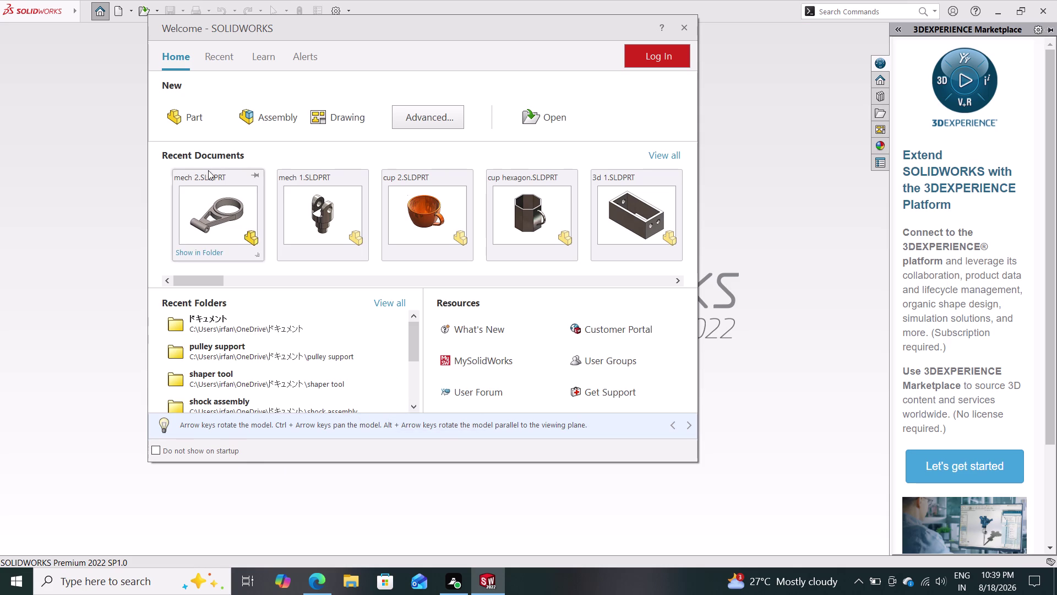
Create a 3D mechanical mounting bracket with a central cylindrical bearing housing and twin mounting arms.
Create a new blank part document from the Welcome dialog.
click(198, 119)
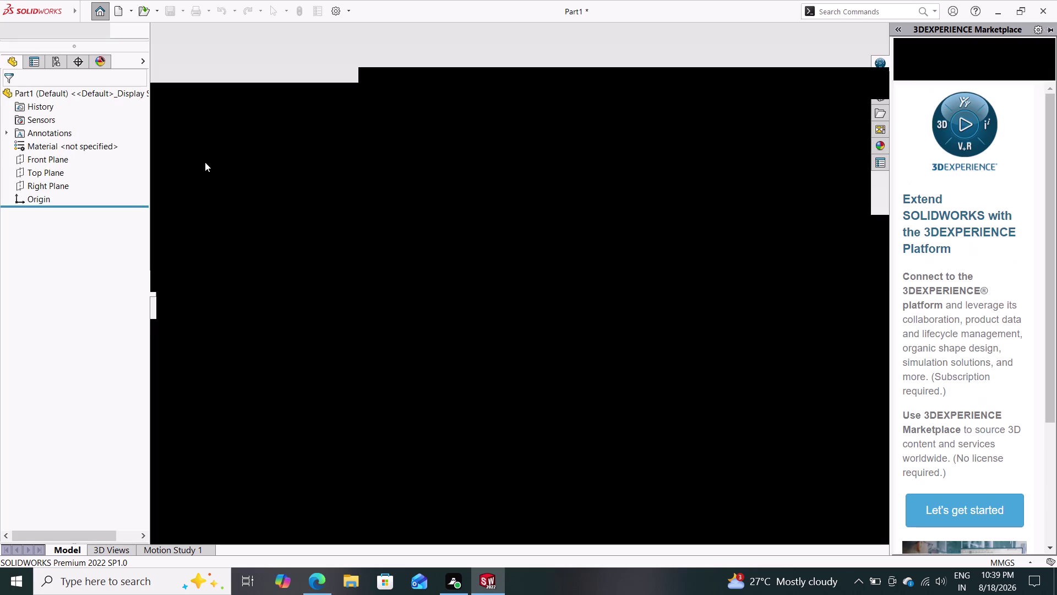
click(90, 228)
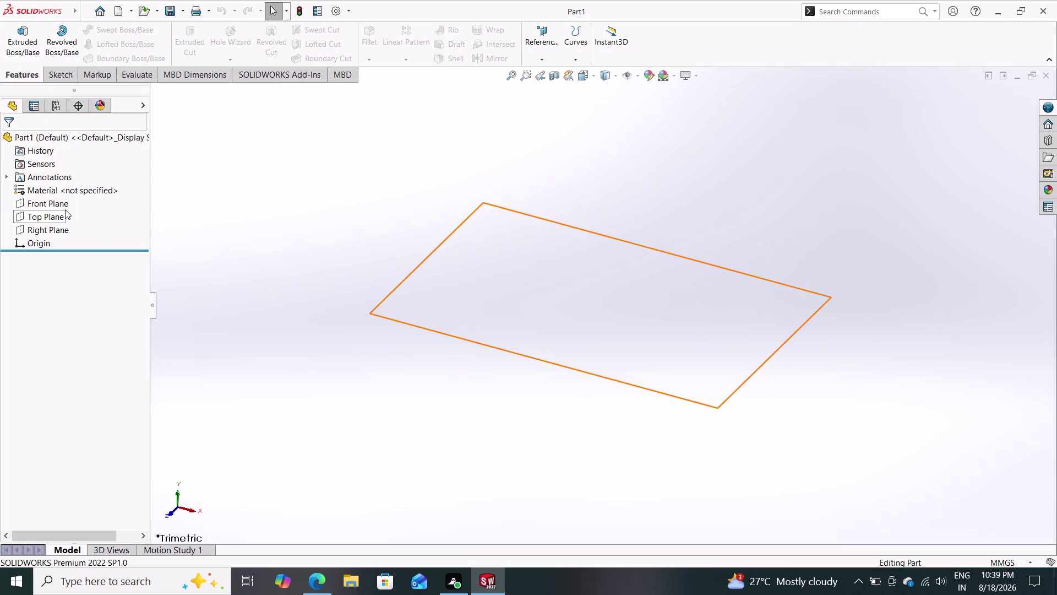
click(66, 205)
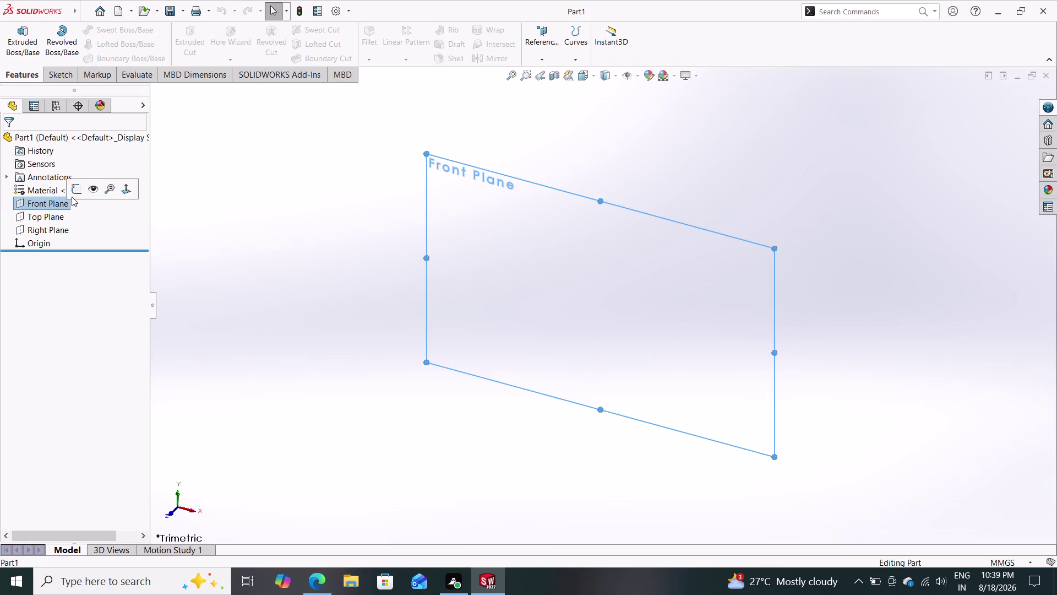
Sketch a small and a larger circle, both centred on the origin, on the Front Plane.
click(76, 186)
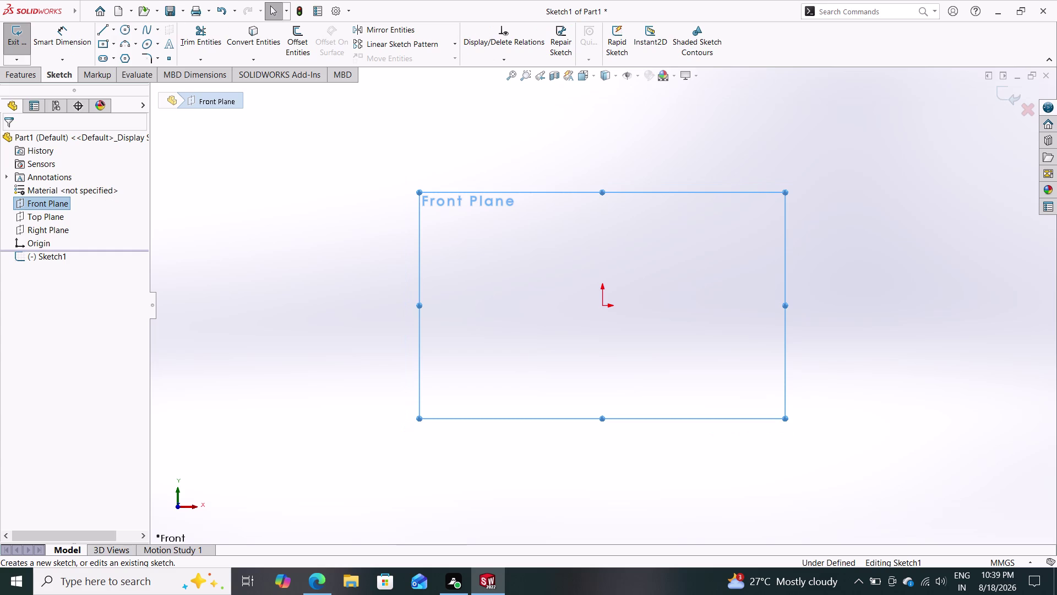
drag(125, 31, 191, 78)
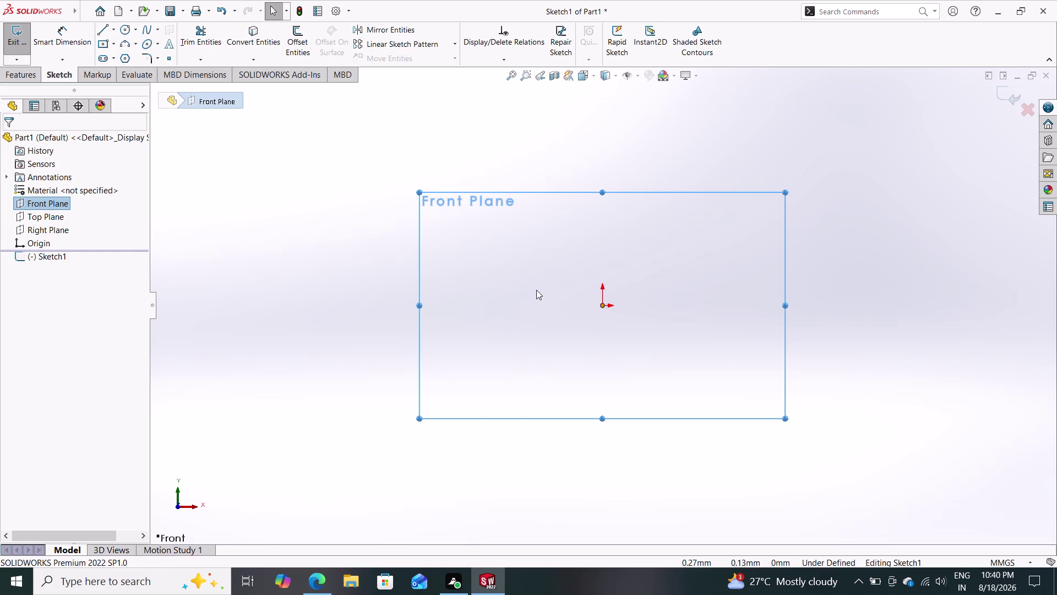
click(126, 27)
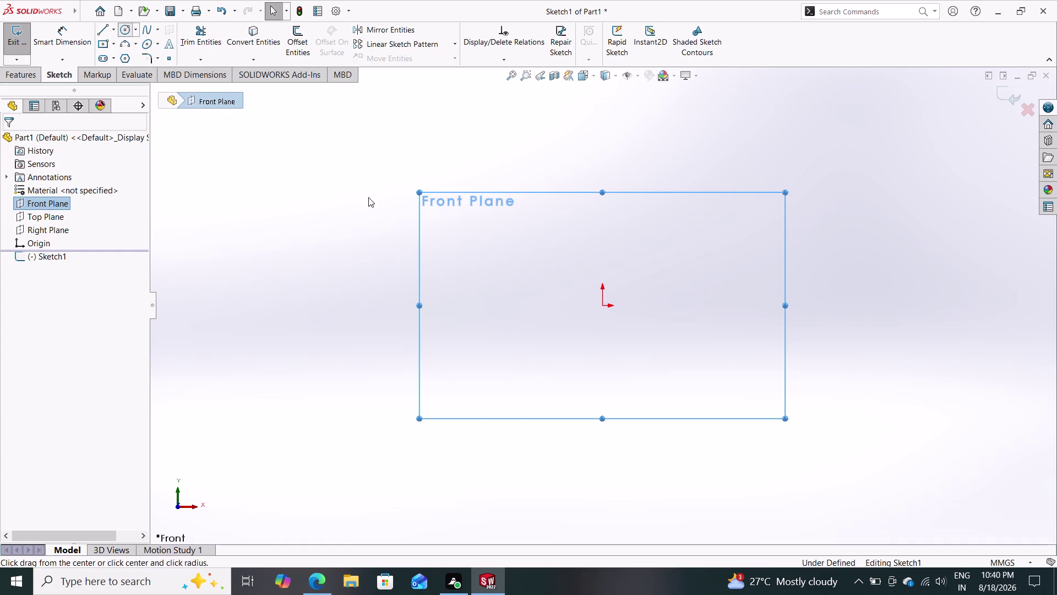
drag(601, 305, 622, 325)
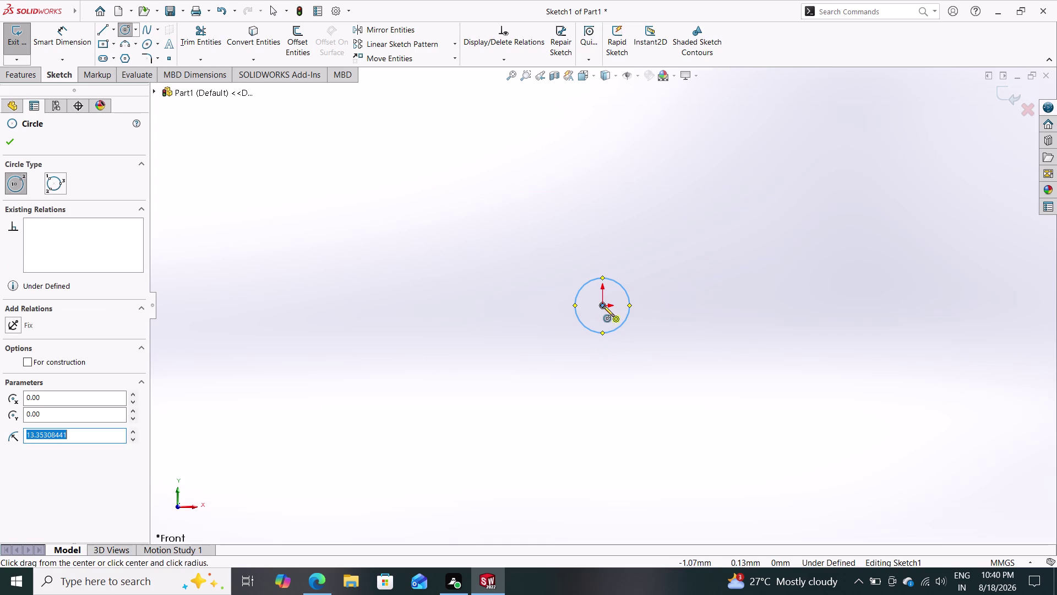
drag(602, 305, 626, 362)
click(626, 362)
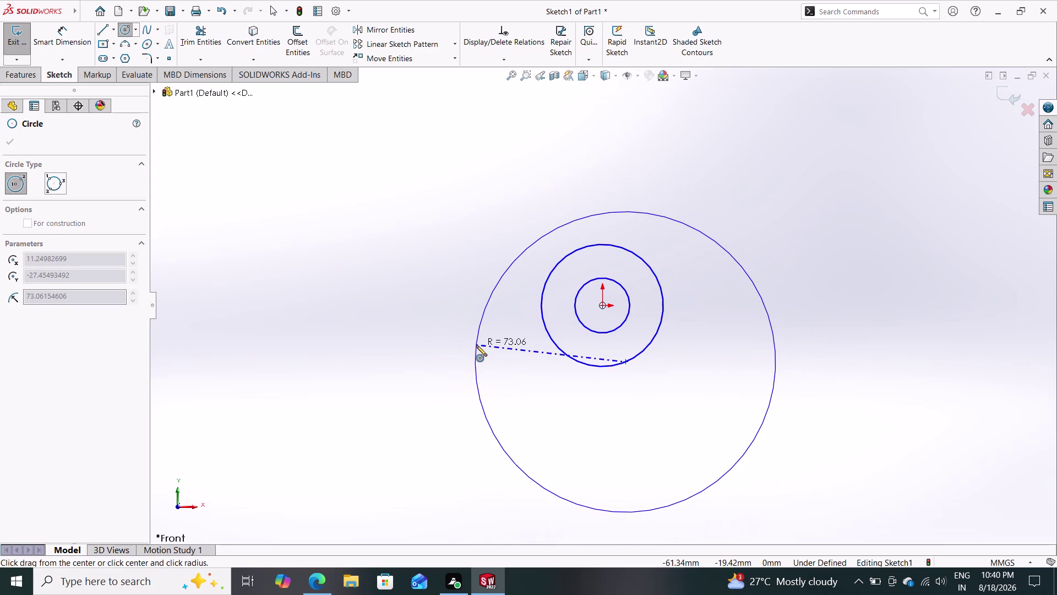
key(Escape)
click(68, 39)
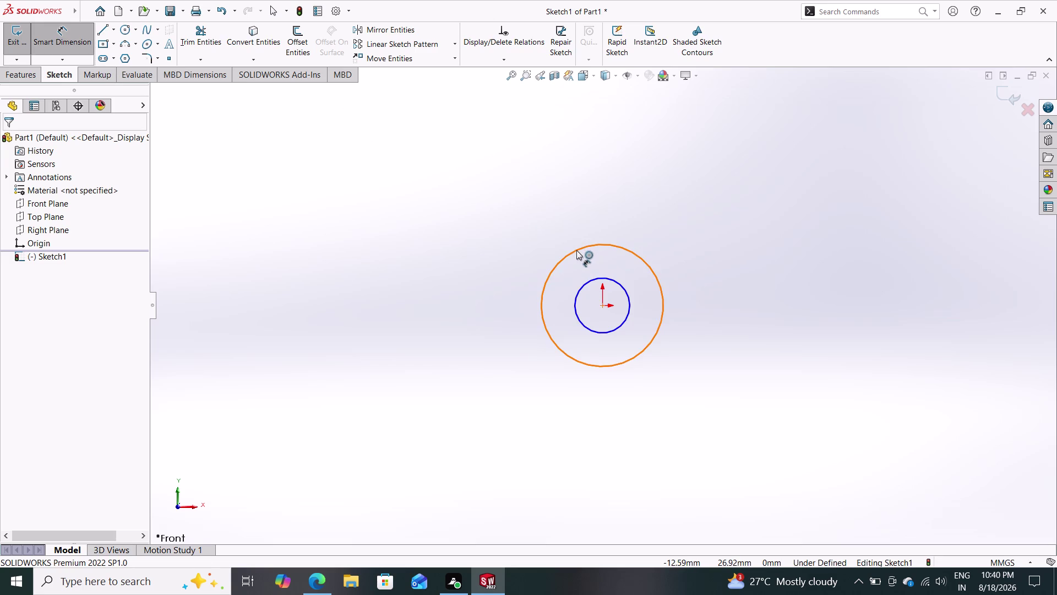
Dimension the outer circle at Ø60 mm and the inner circle at Ø45 mm.
click(577, 250)
click(602, 168)
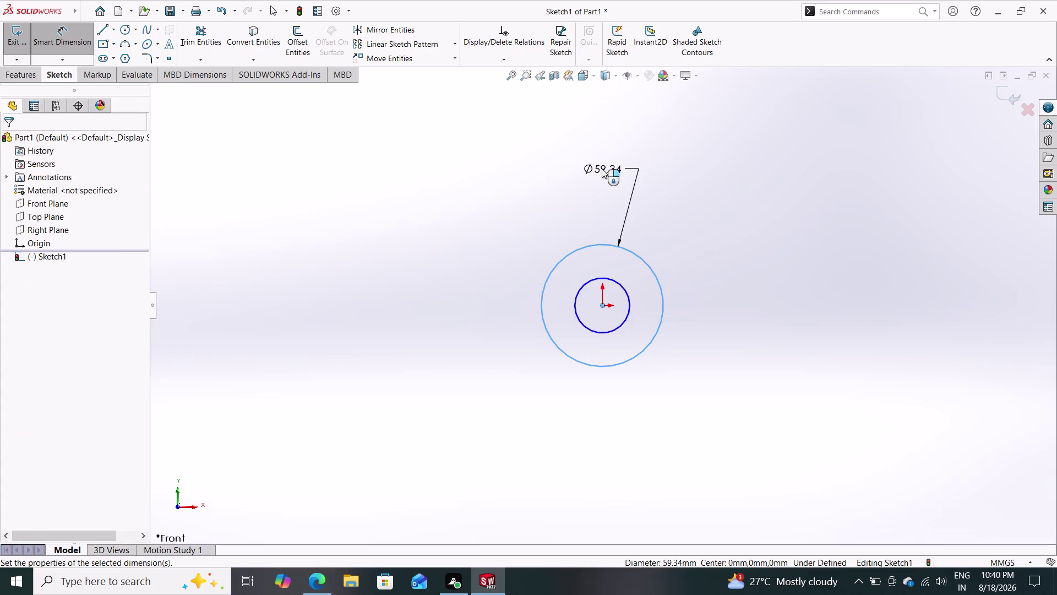
text(60)
key(Return)
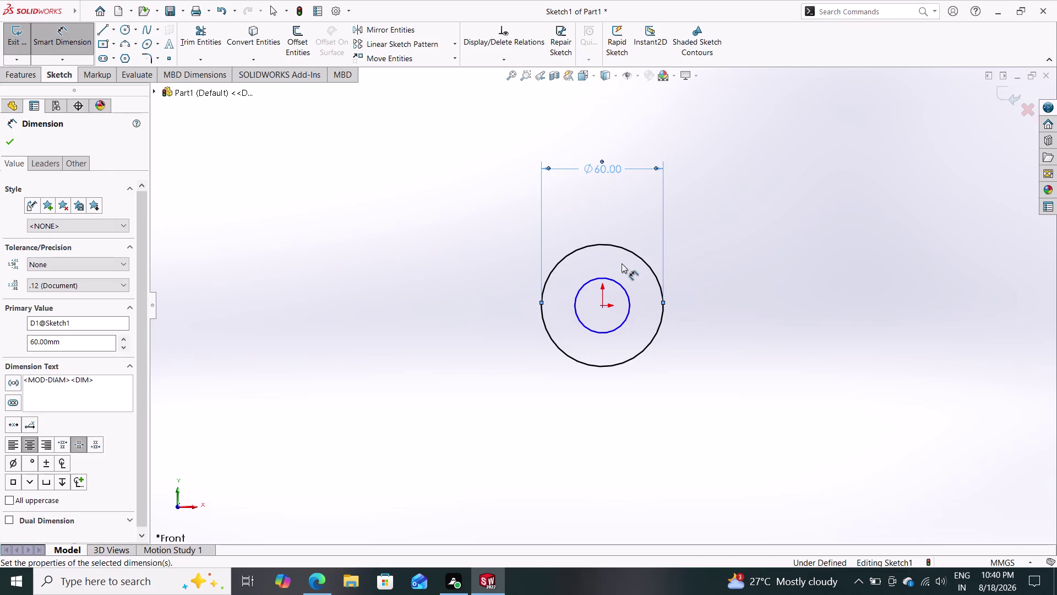
drag(612, 281, 610, 236)
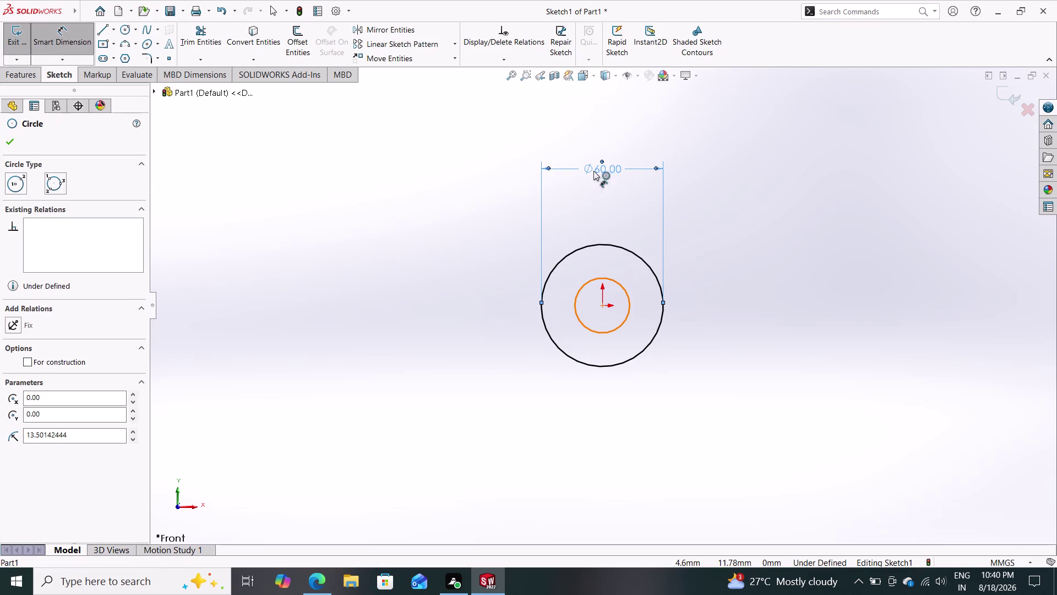
click(594, 205)
text(4)
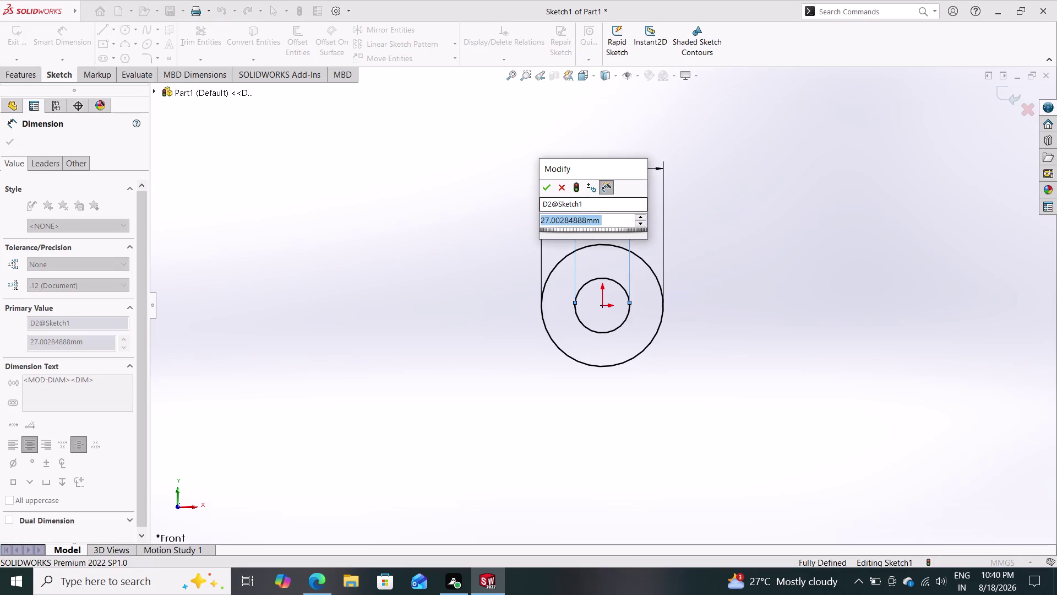
text(5)
key(Return)
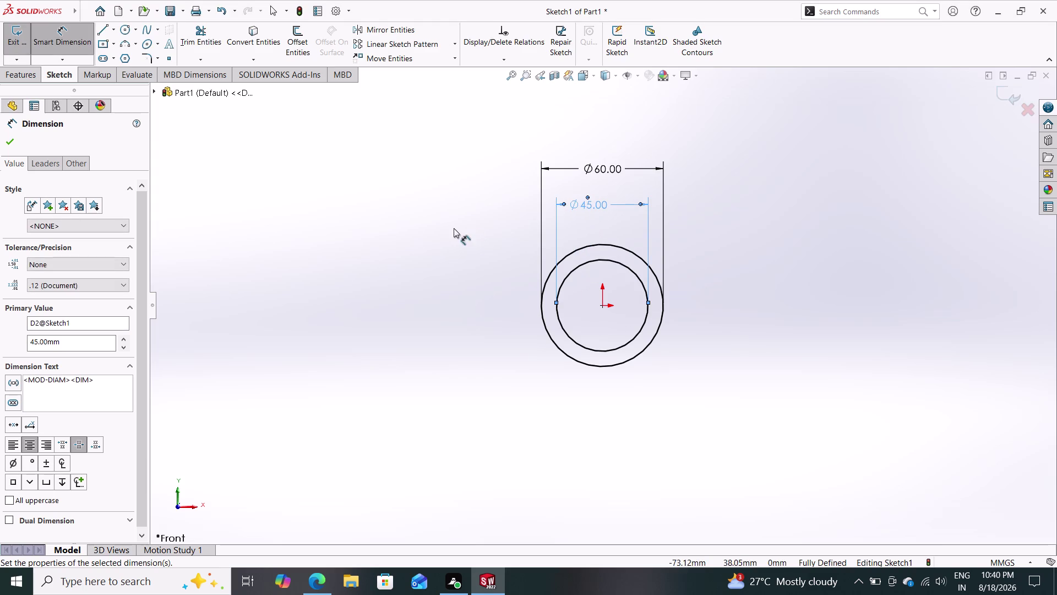
click(13, 143)
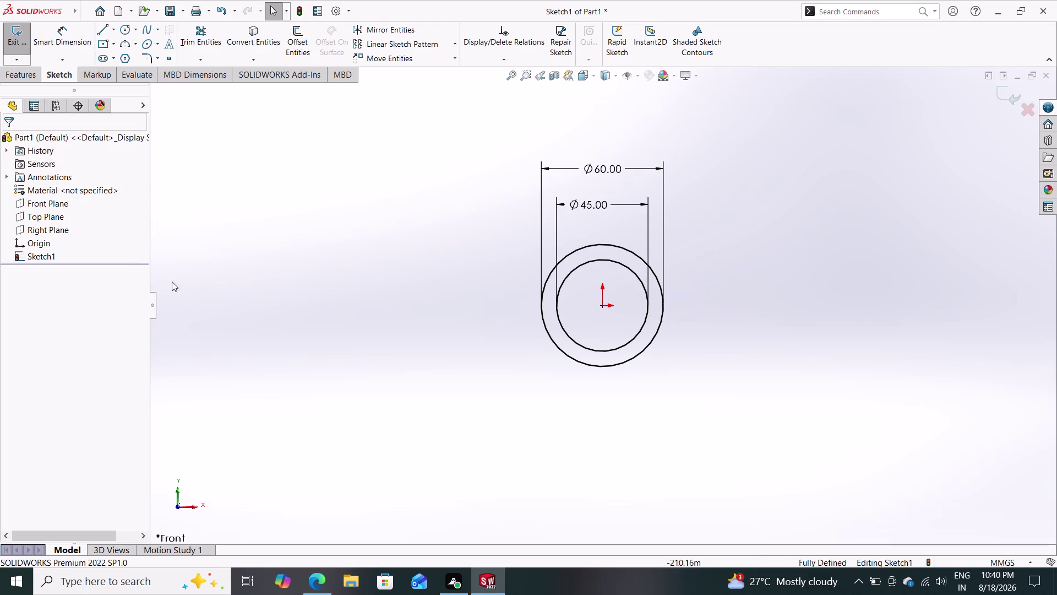
click(27, 81)
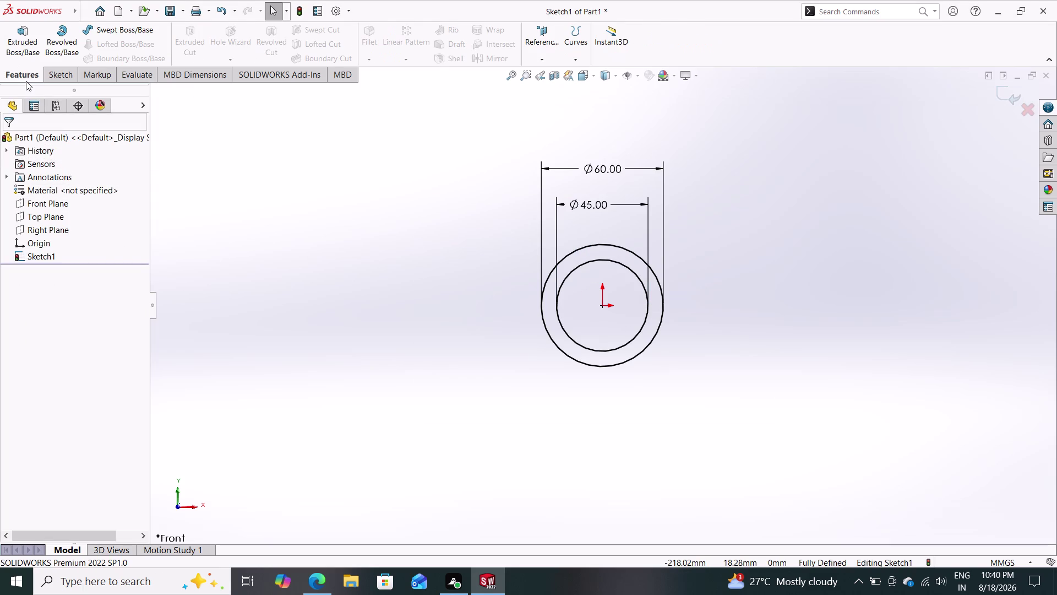
Extrude the ring sketch with Mid Plane end condition to a 60 mm depth.
click(23, 45)
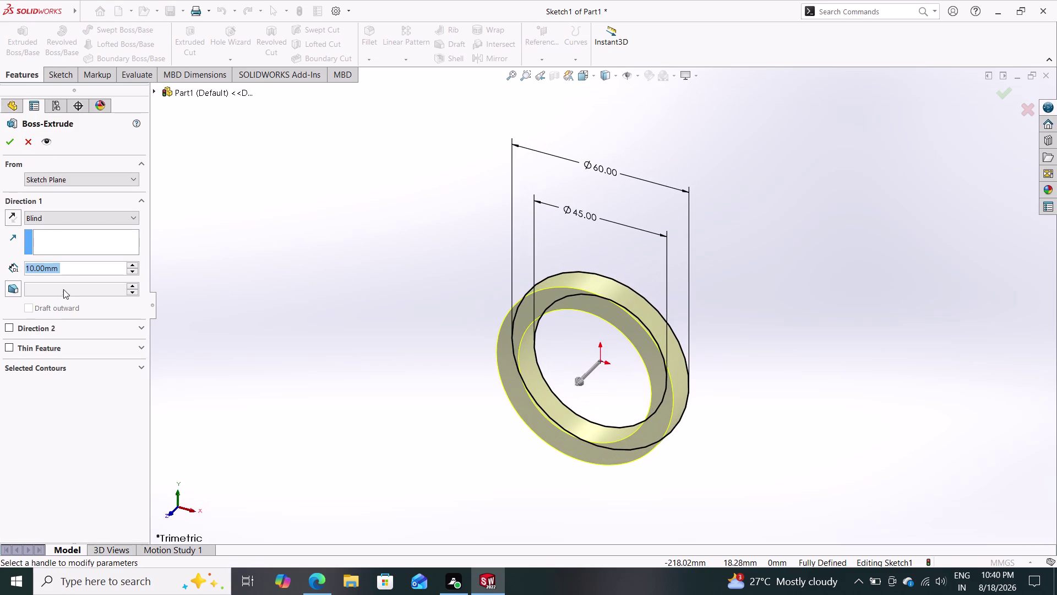
click(83, 217)
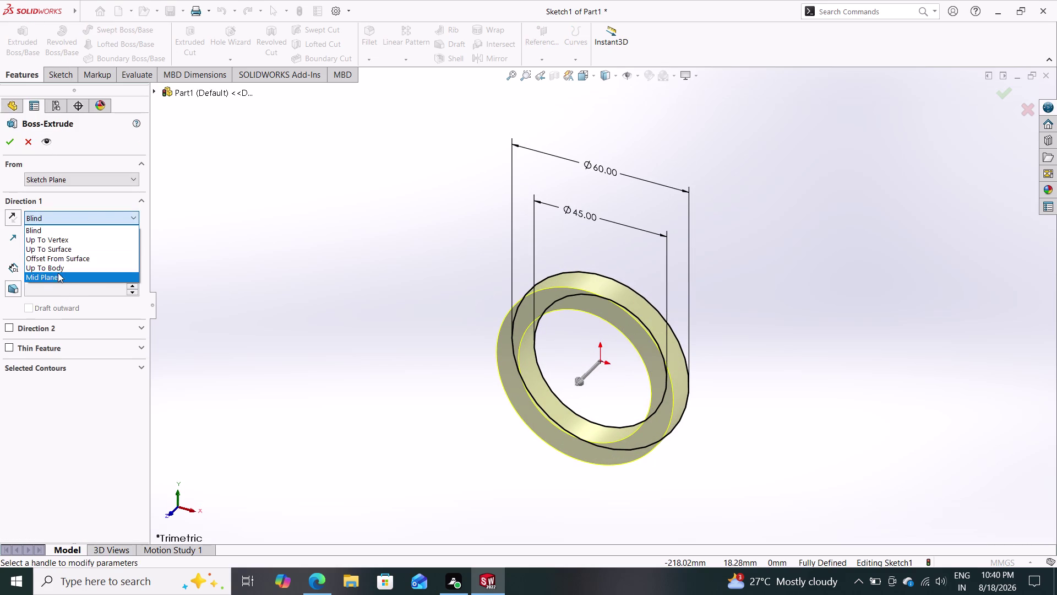
click(58, 275)
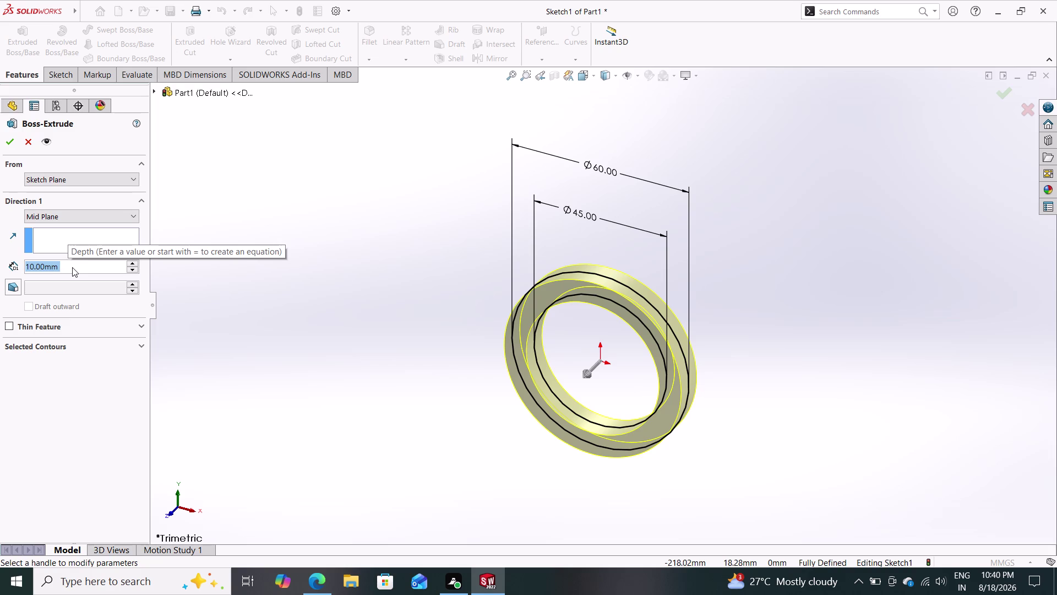
text(60)
key(Return)
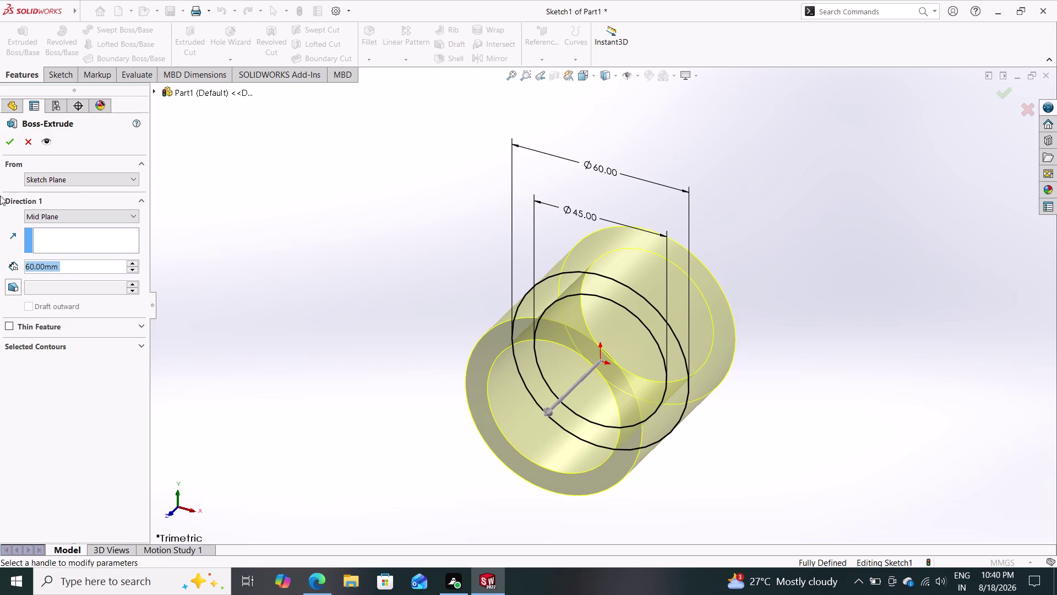
click(12, 146)
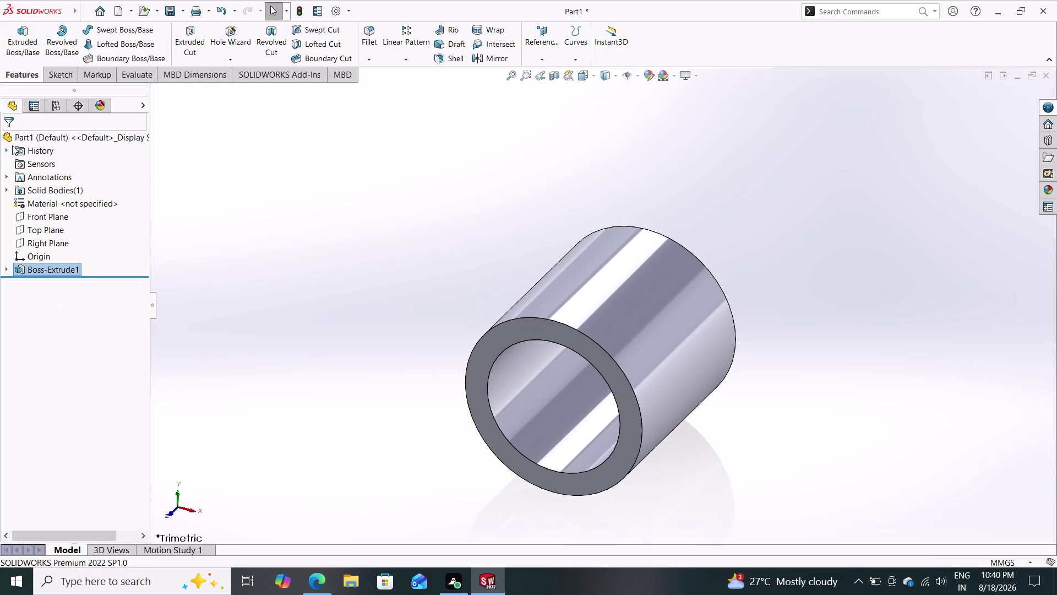
click(69, 232)
click(56, 232)
On the Top Plane, draw a horizontal centreline through the origin extending past both tube sides.
click(65, 218)
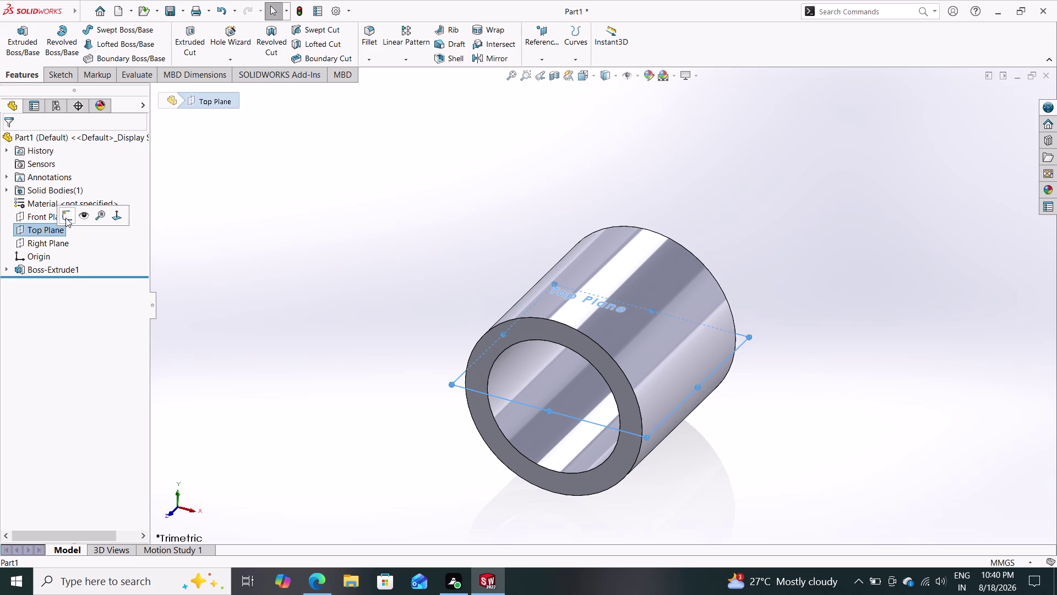
key(Escape)
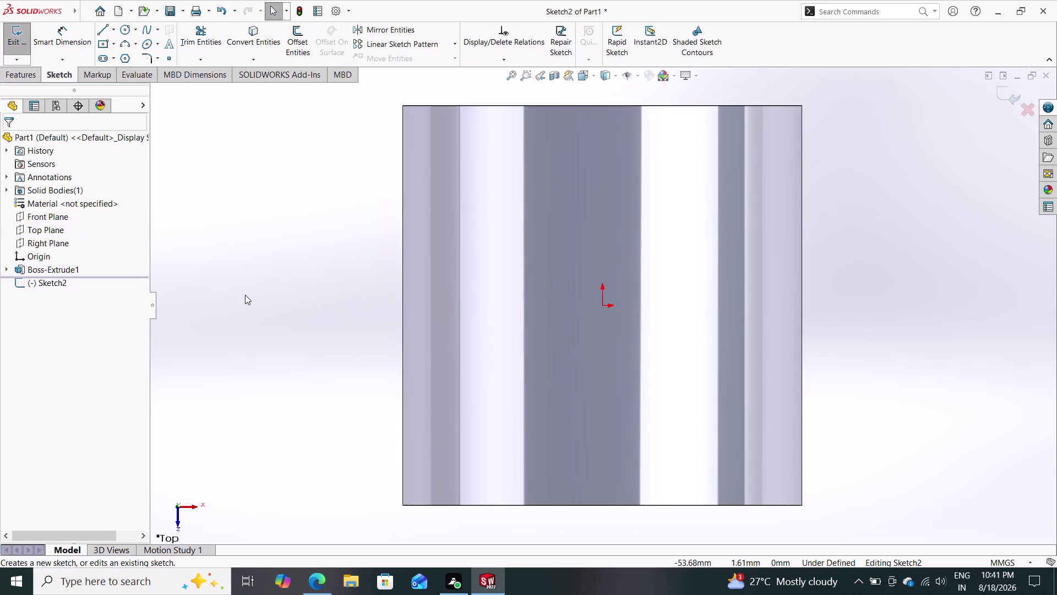
click(115, 29)
click(123, 54)
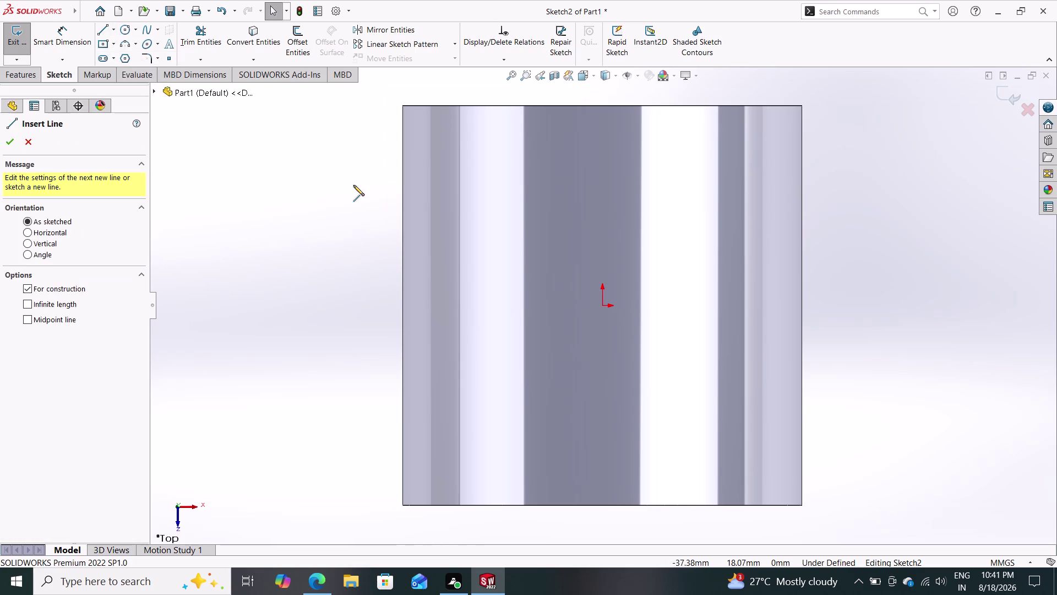
click(345, 304)
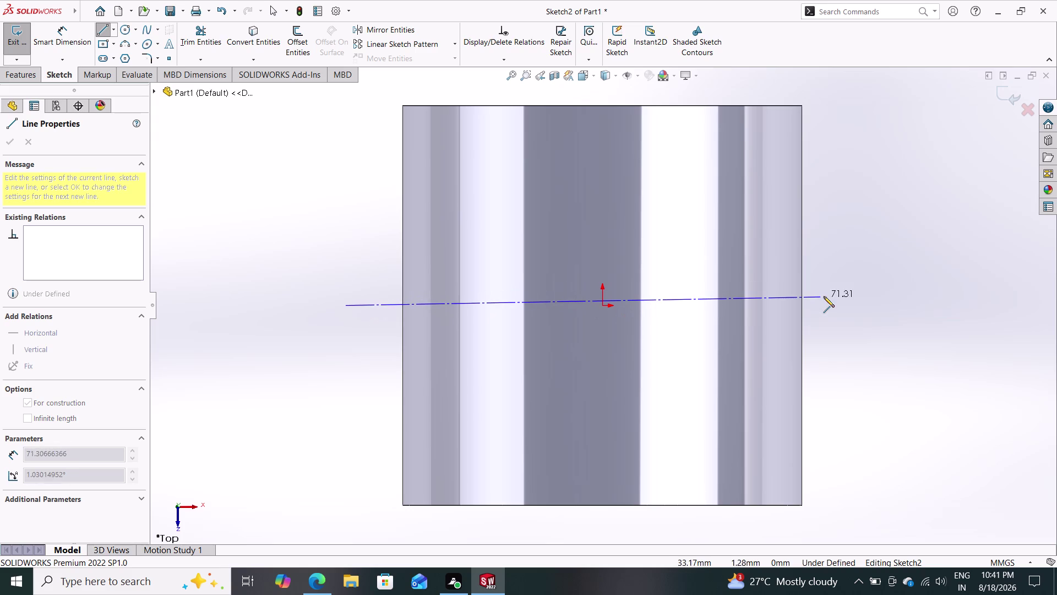
click(903, 303)
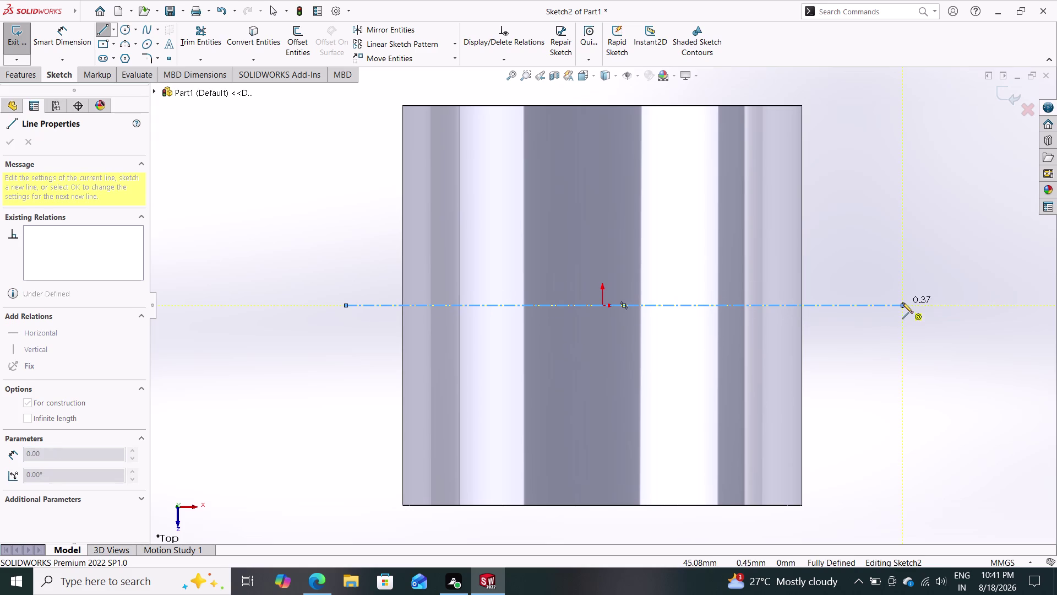
key(Escape)
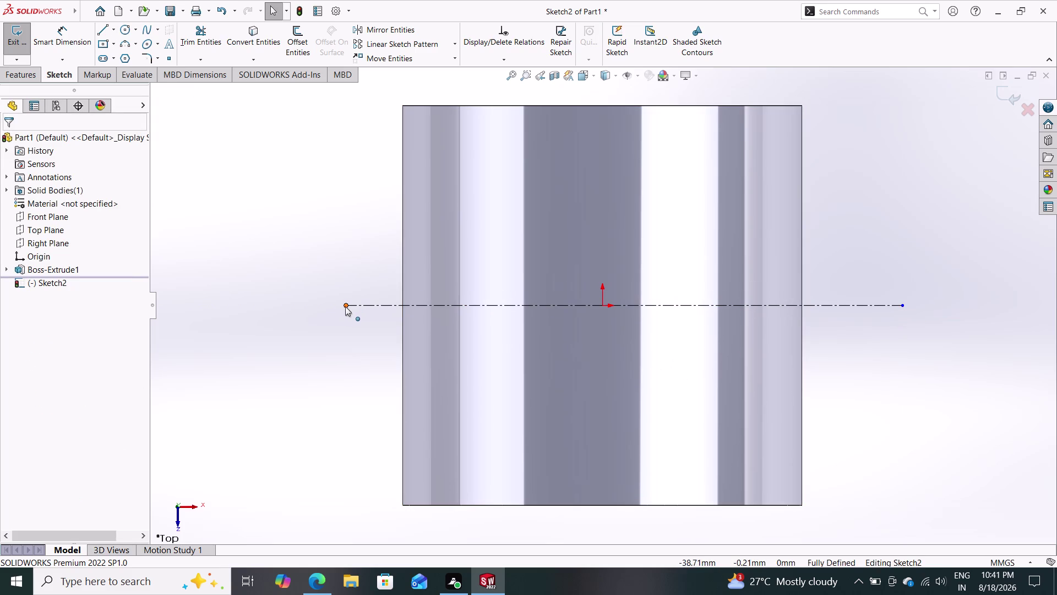
drag(345, 306, 182, 308)
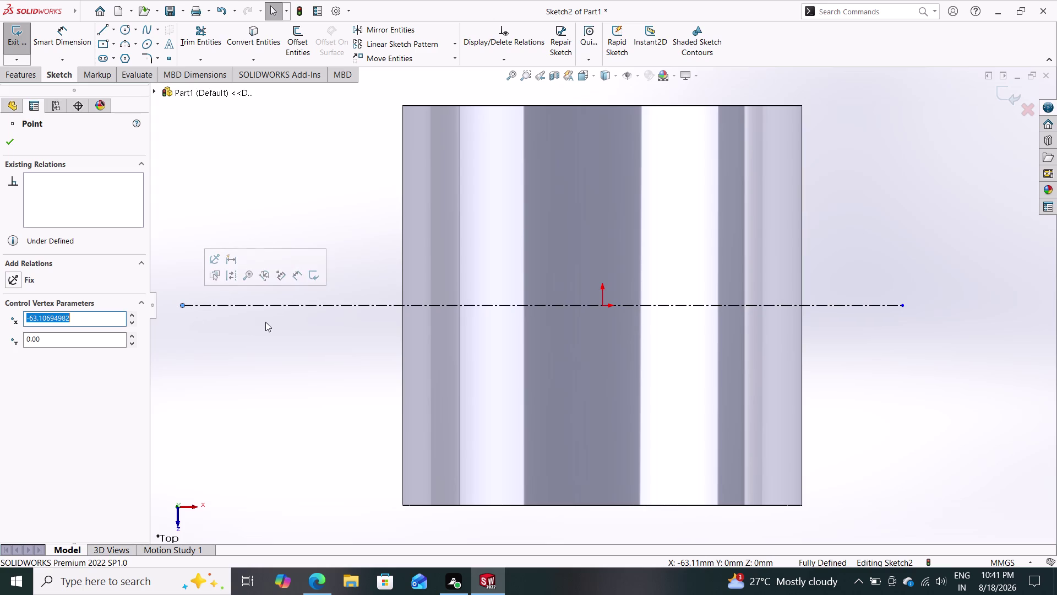
key(Escape)
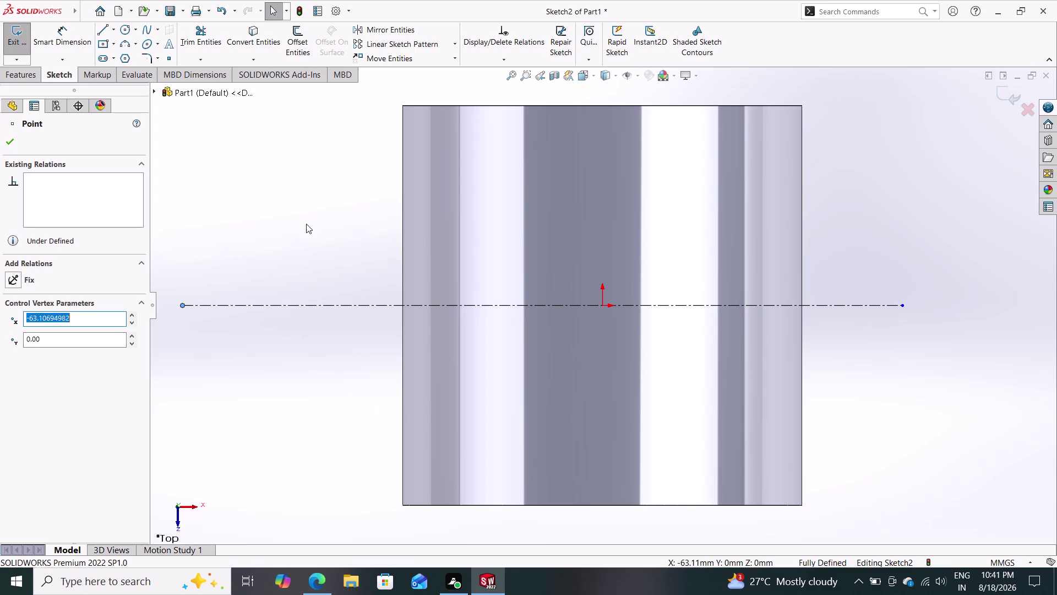
click(255, 30)
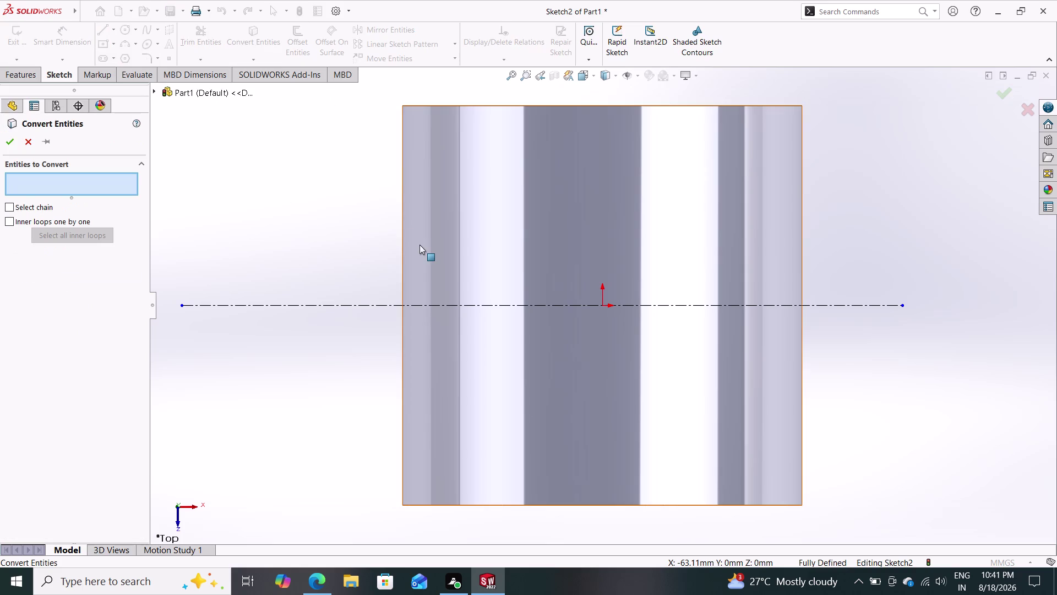
click(402, 243)
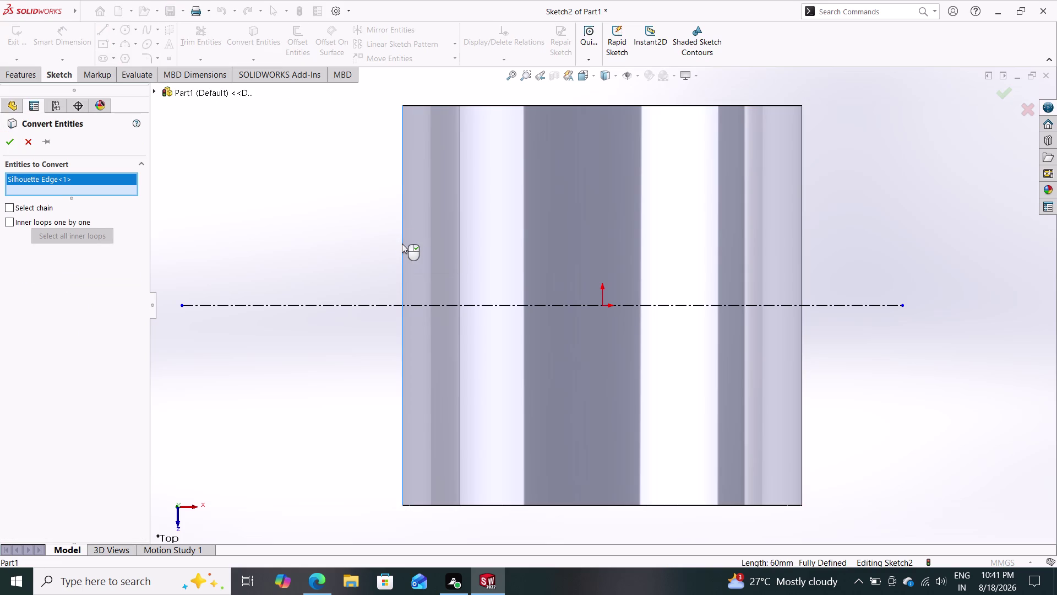
click(12, 139)
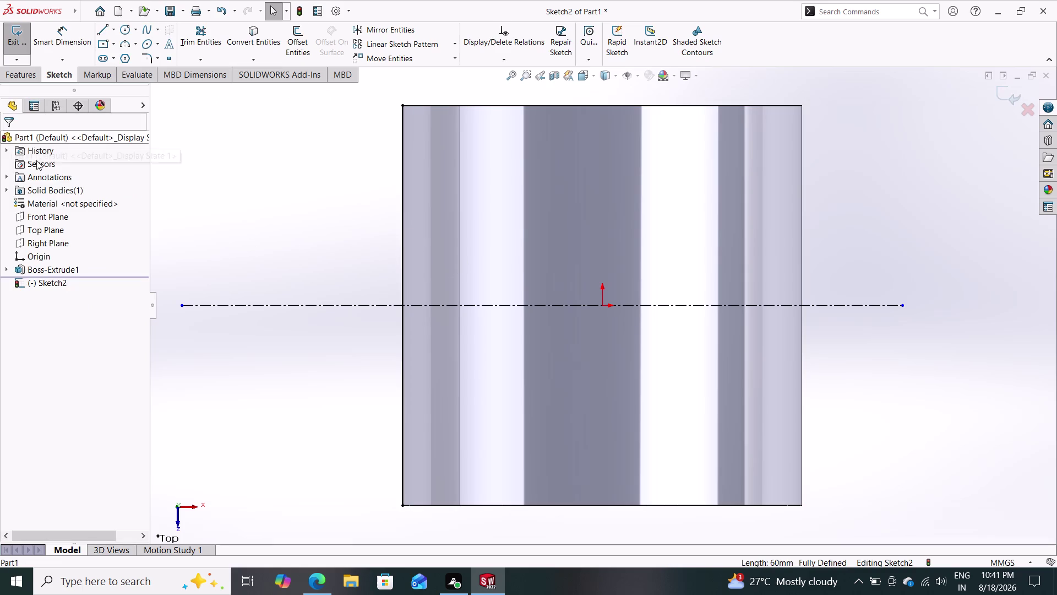
key(Escape)
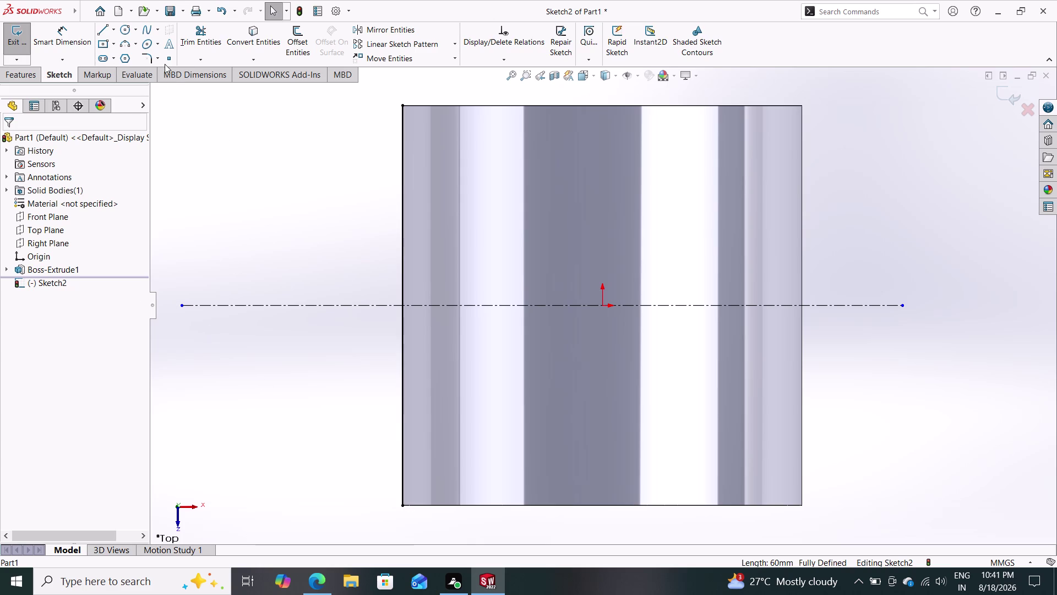
click(108, 29)
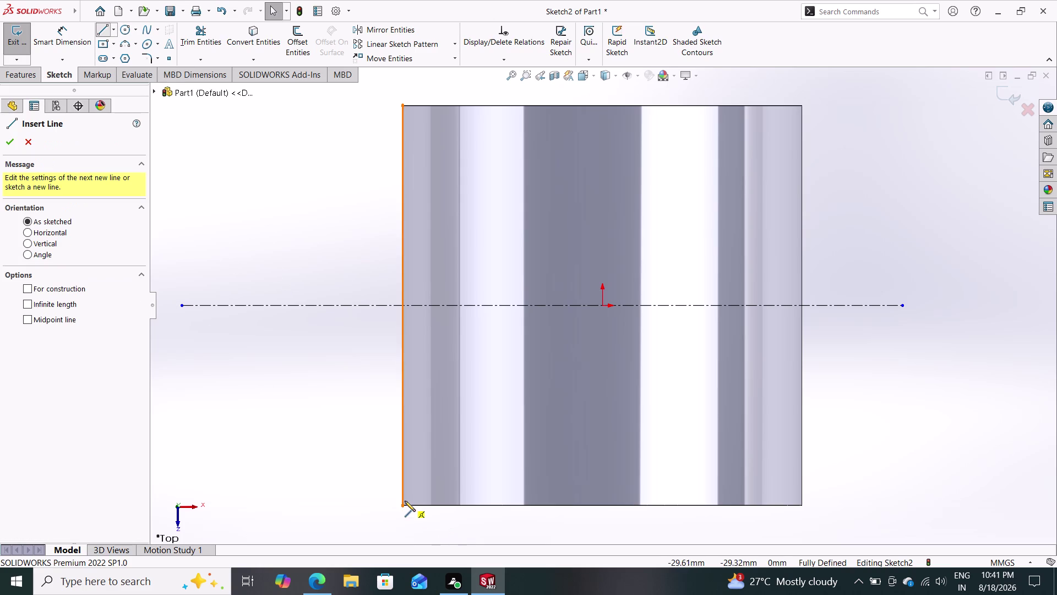
Draw a short horizontal line left from the tube's lower-left corner, then a slanted line up-left.
click(404, 503)
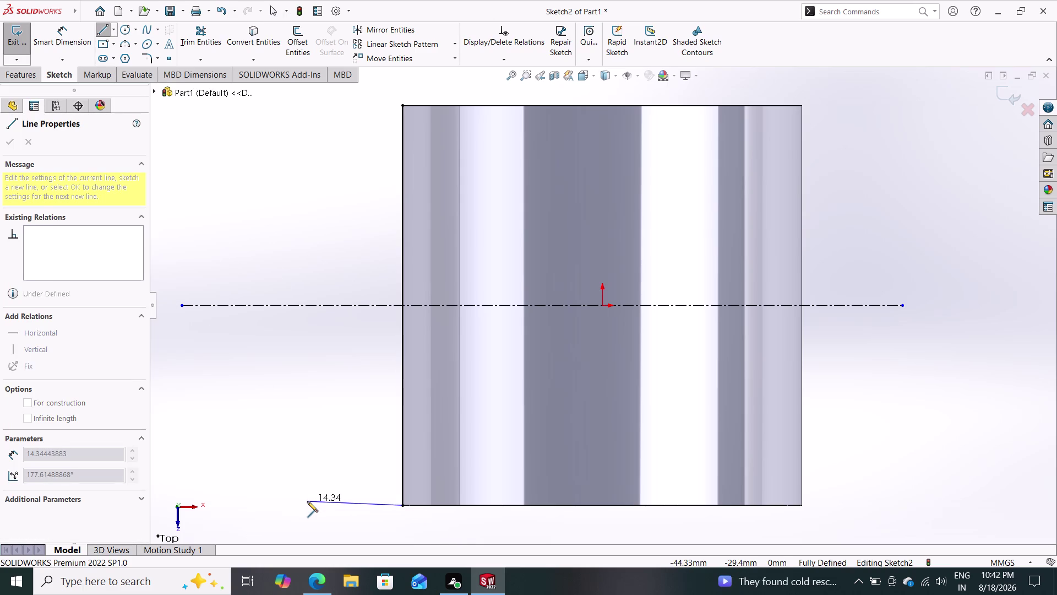
click(306, 503)
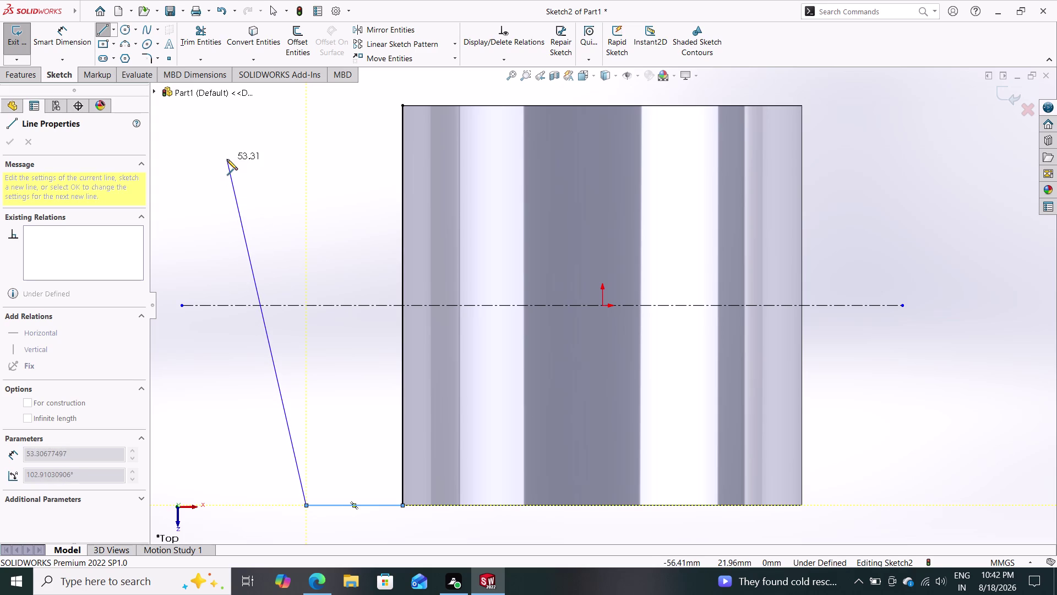
click(216, 133)
key(Escape)
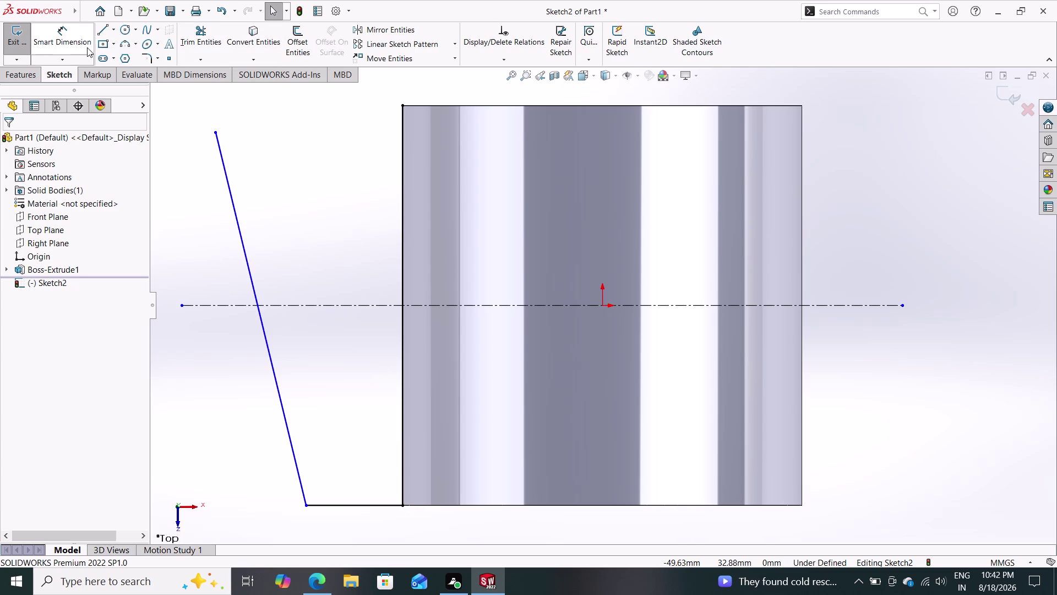
click(71, 45)
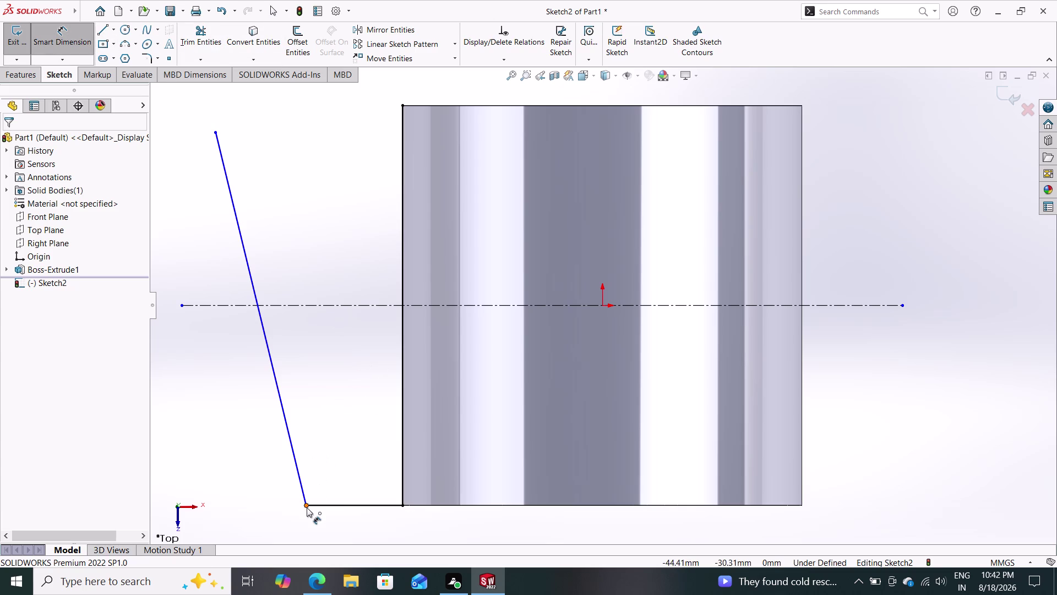
click(307, 507)
drag(525, 306, 540, 303)
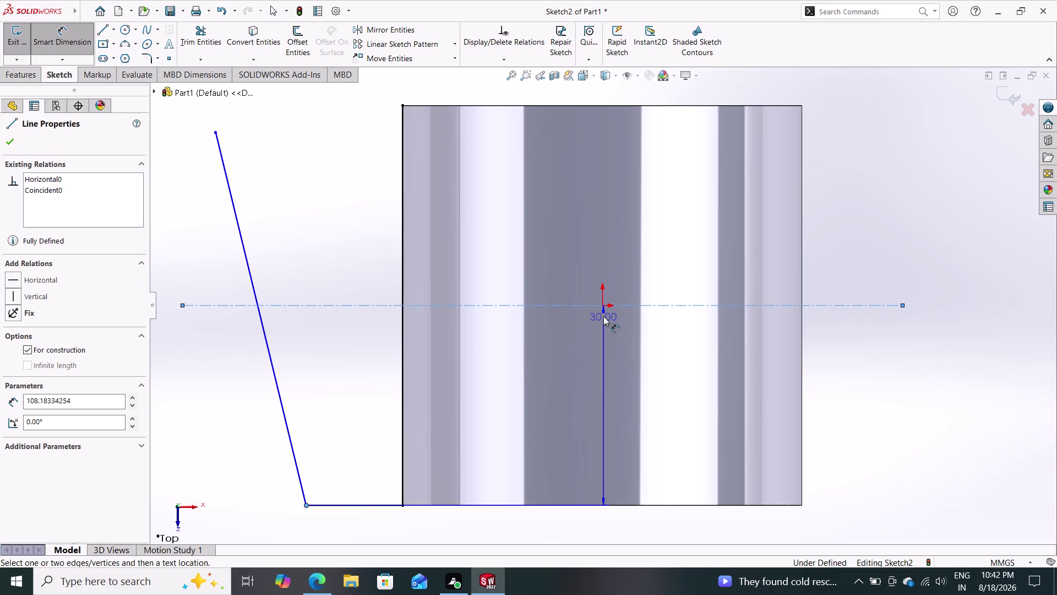
key(Escape)
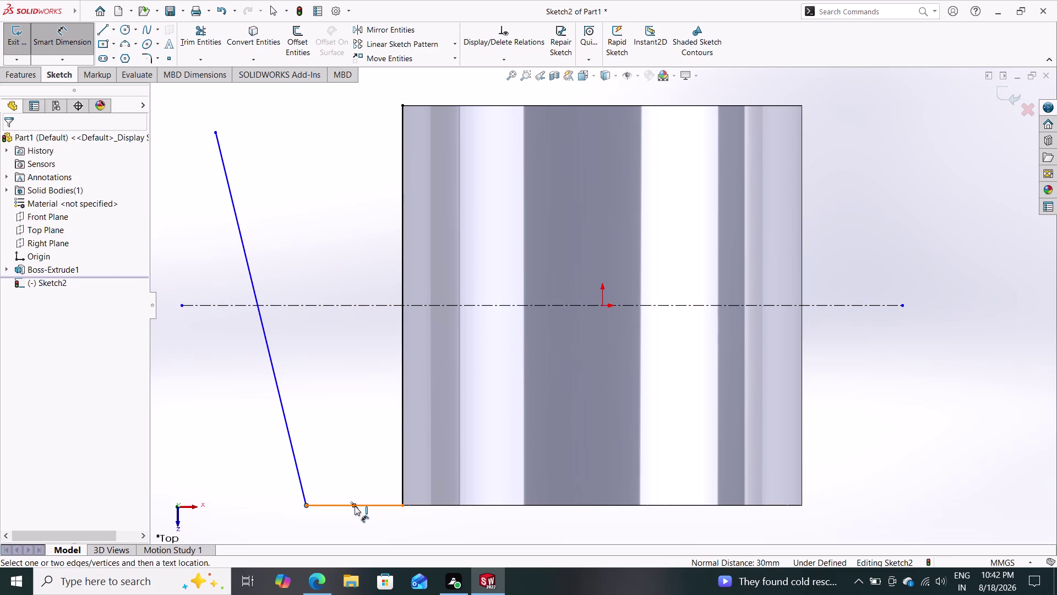
click(369, 503)
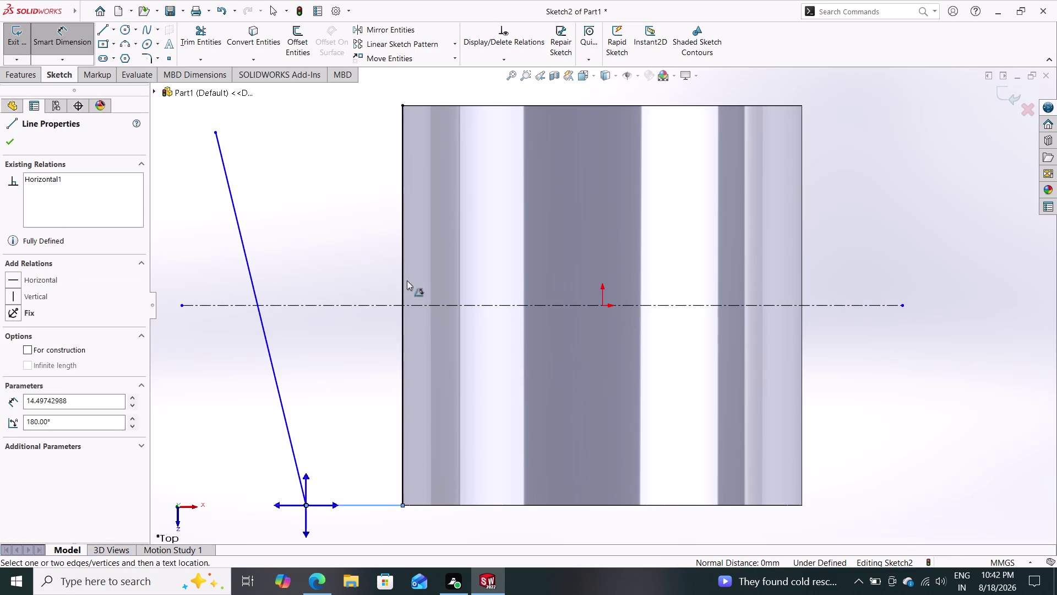
key(Escape)
key(Escape)
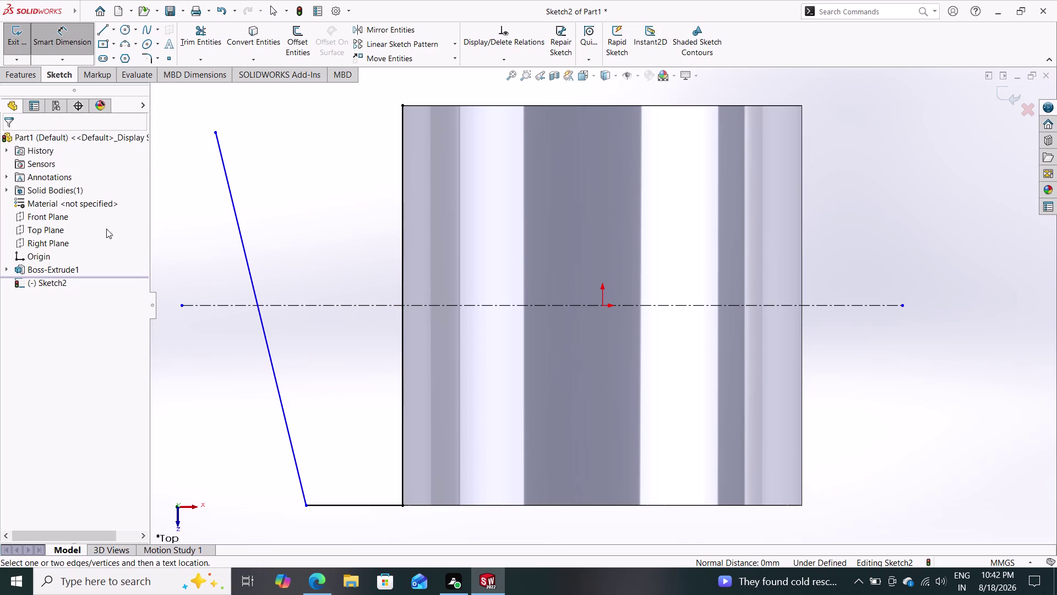
click(105, 27)
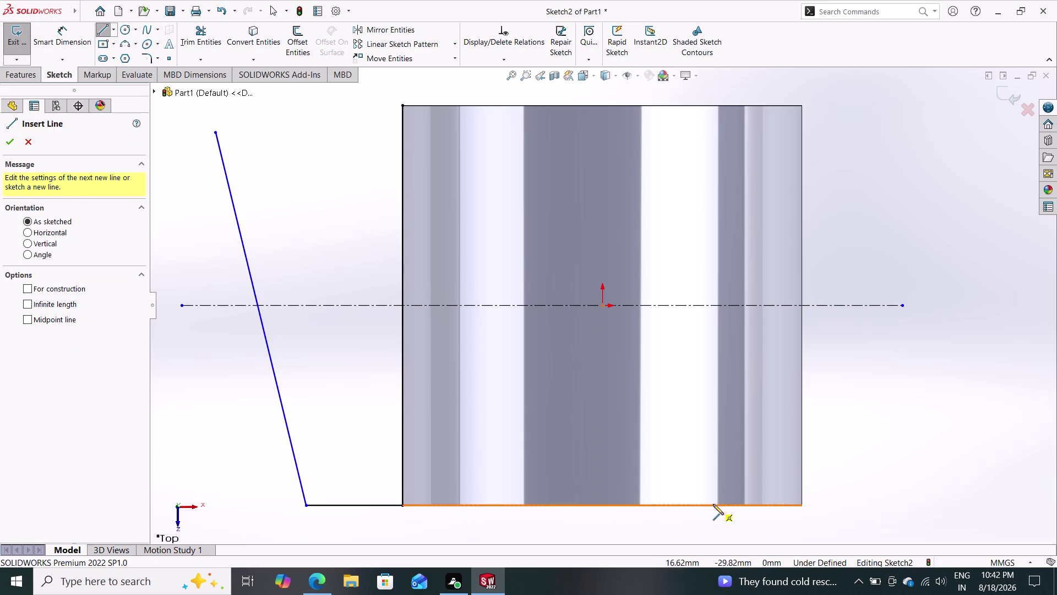
key(Escape)
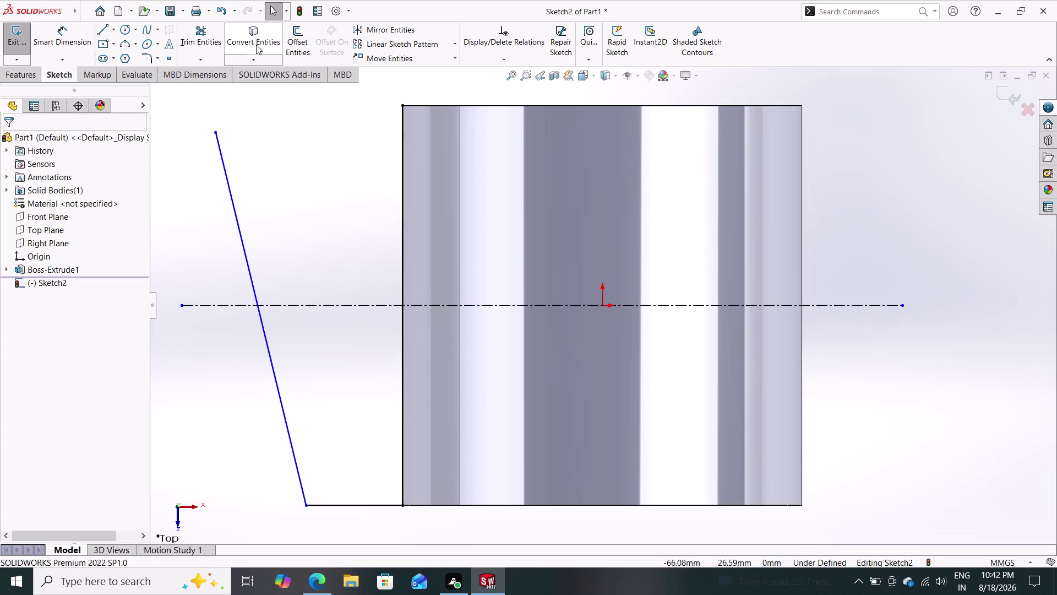
click(255, 36)
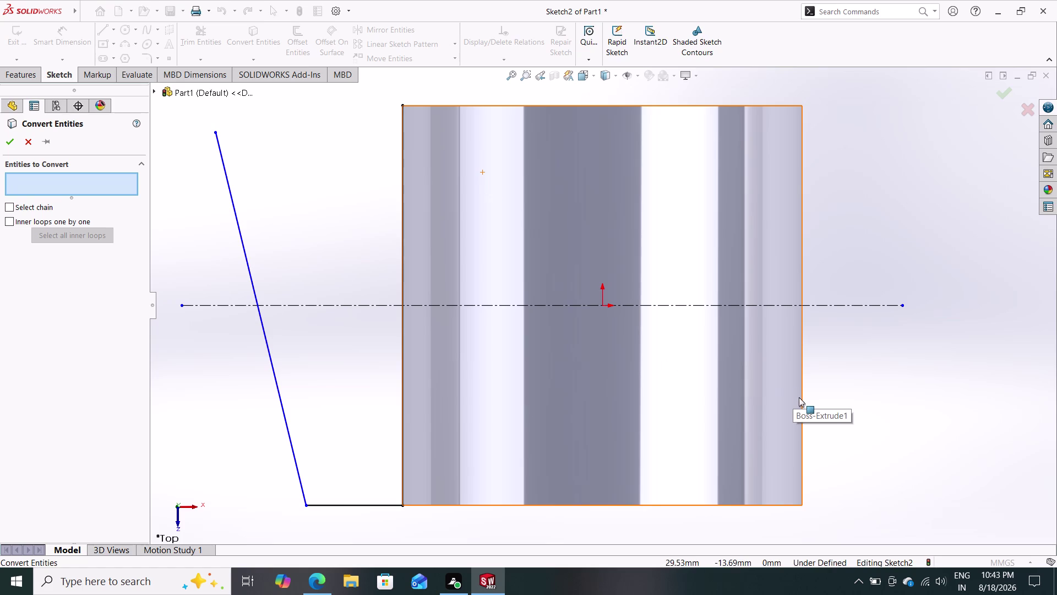
Convert the tube's right silhouette edge into a line in the sketch.
click(801, 397)
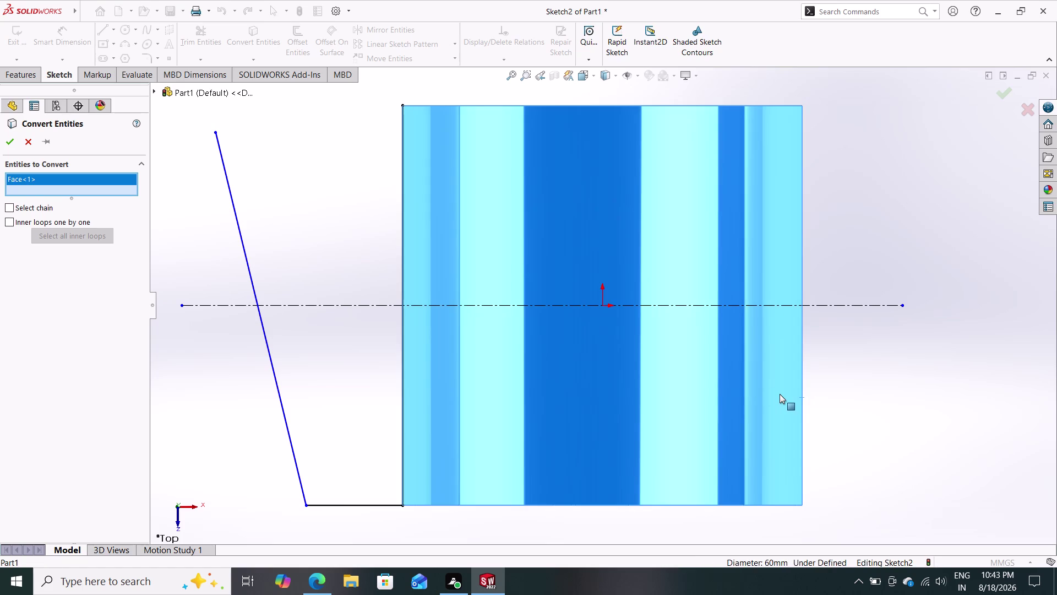
key(Escape)
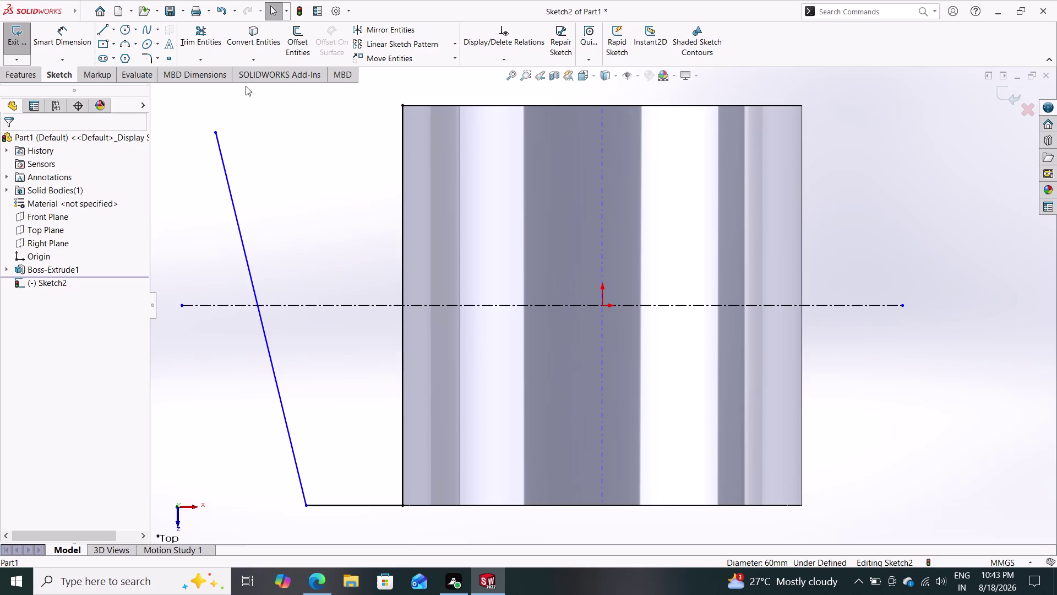
click(255, 33)
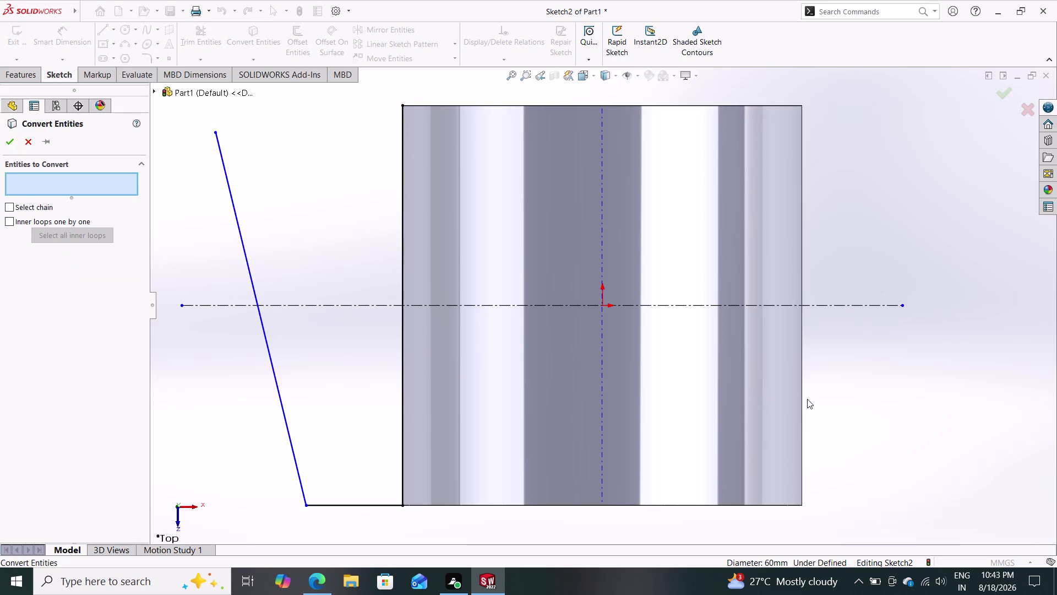
click(802, 394)
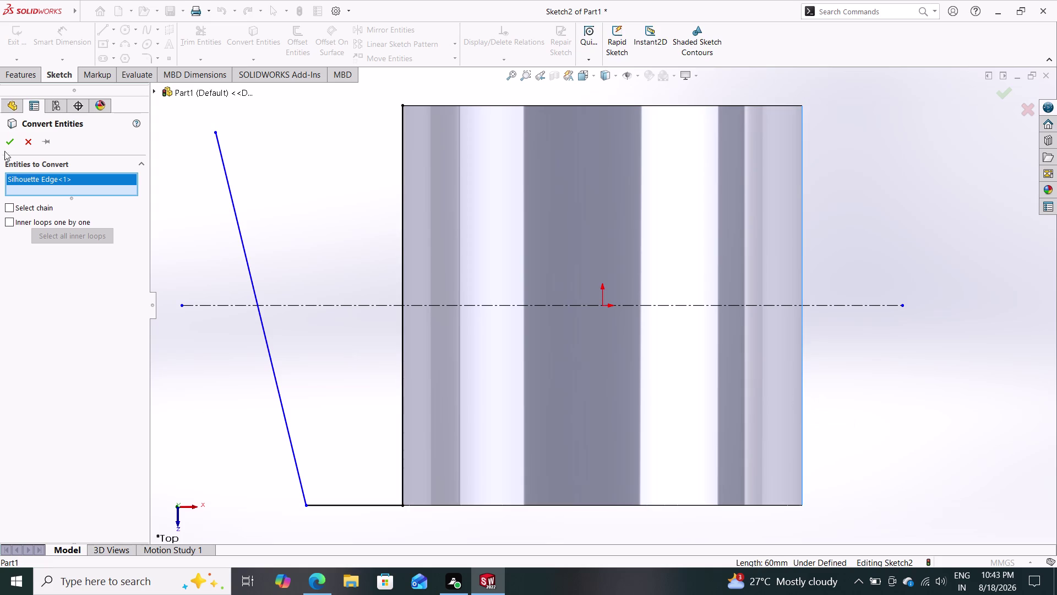
click(11, 144)
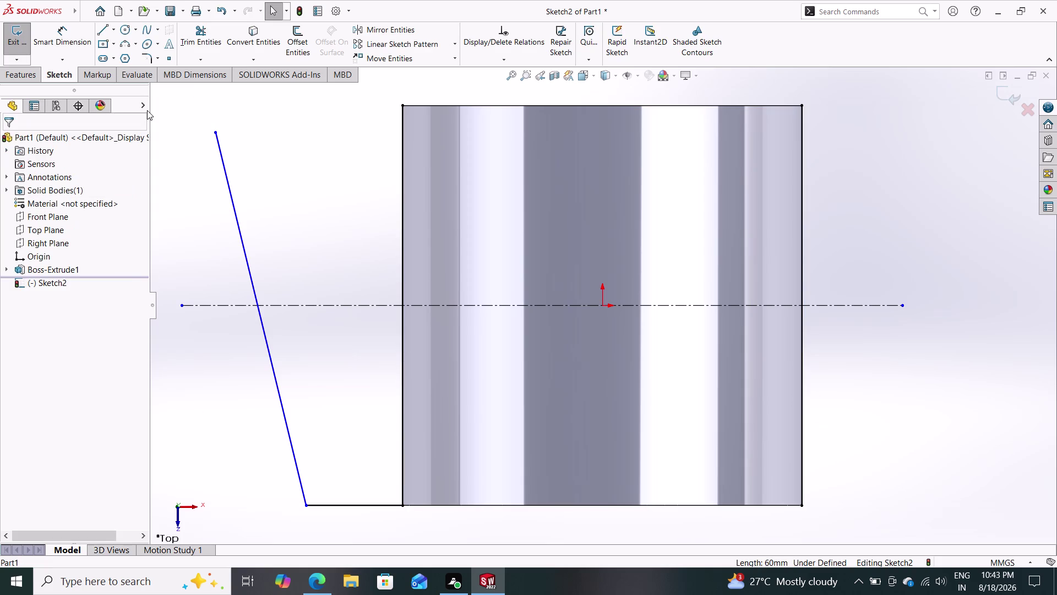
click(107, 32)
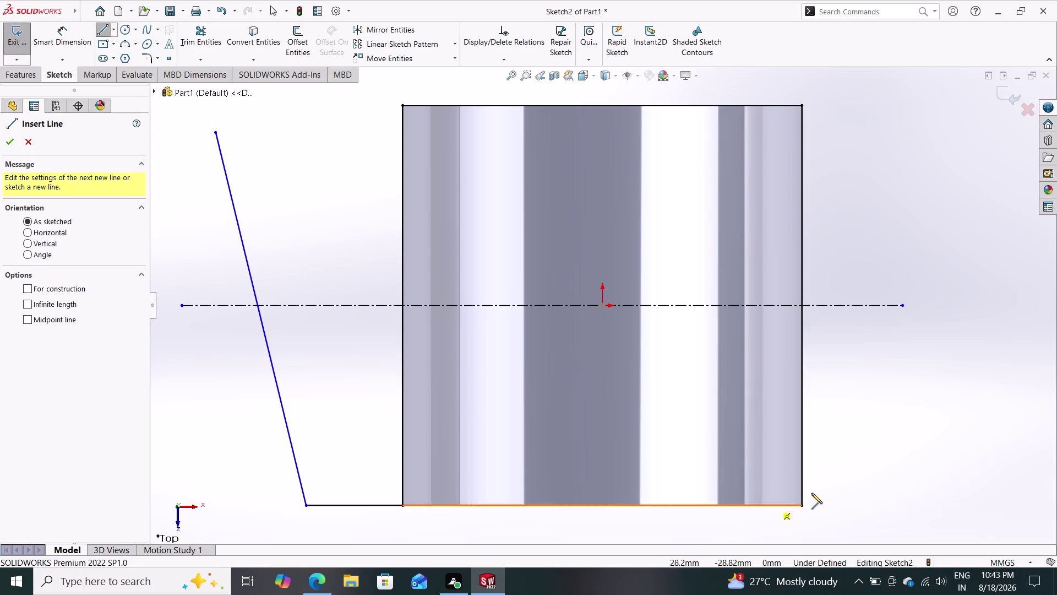
Draw a short horizontal line right from the tube's lower-right corner.
drag(803, 506, 898, 500)
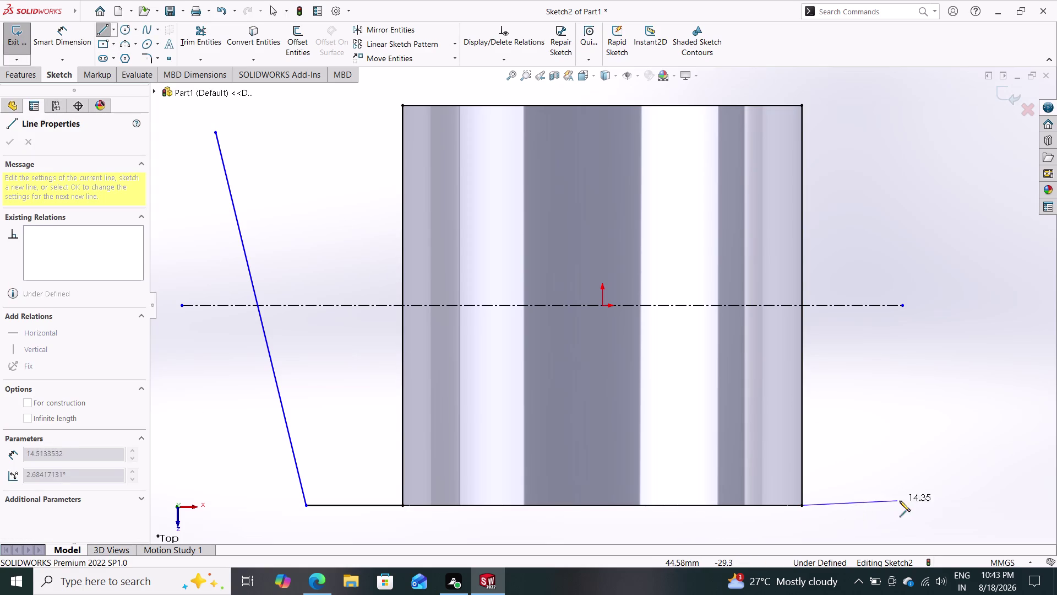
drag(898, 501, 909, 509)
key(Escape)
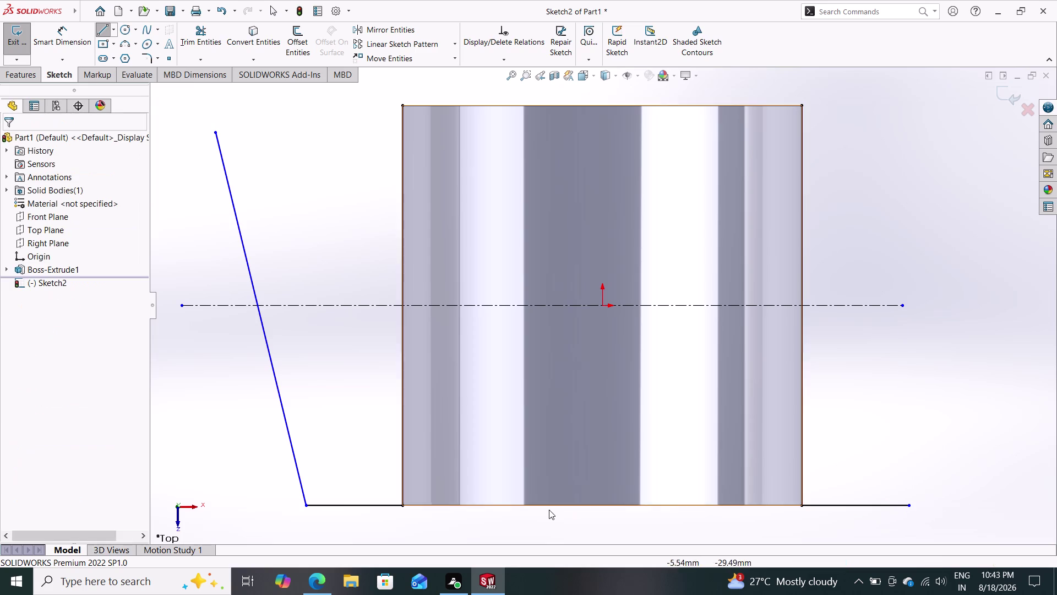
Dimension the span between both outer base-line ends as 115 mm.
click(60, 42)
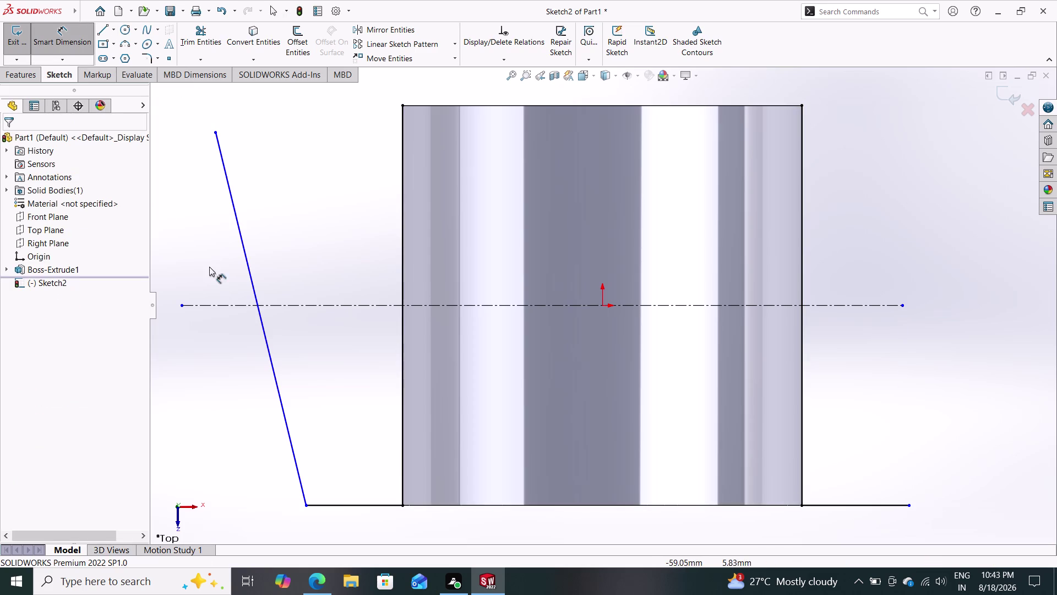
drag(307, 503, 316, 506)
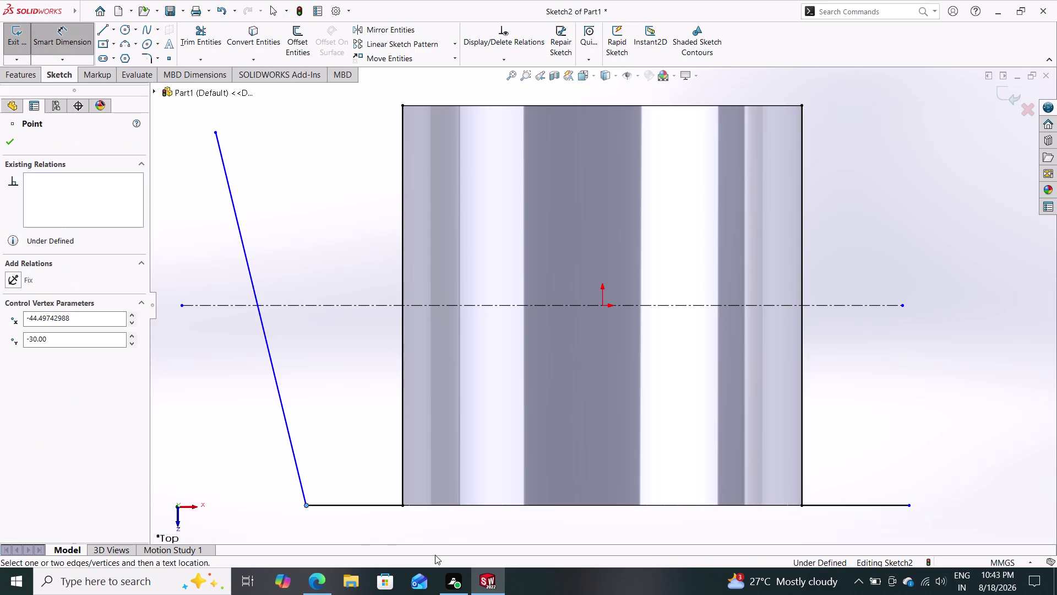
drag(913, 505, 888, 508)
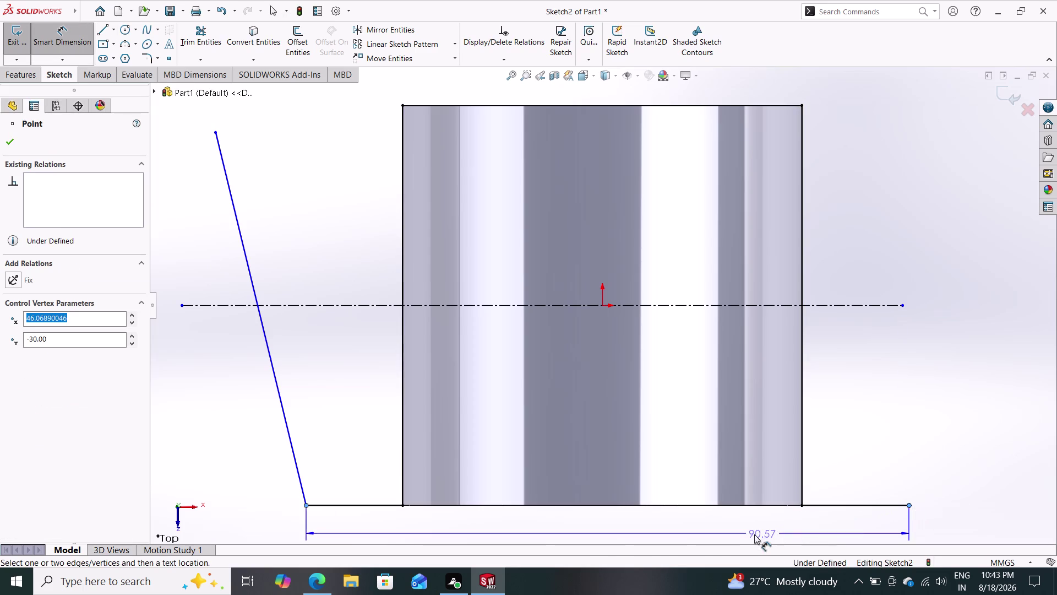
click(563, 529)
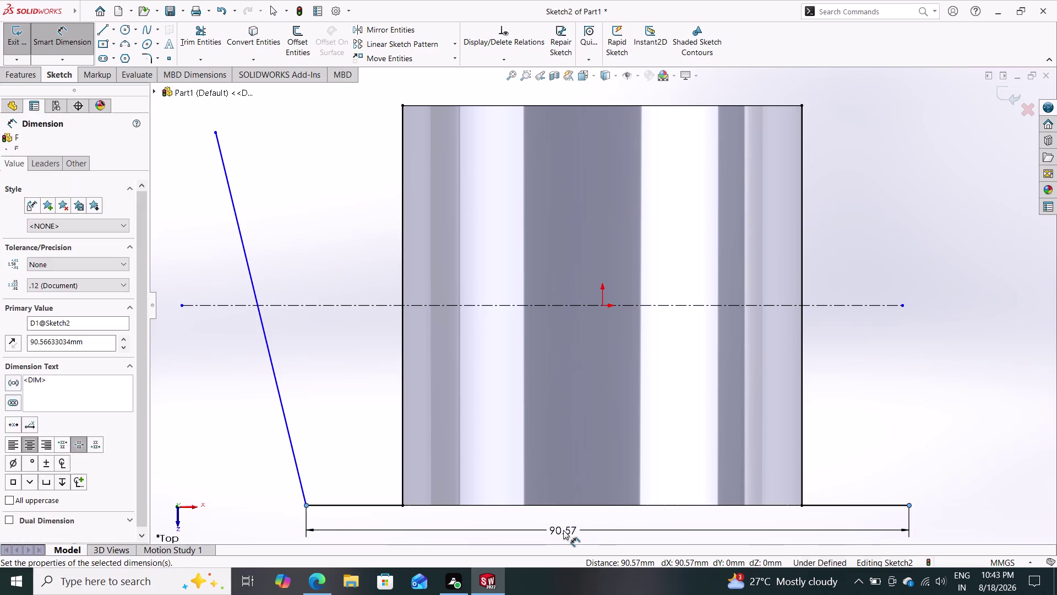
text(115)
key(Return)
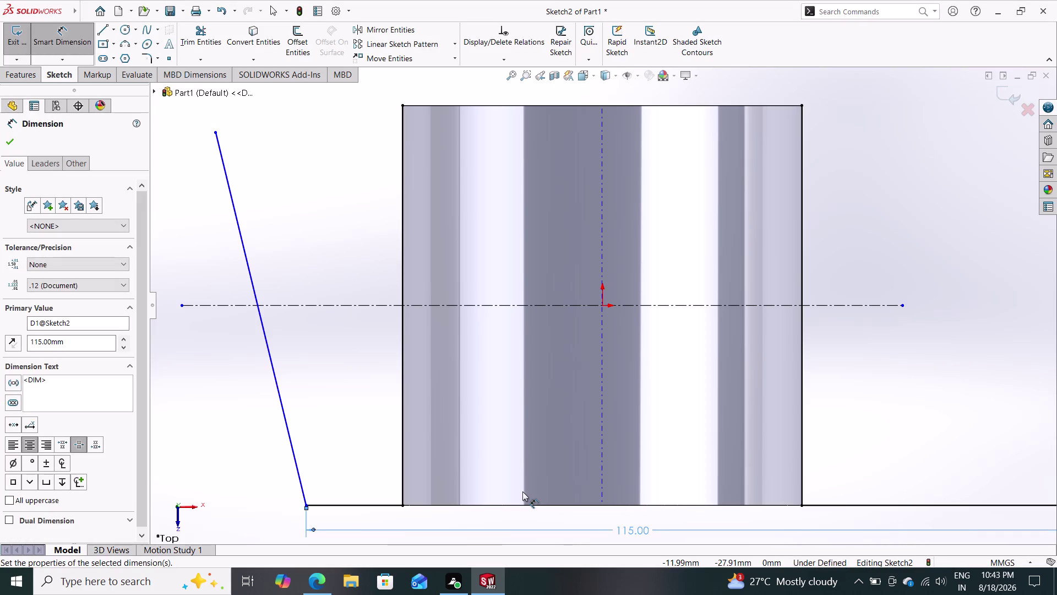
scroll(up, 3)
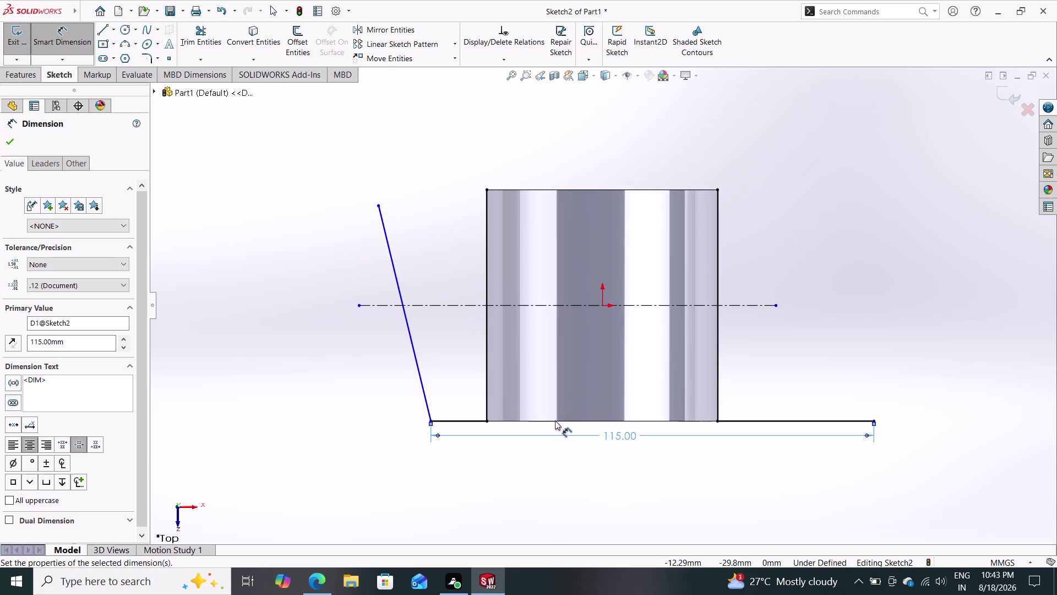
key(Escape)
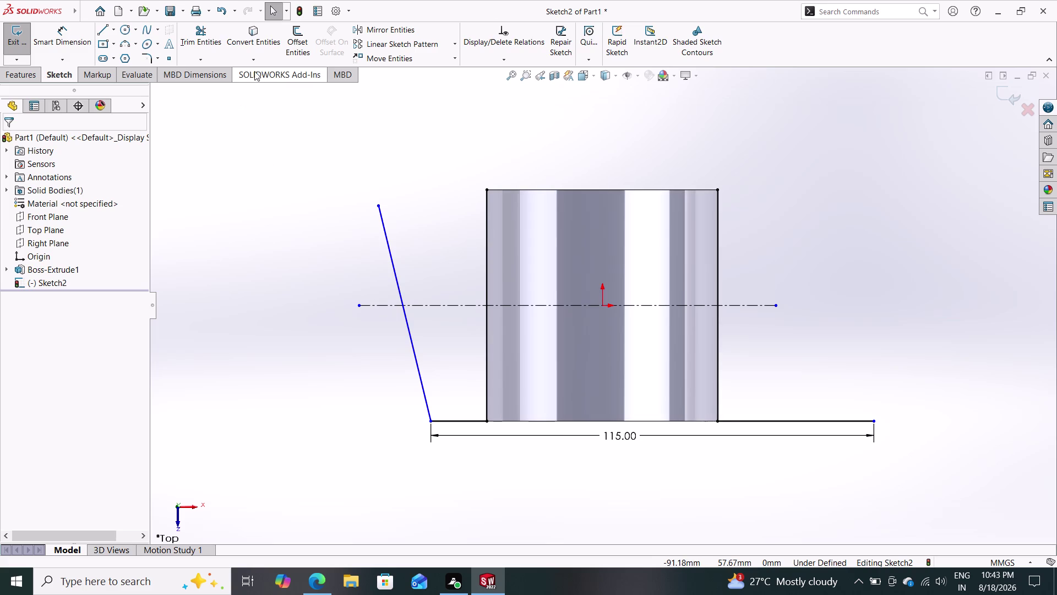
click(246, 35)
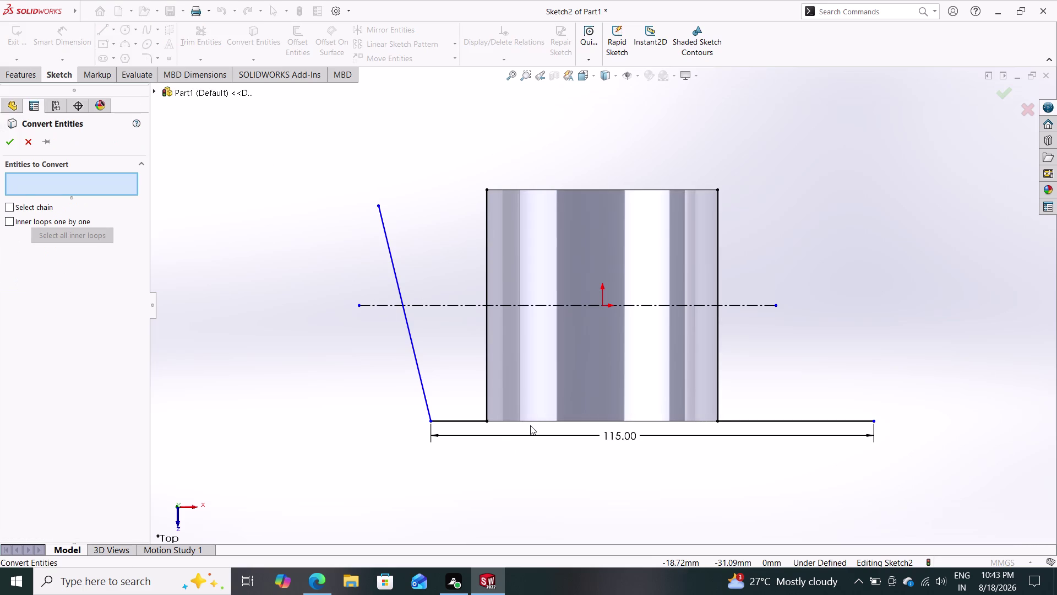
Delete the 115 mm dimension and the extra base line right of the tube.
click(534, 422)
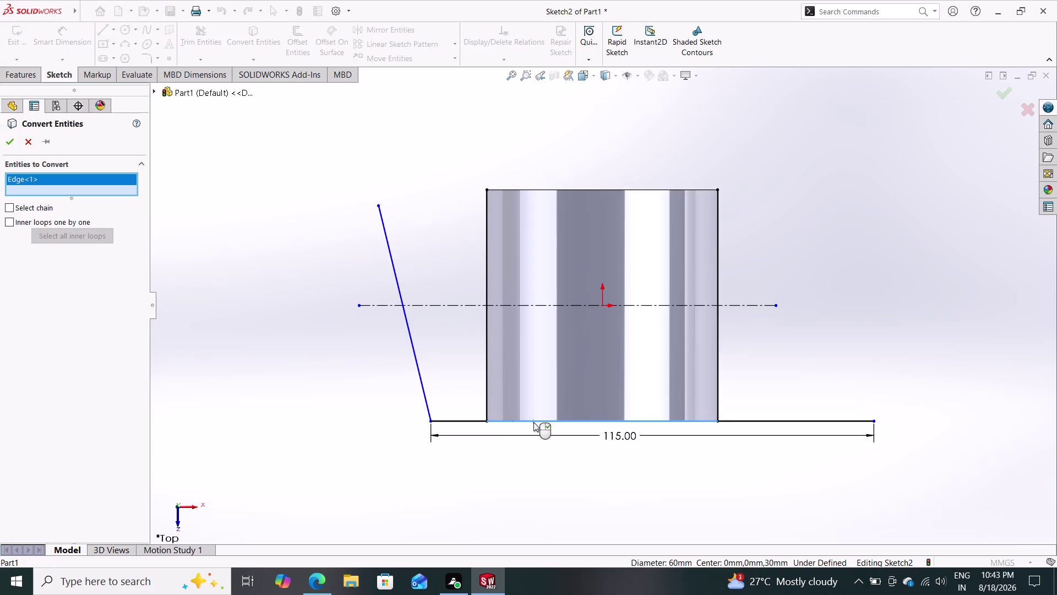
key(Escape)
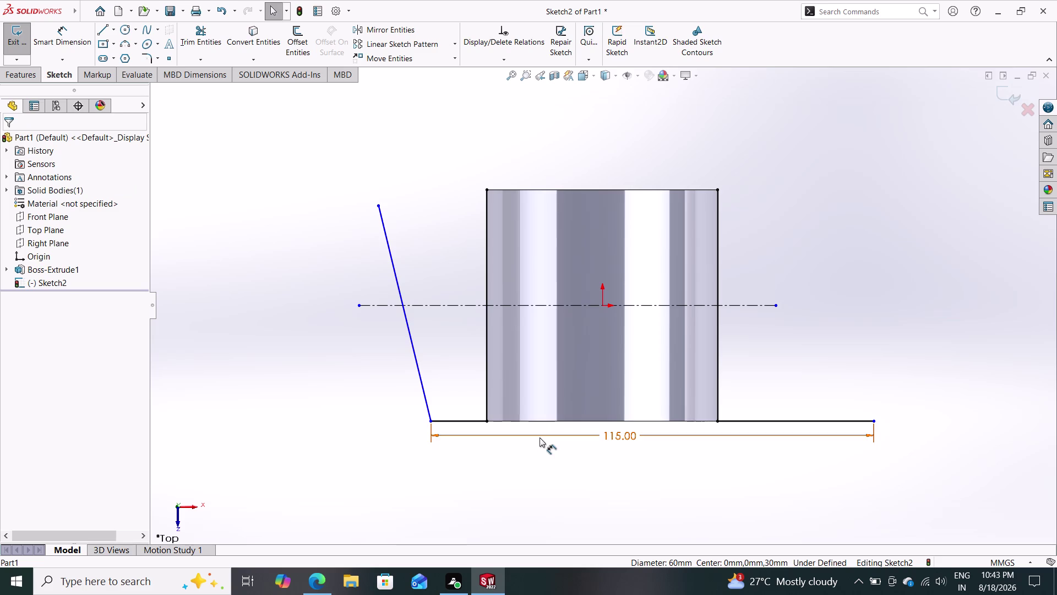
click(540, 437)
key(Delete)
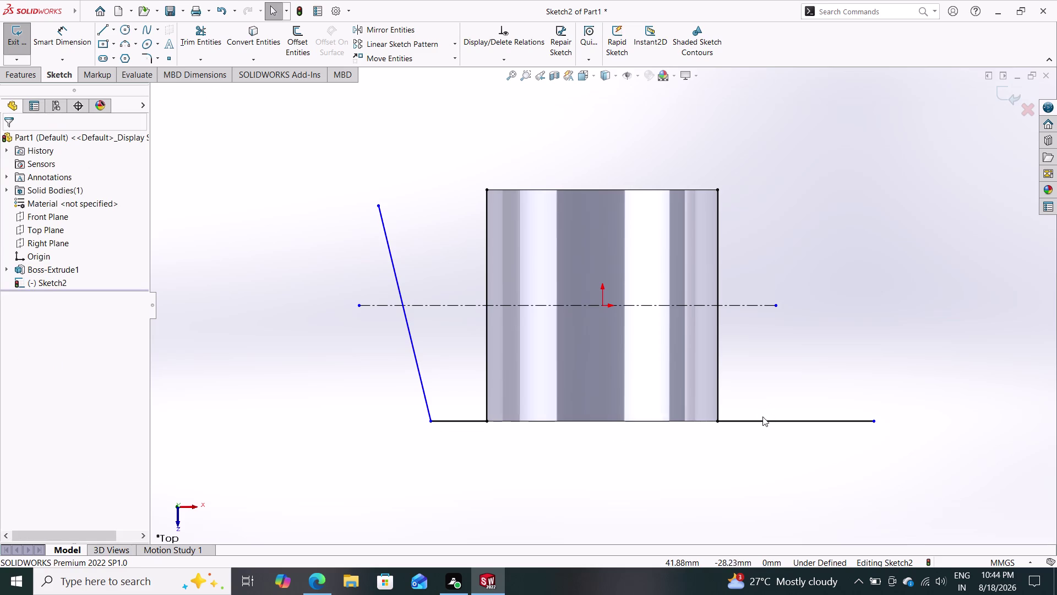
click(760, 418)
key(Delete)
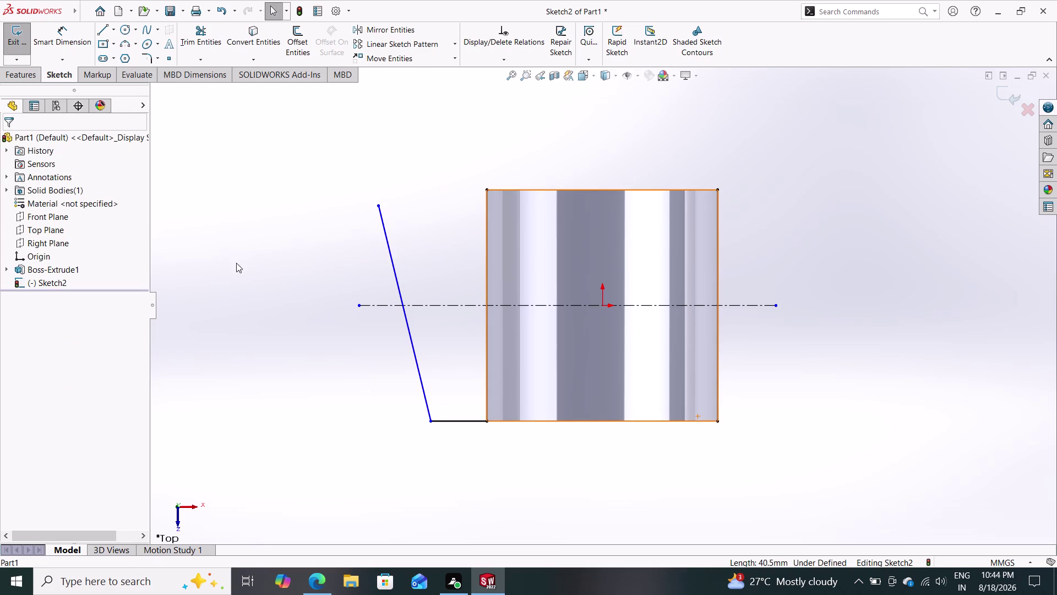
click(71, 32)
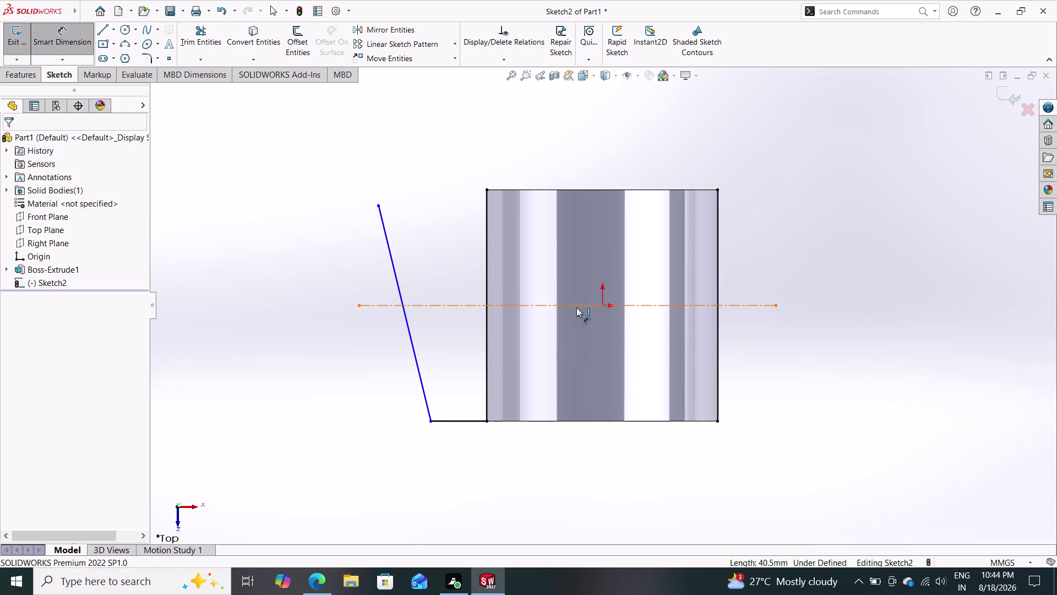
Dimension the angled line's lower end 57.5 mm (115/2) horizontally from the origin.
click(601, 306)
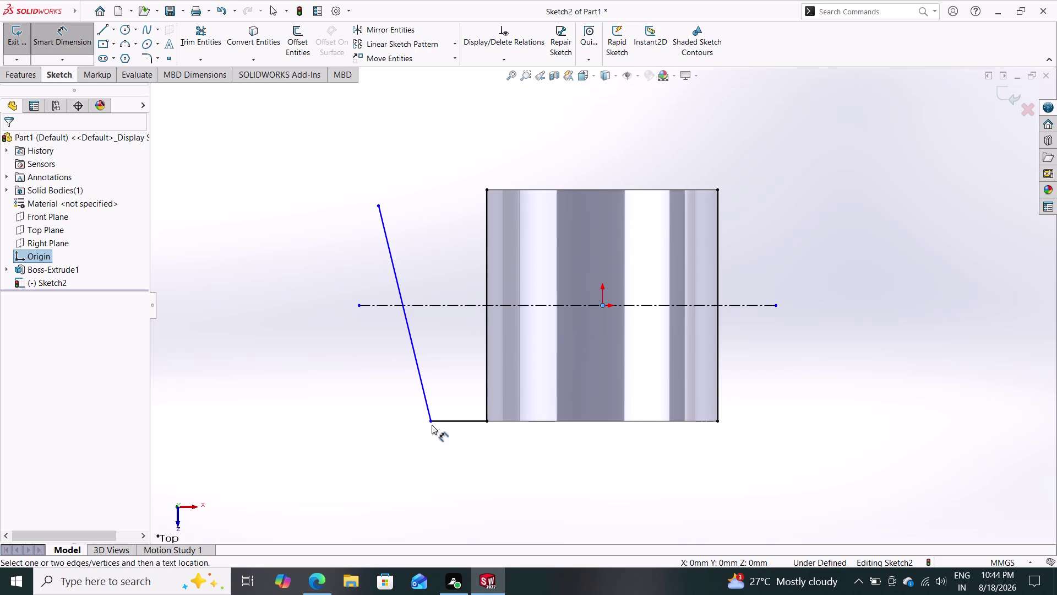
click(430, 422)
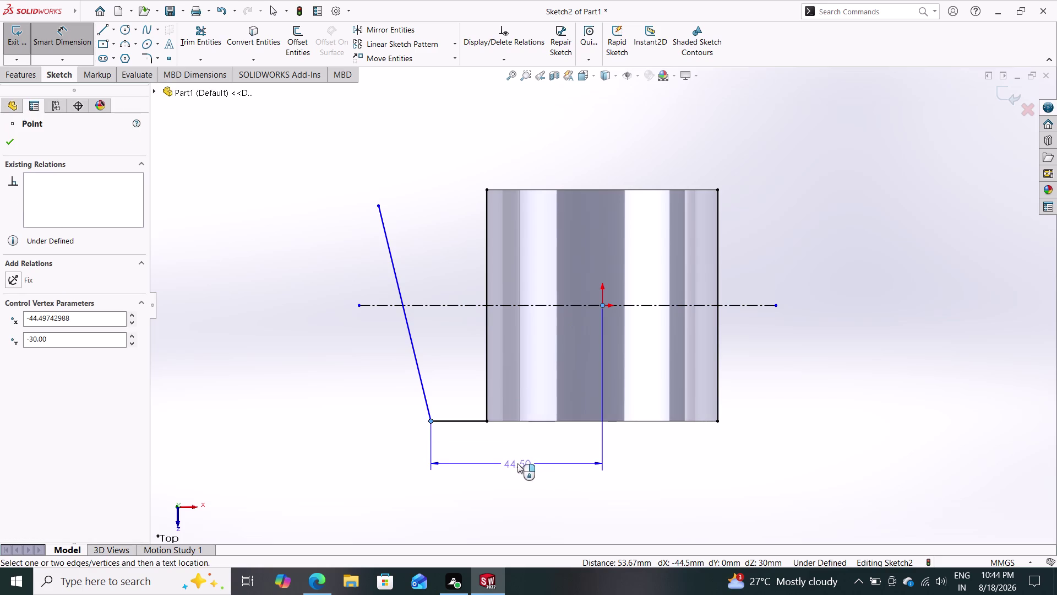
click(517, 463)
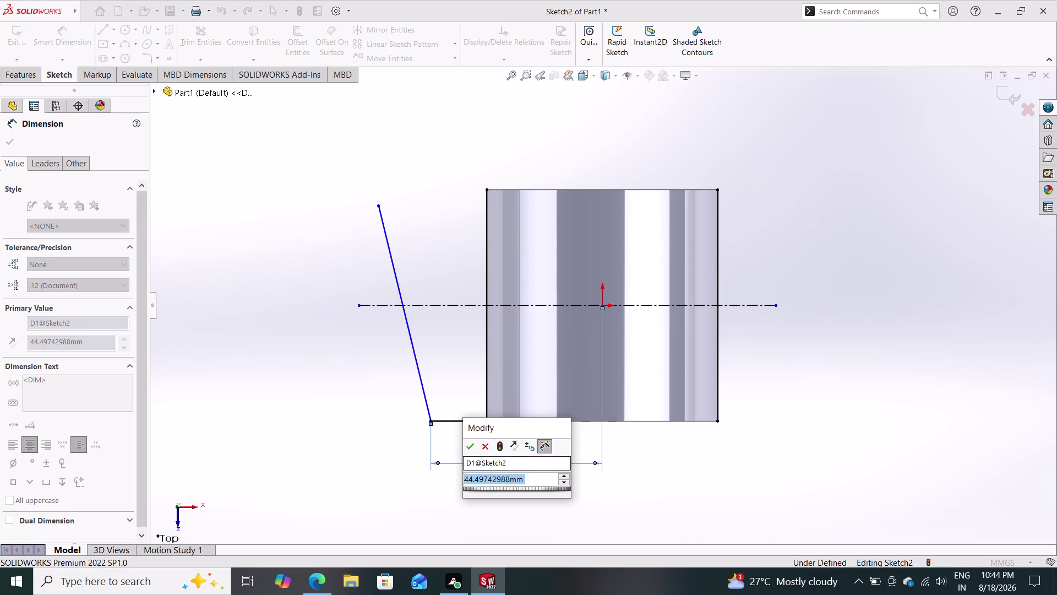
text(115)
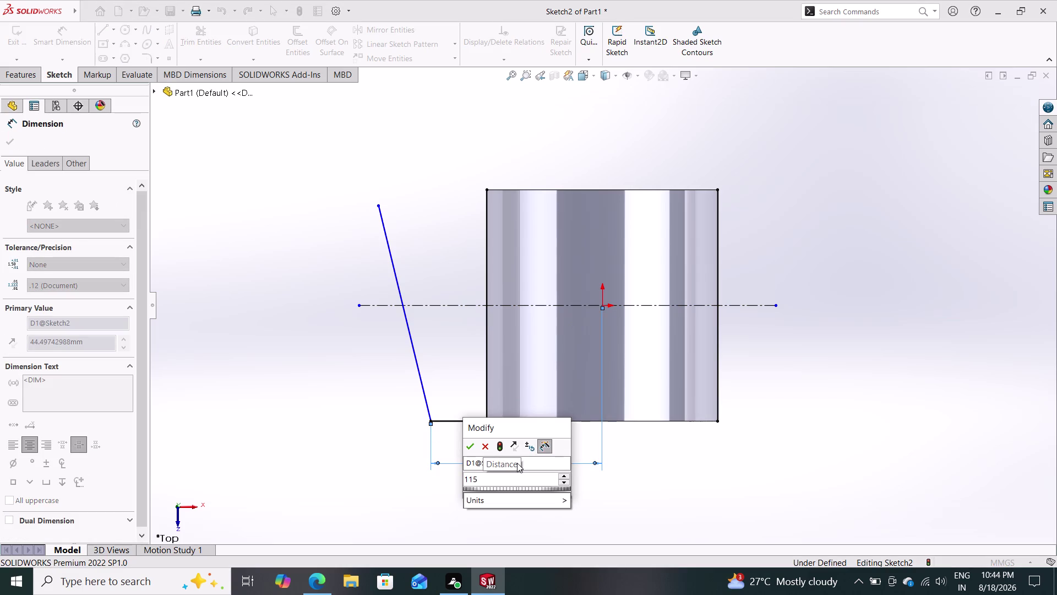
text(/2)
key(Return)
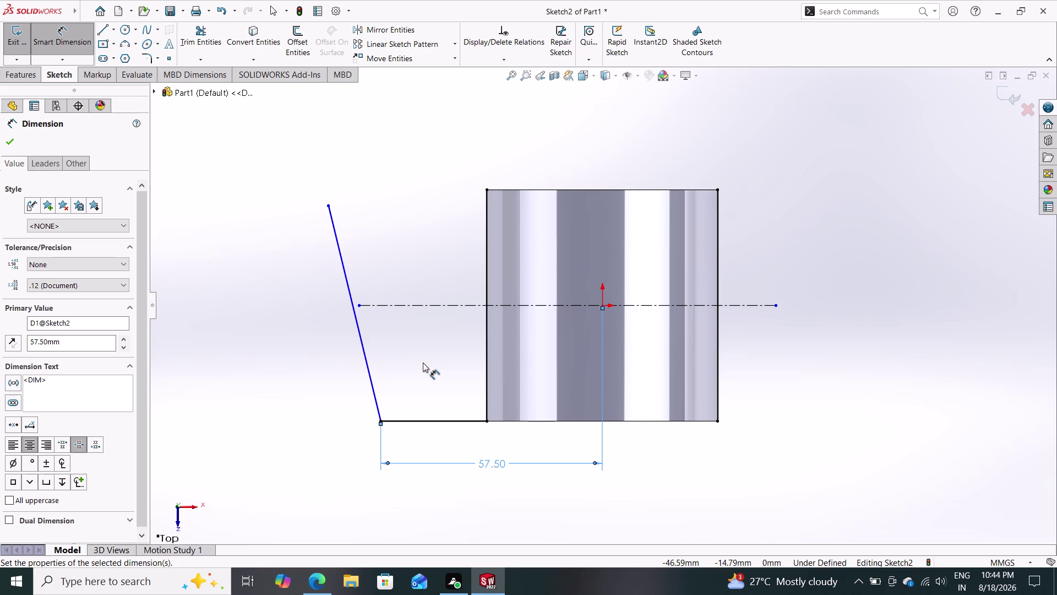
click(103, 30)
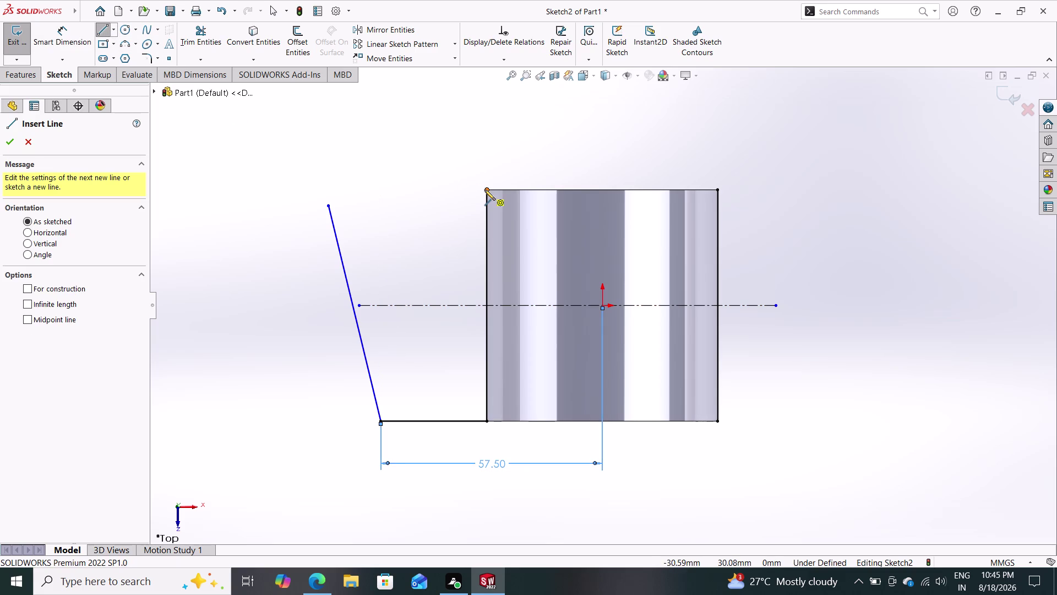
Draw a short line left from the tube's top corner, then a line straight up.
drag(485, 190, 479, 187)
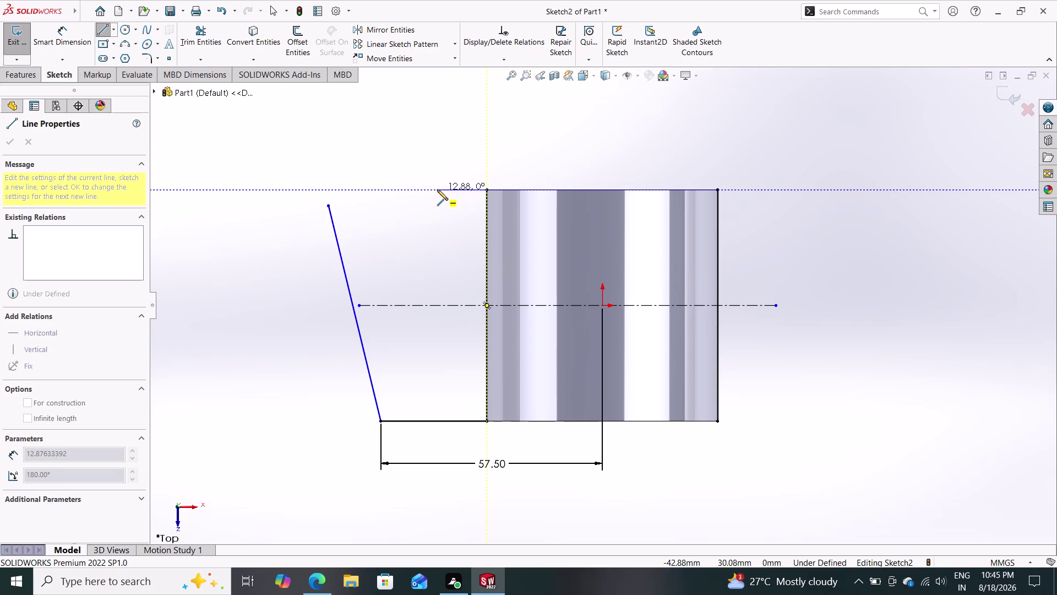
click(437, 189)
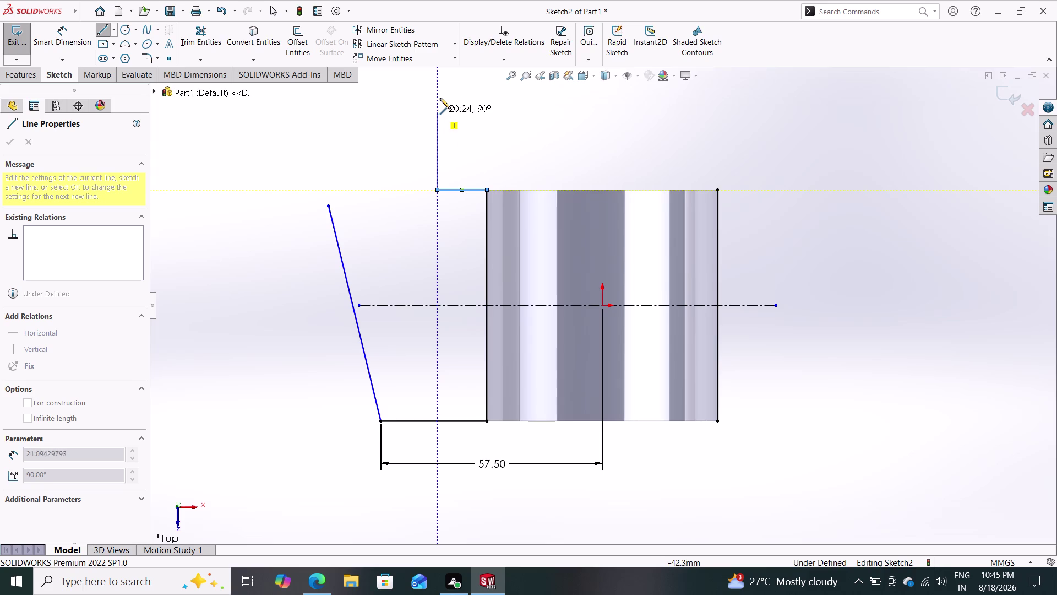
click(440, 83)
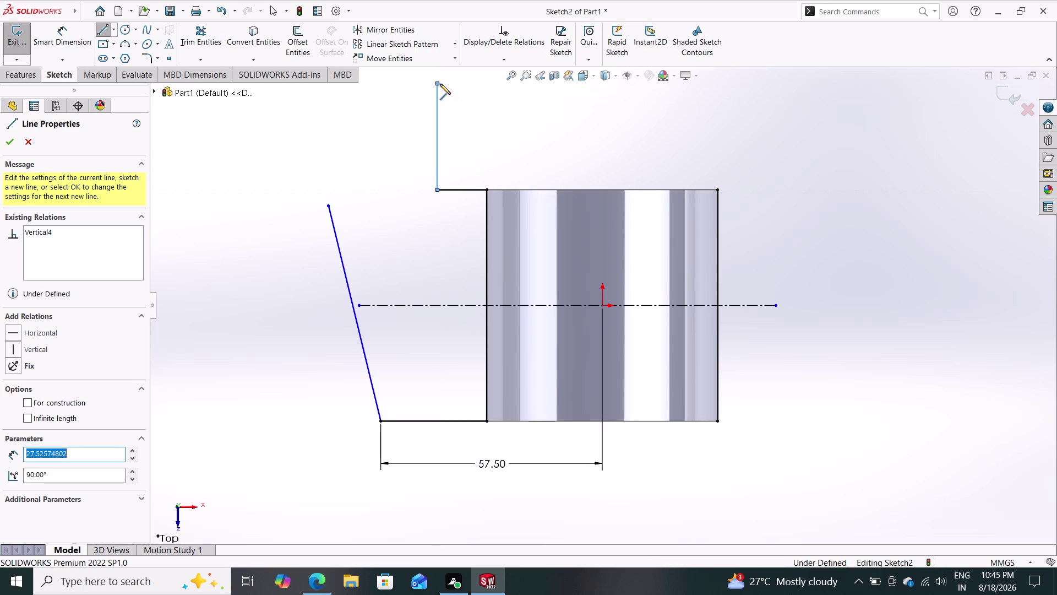
key(Escape)
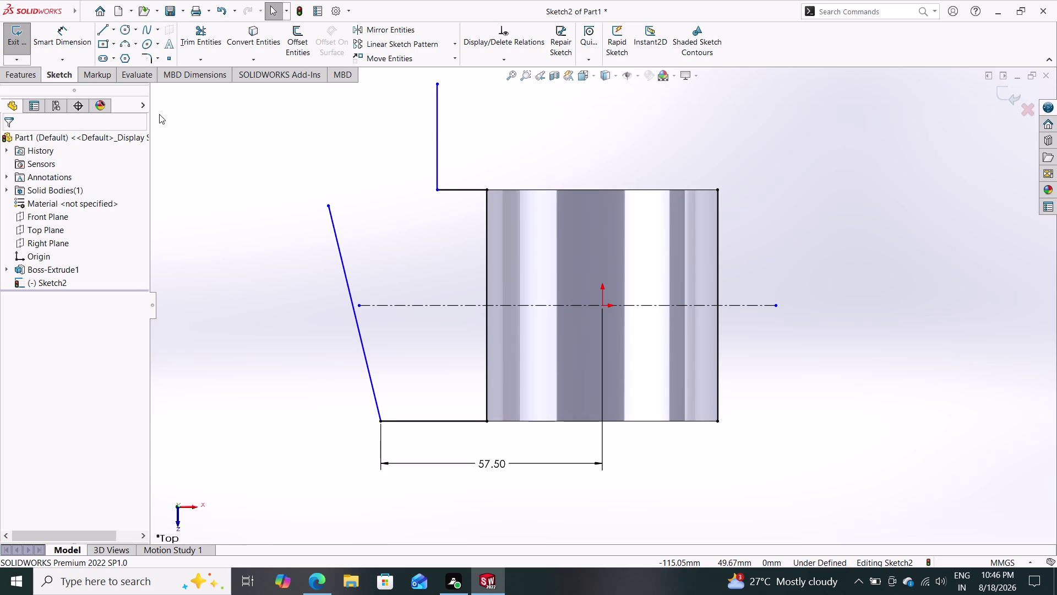
Draw a horizontal line leftward from the vertical line's top end.
click(105, 33)
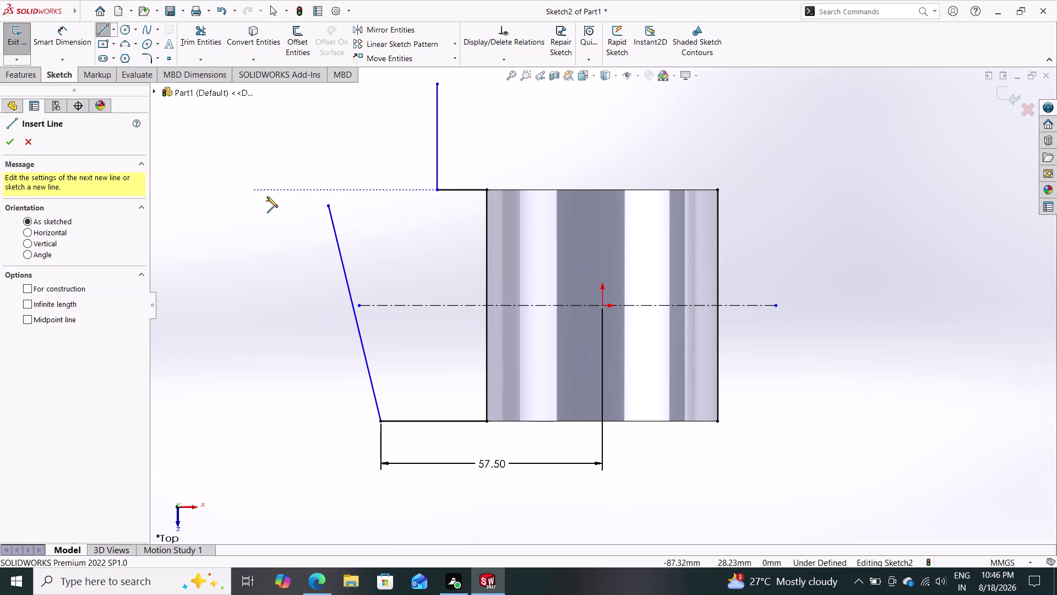
click(437, 82)
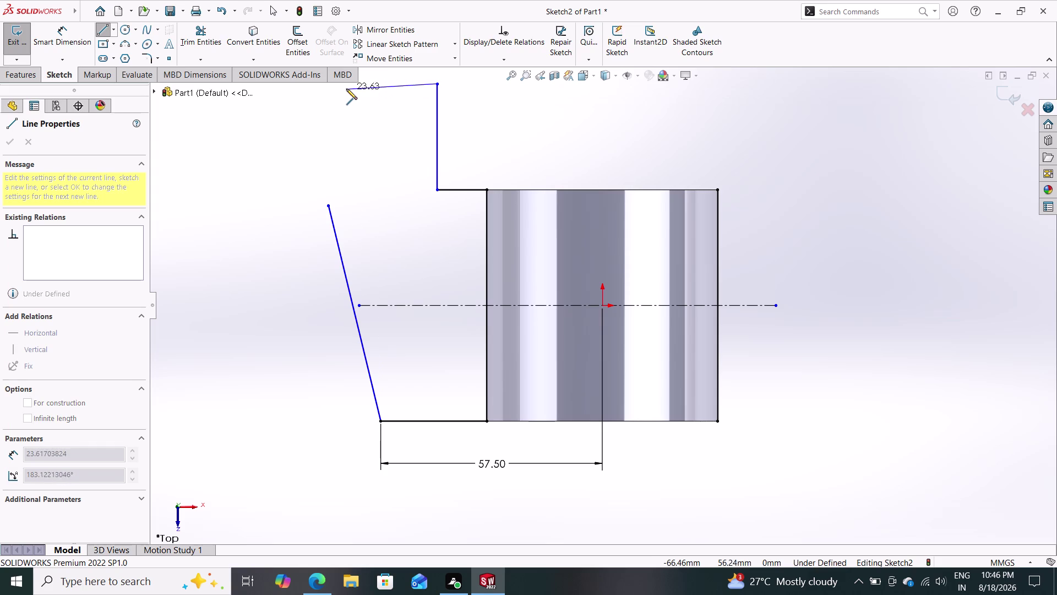
click(311, 85)
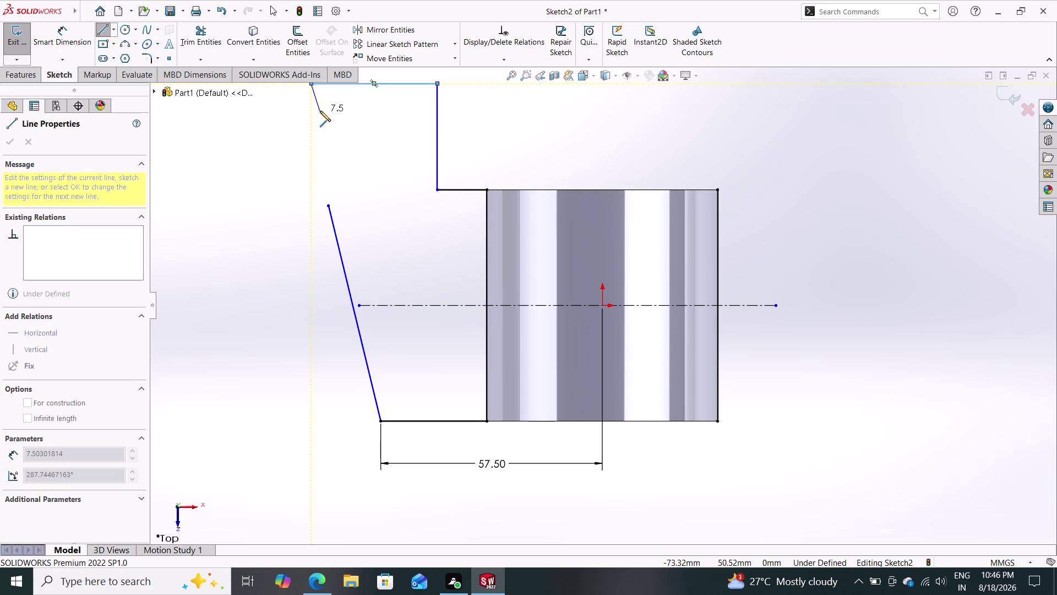
key(Escape)
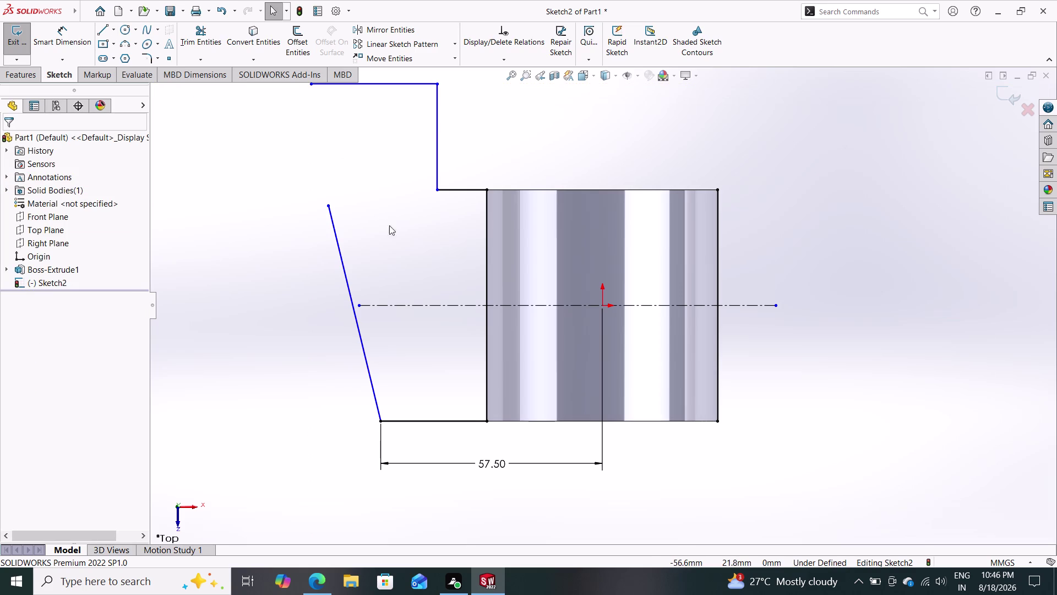
scroll(down, 3)
scroll(up, 3)
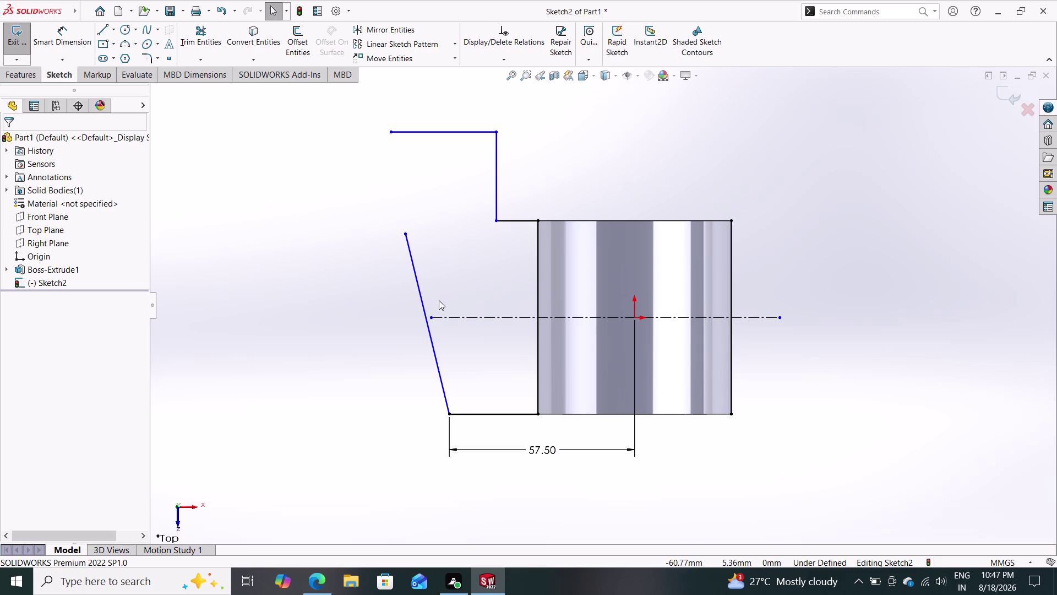
click(66, 37)
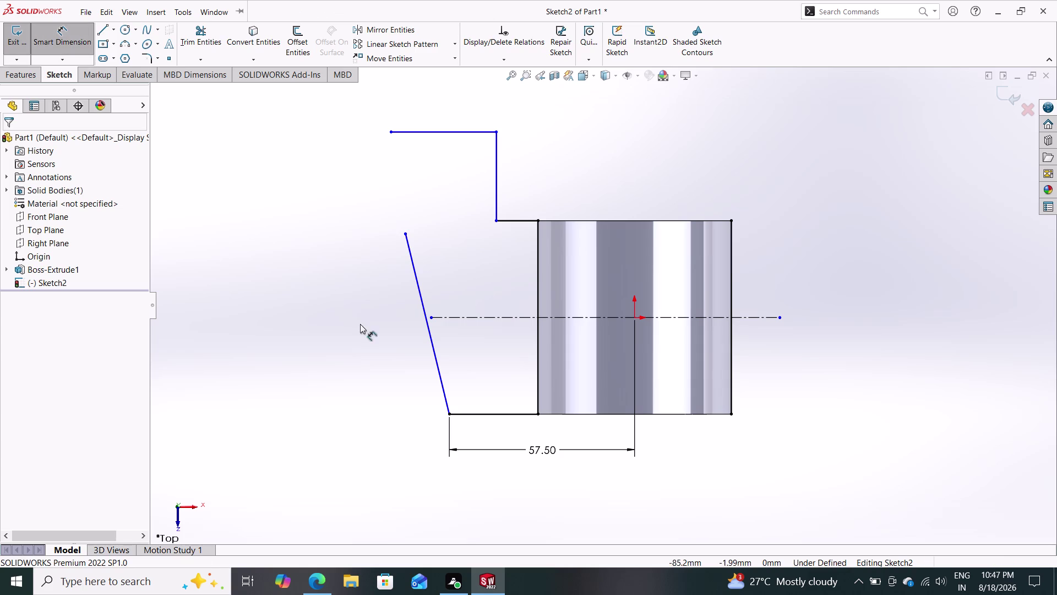
Add a 140 mm vertical dimension from the angled line's lower end to the top line.
click(449, 415)
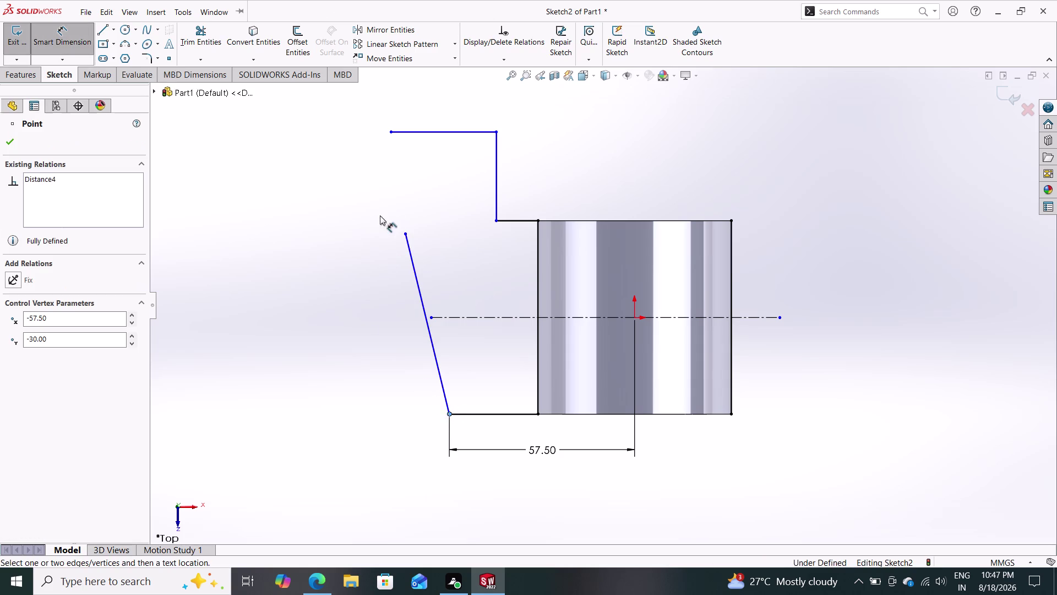
click(497, 131)
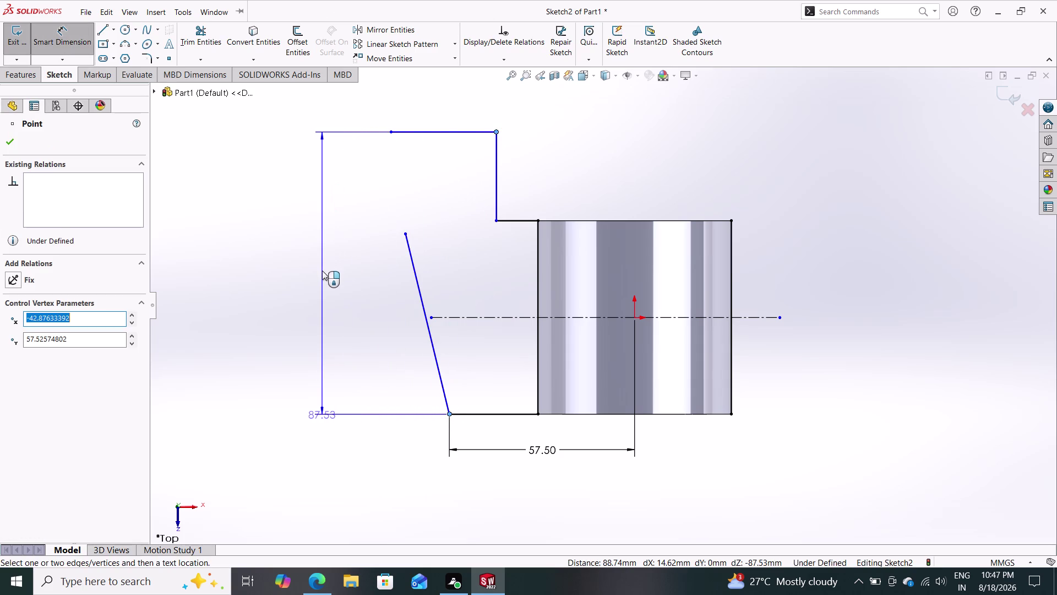
click(322, 273)
text(1)
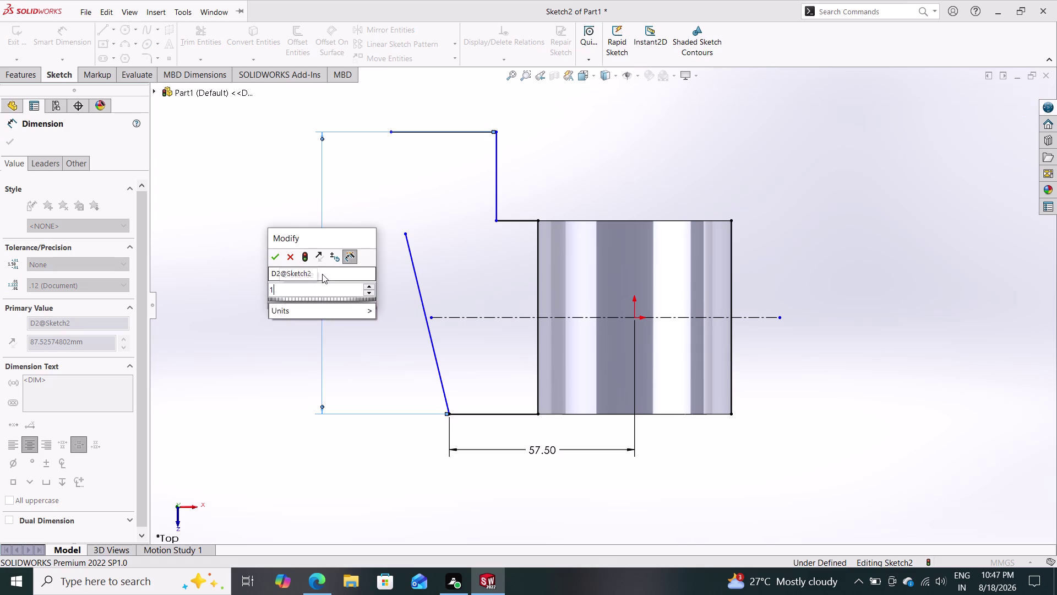
text(40)
key(Return)
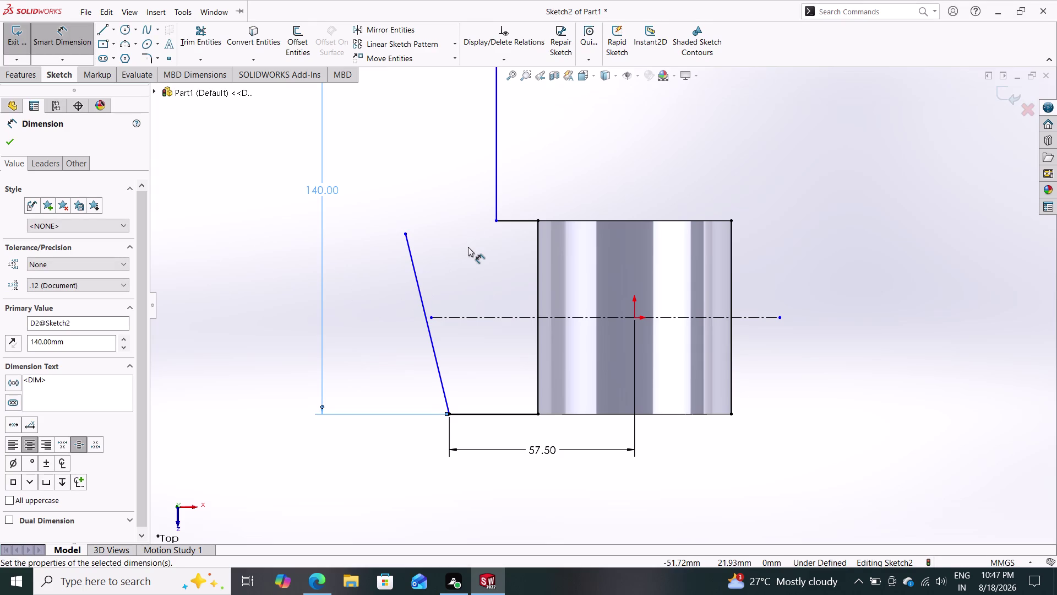
scroll(down, 3)
scroll(up, 3)
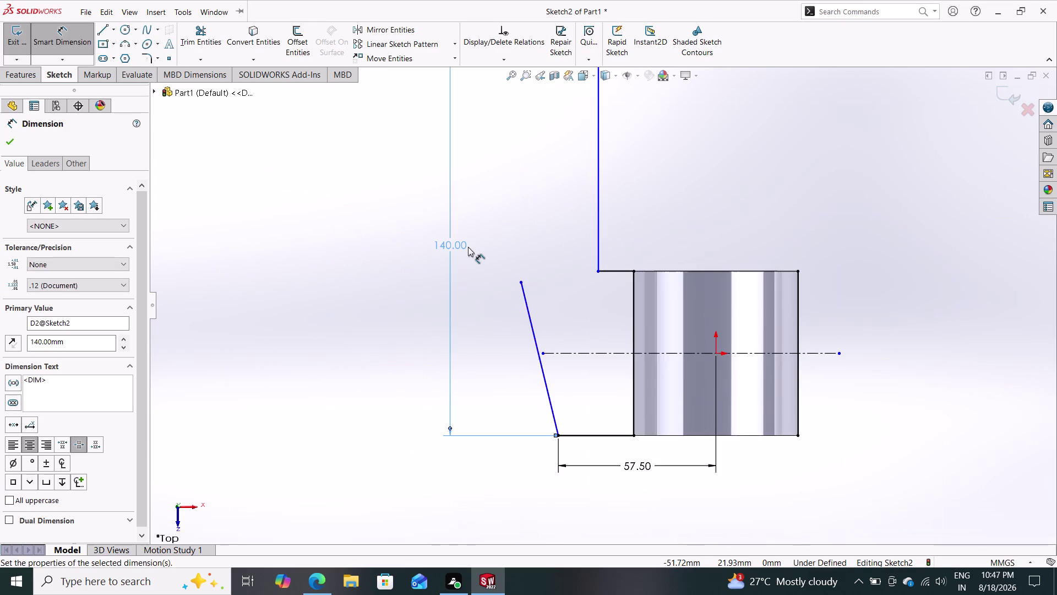
scroll(up, 3)
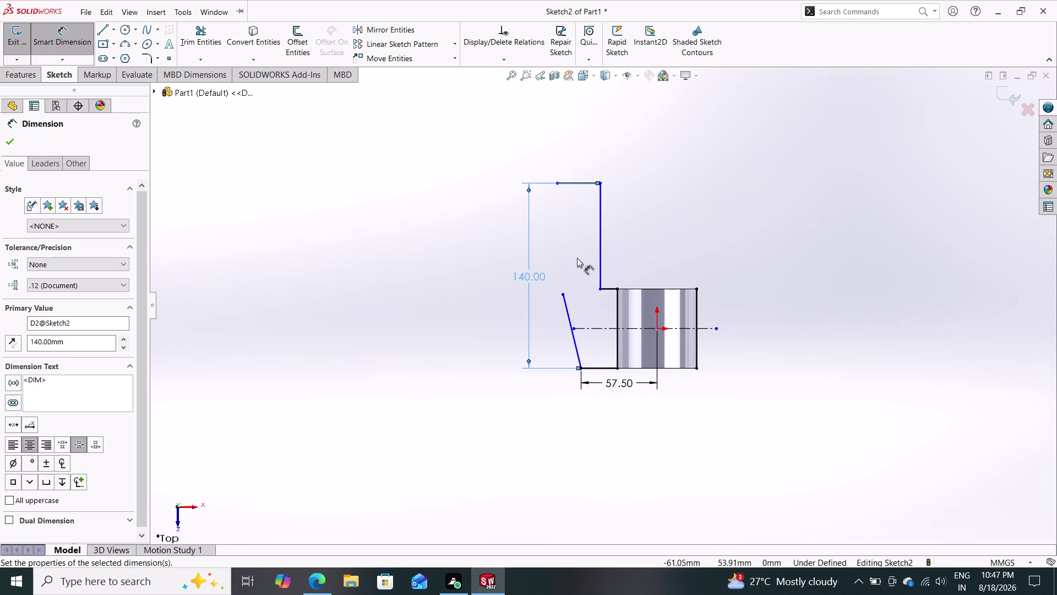
scroll(down, 3)
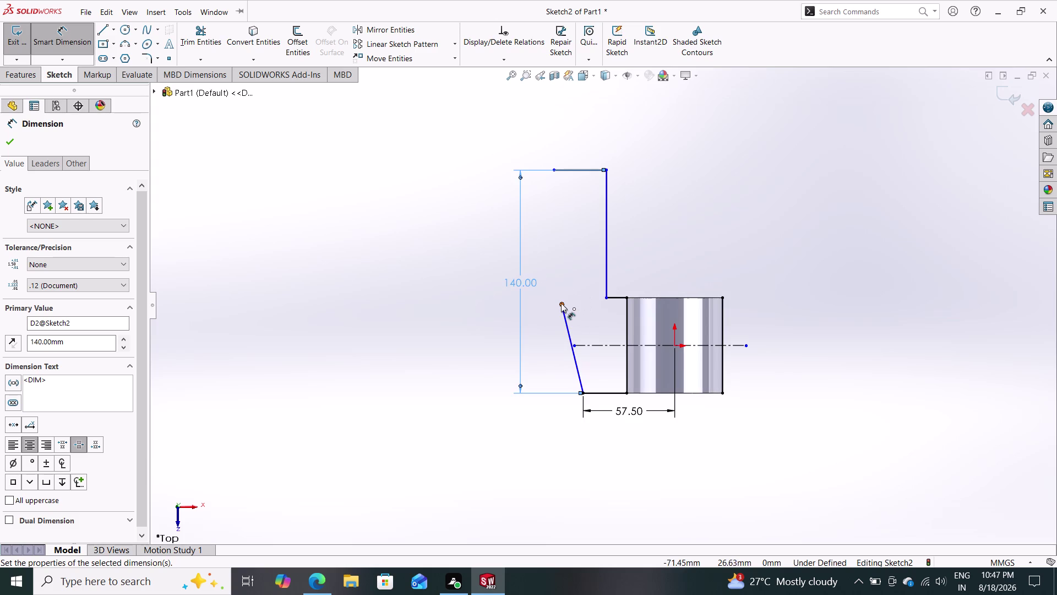
key(Escape)
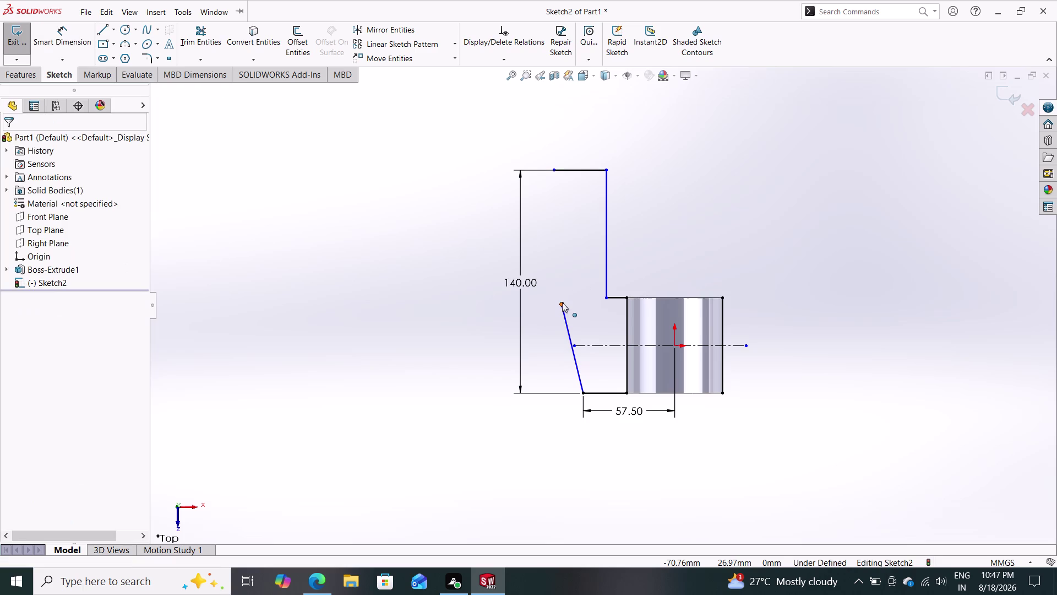
Stretch the slanted line's upper end above the top line's level, about 159 mm long.
drag(562, 302, 527, 154)
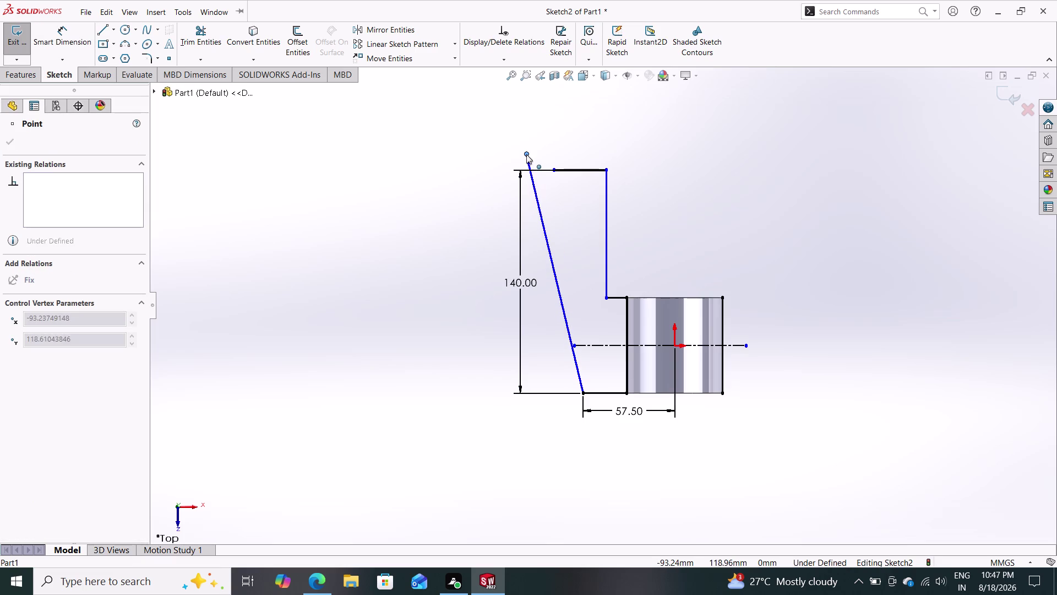
drag(526, 154, 528, 147)
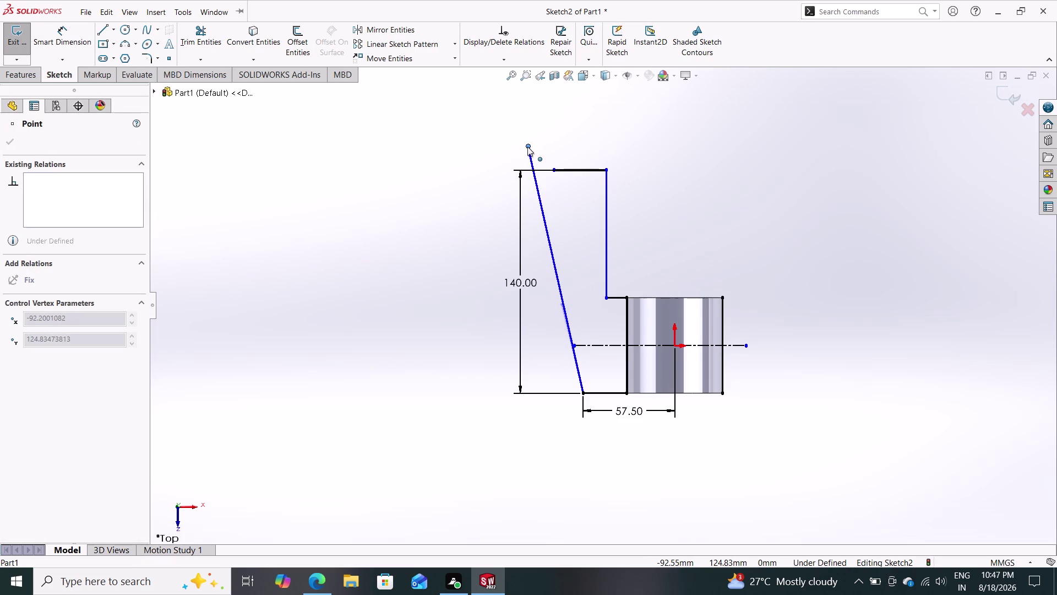
drag(528, 146, 522, 147)
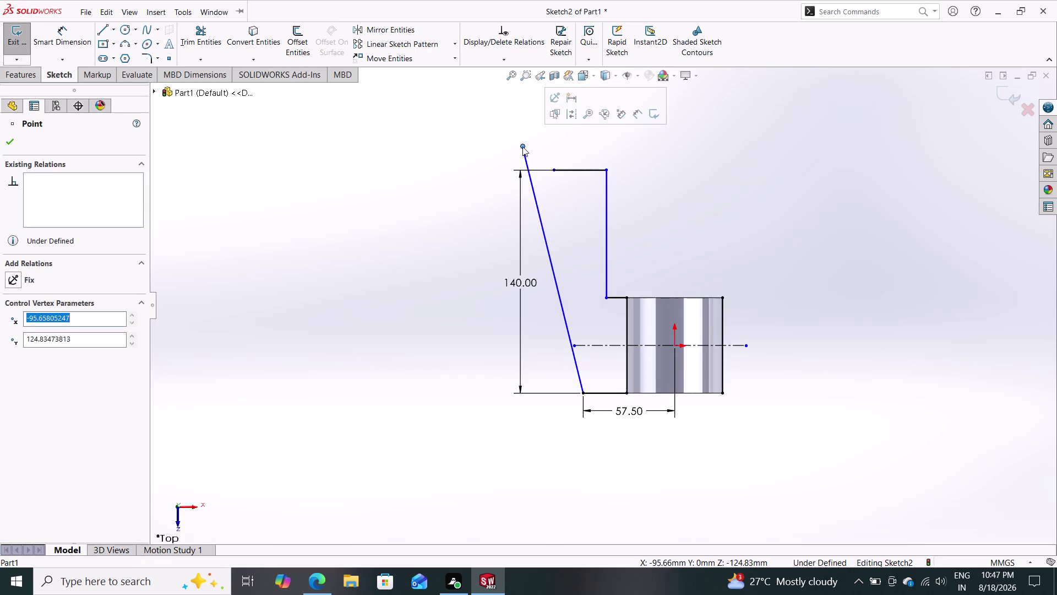
key(Escape)
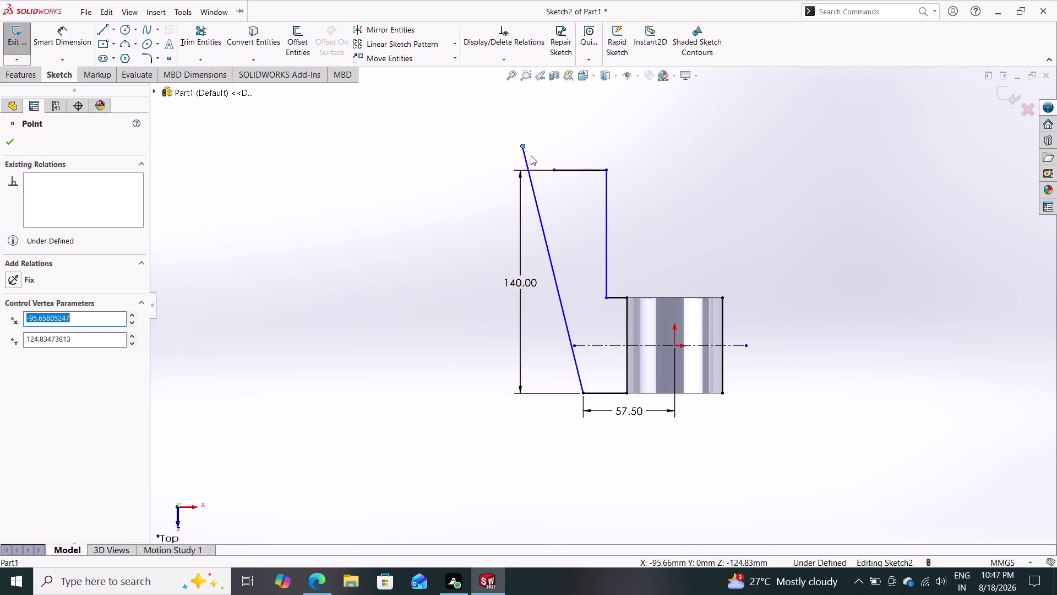
drag(525, 154, 547, 149)
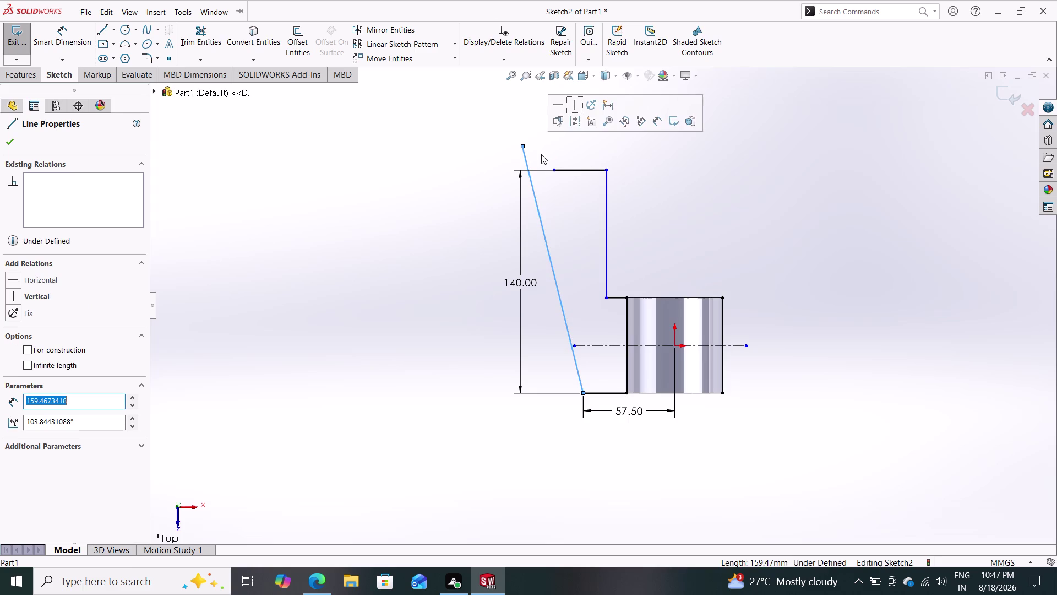
key(Escape)
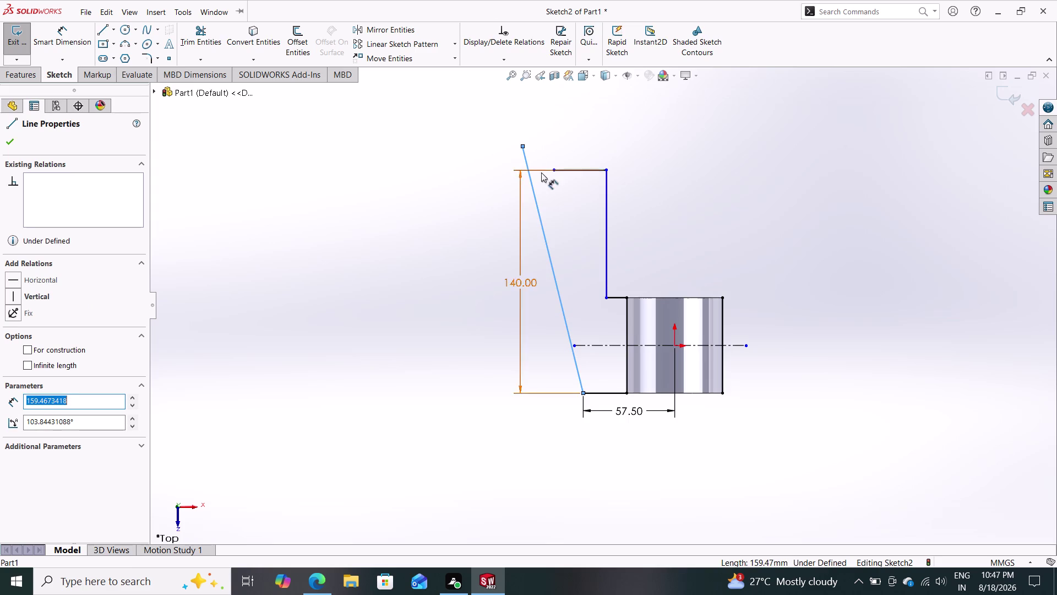
click(66, 36)
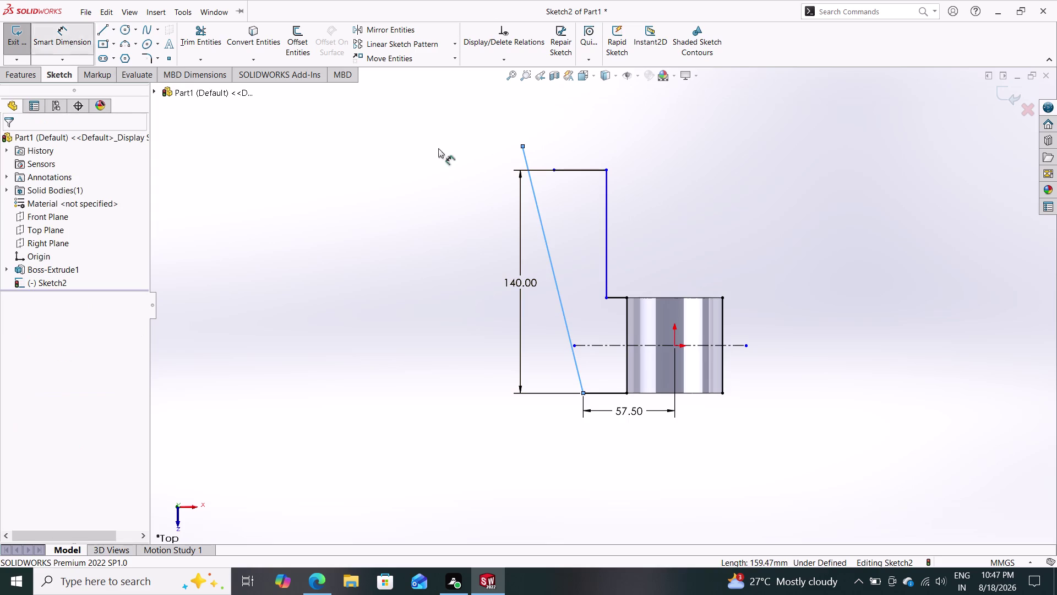
Dimension the top horizontal edge at 35 mm.
click(574, 170)
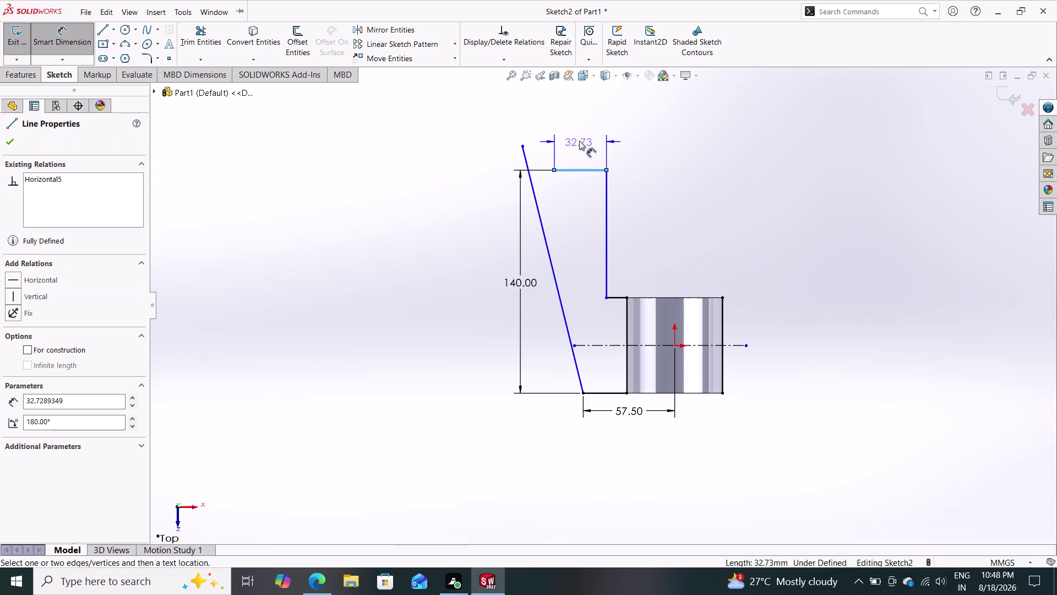
click(580, 131)
text(35)
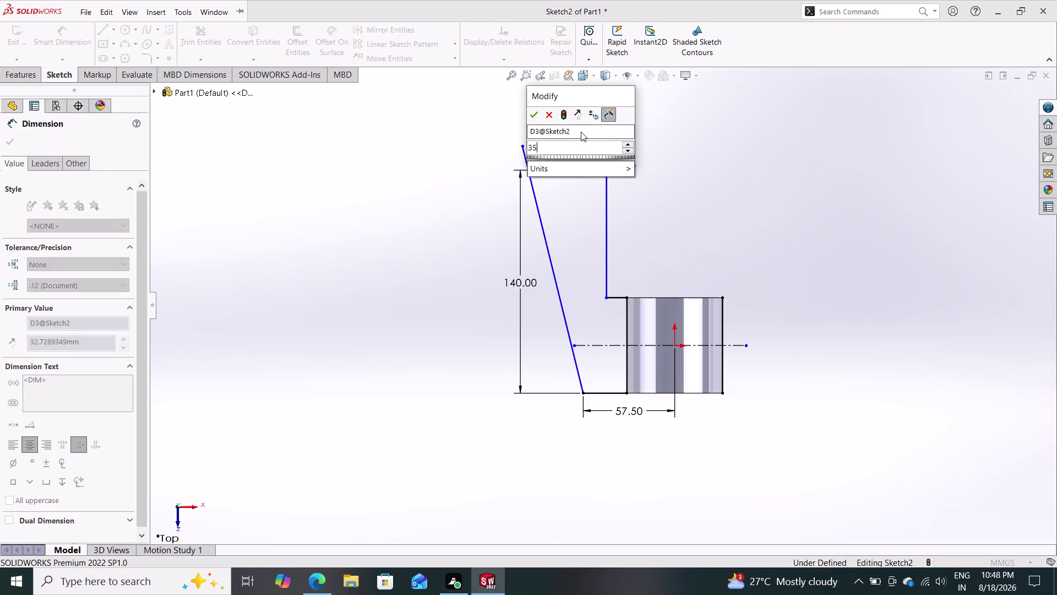
key(Return)
key(Escape)
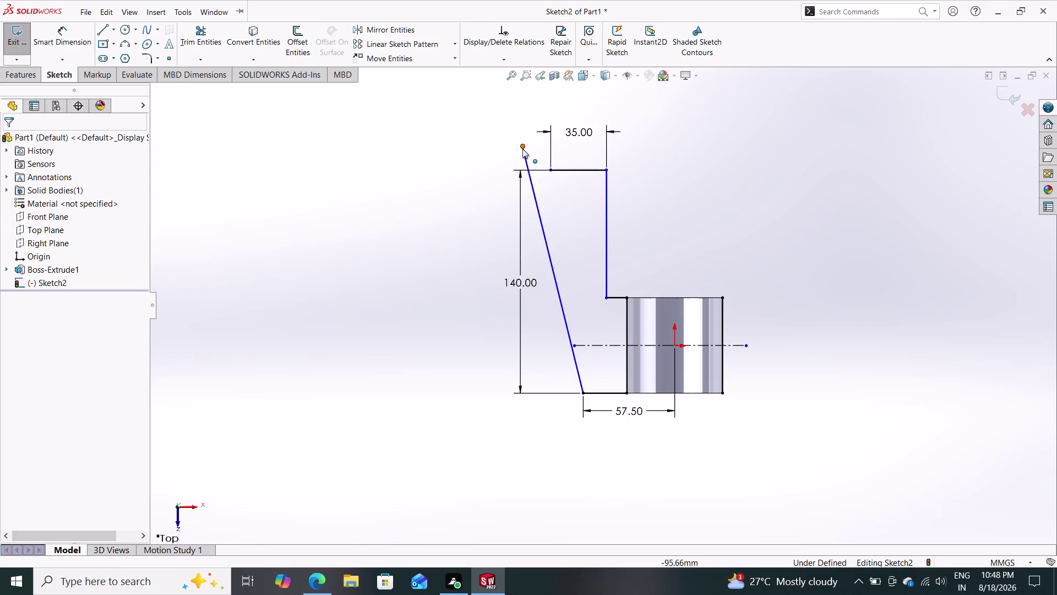
Drag the slanted edge's top end so it crosses the top edge's left end.
drag(522, 152, 543, 145)
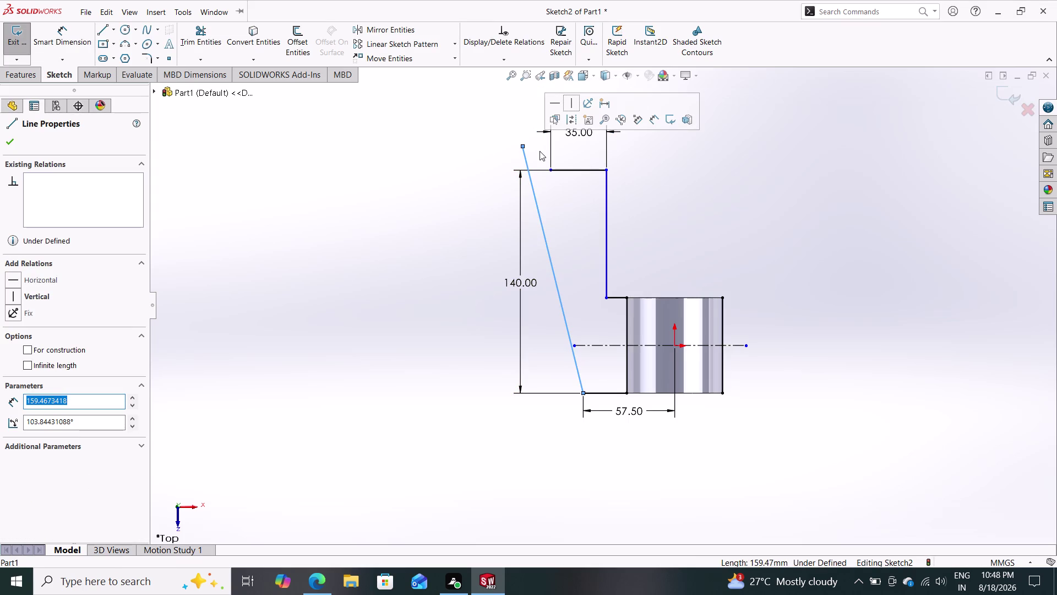
key(Escape)
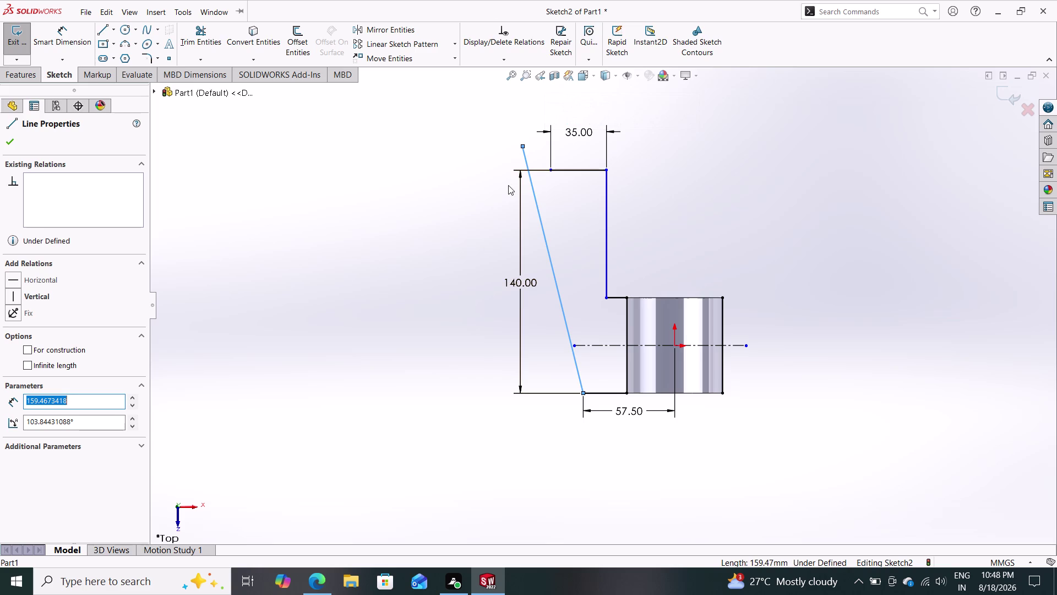
scroll(down, 3)
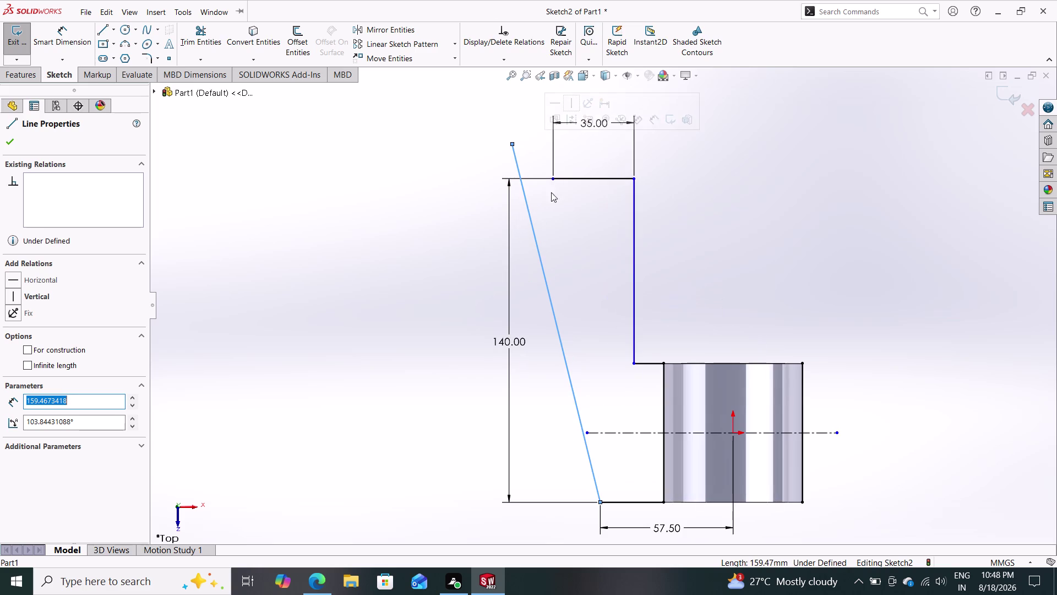
key(Escape)
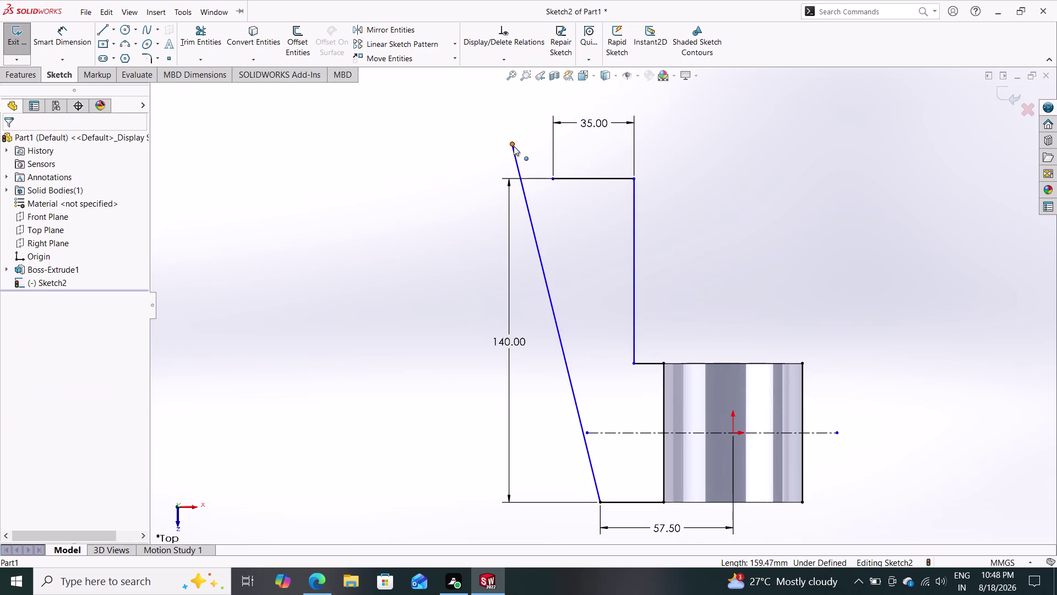
drag(512, 143, 549, 139)
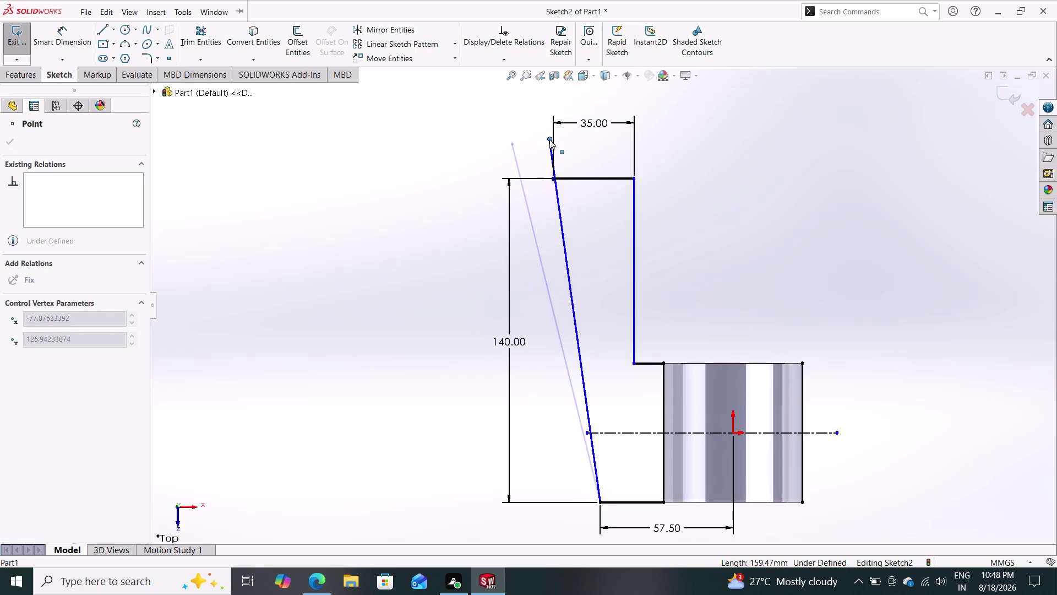
drag(549, 140, 549, 140)
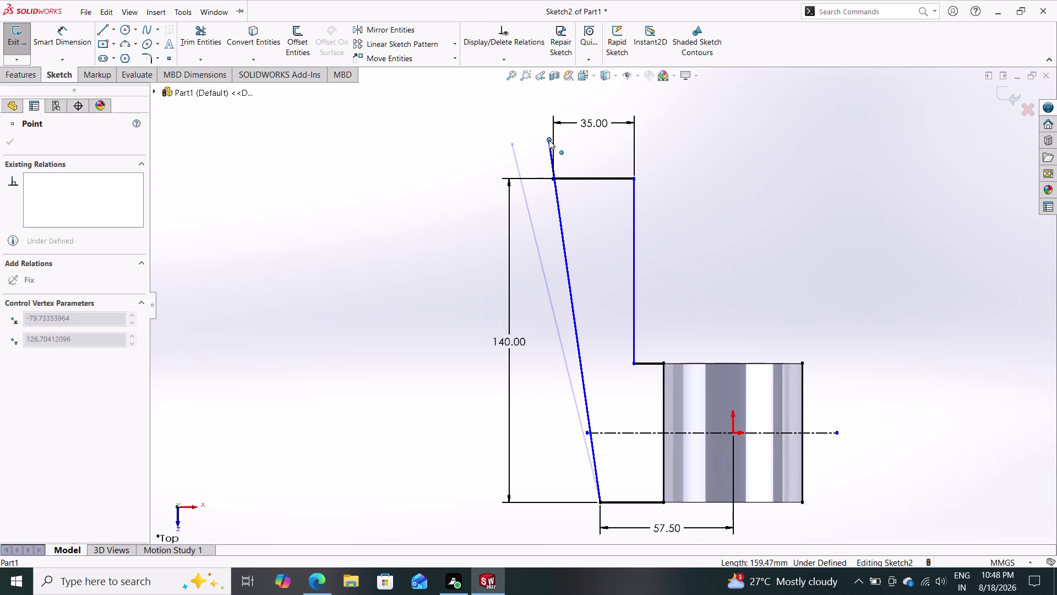
drag(549, 139, 547, 139)
key(Escape)
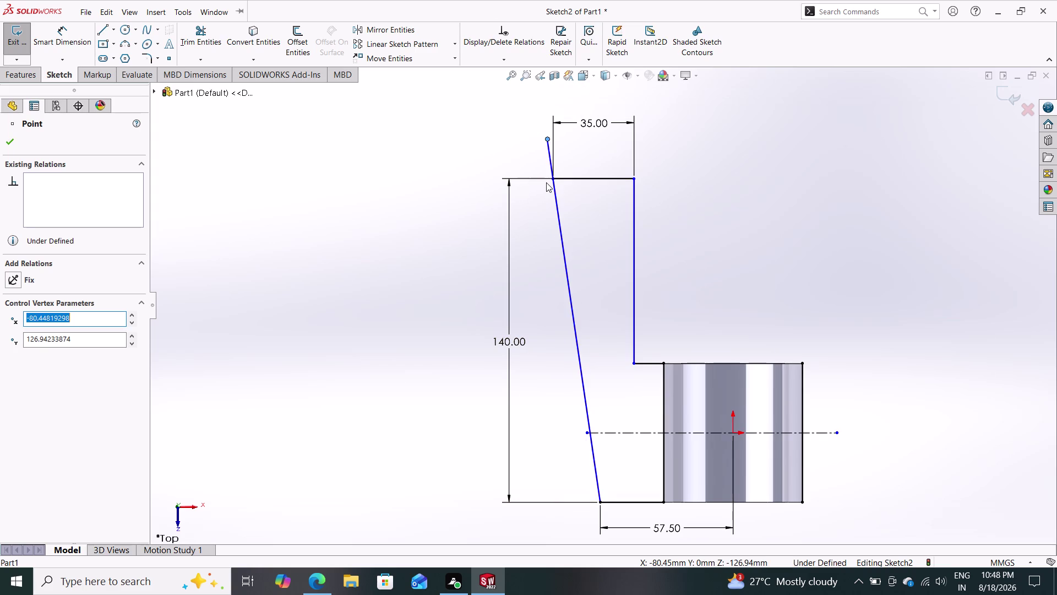
scroll(down, 3)
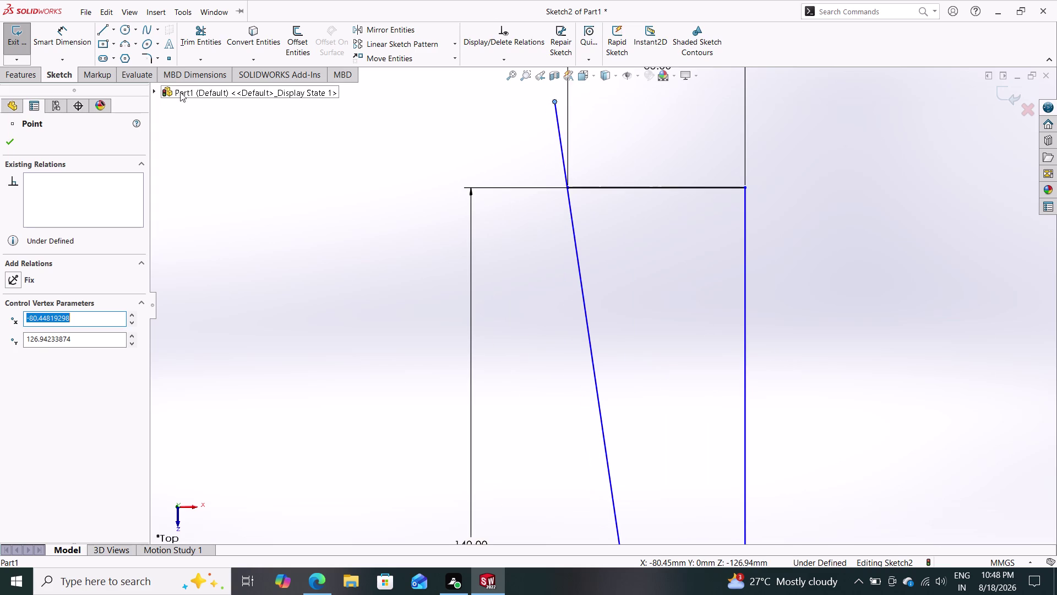
Try trimming the slanted edge's overshoot, then undo the trim that removed the whole edge.
click(199, 41)
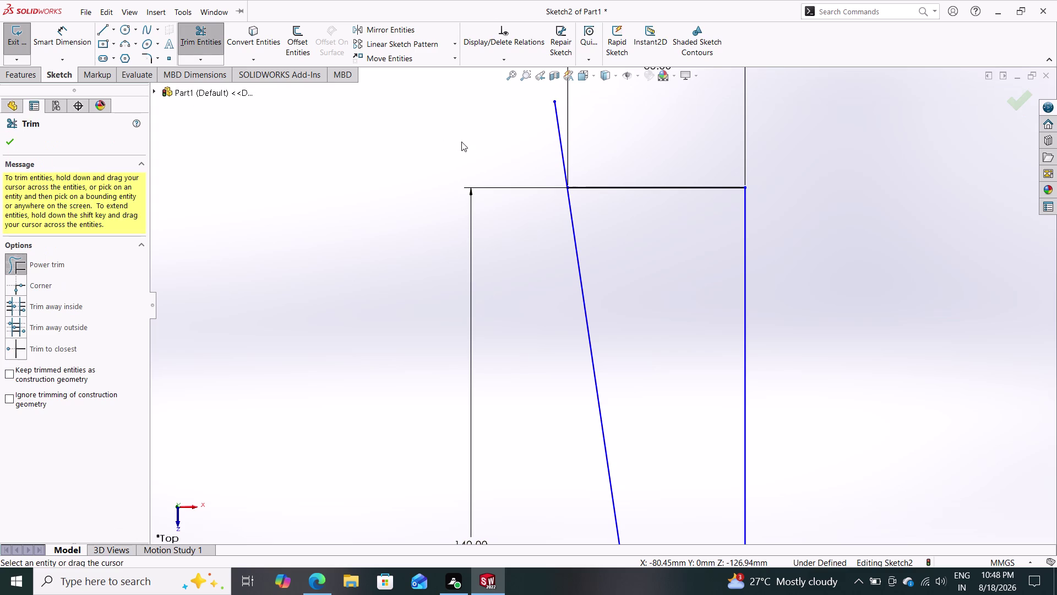
drag(492, 140, 554, 127)
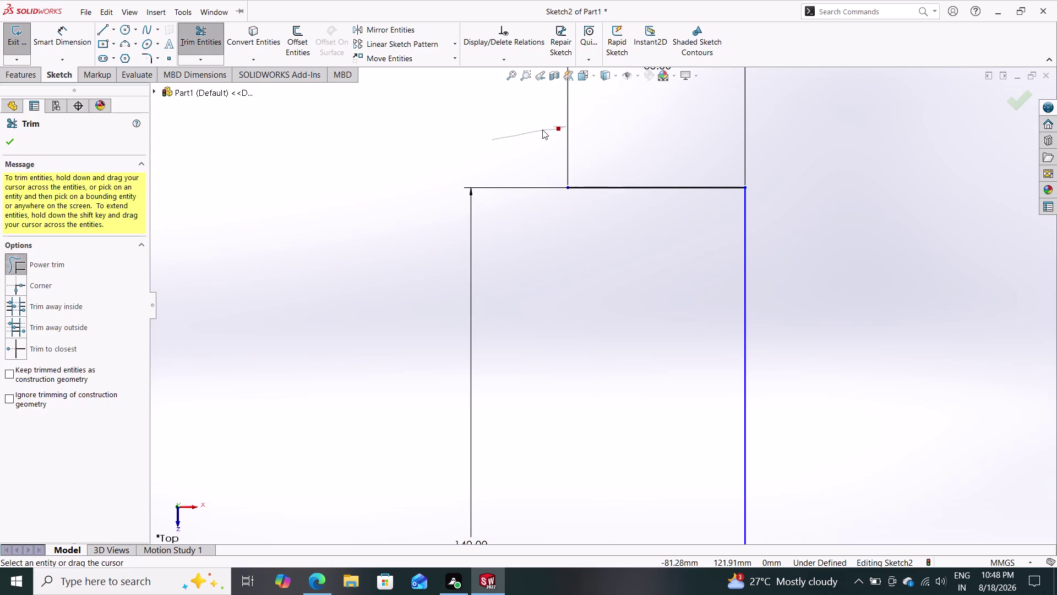
drag(553, 126, 507, 136)
key(ctrl+z)
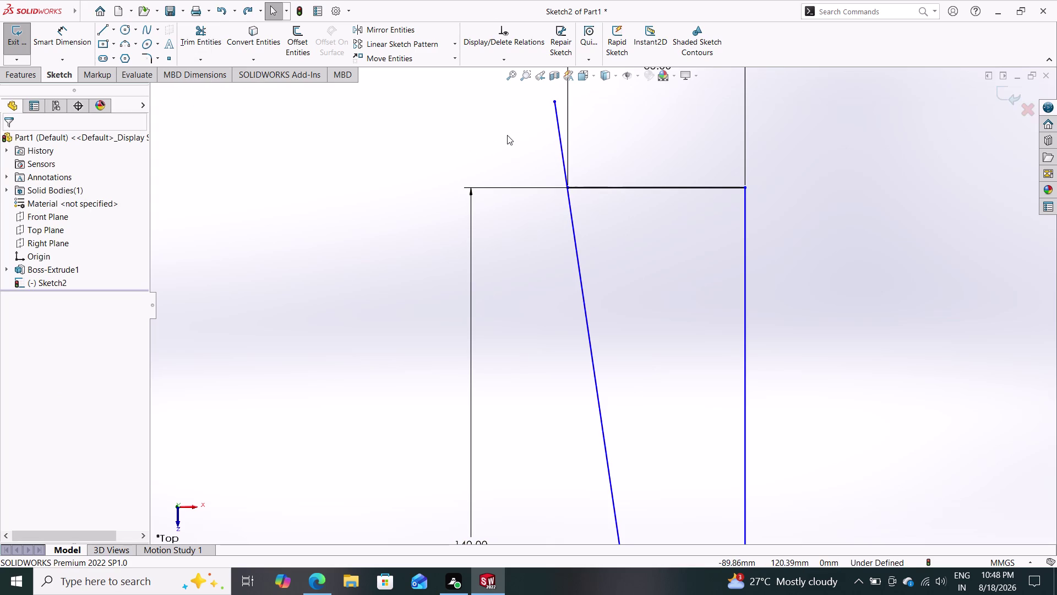
key(Escape)
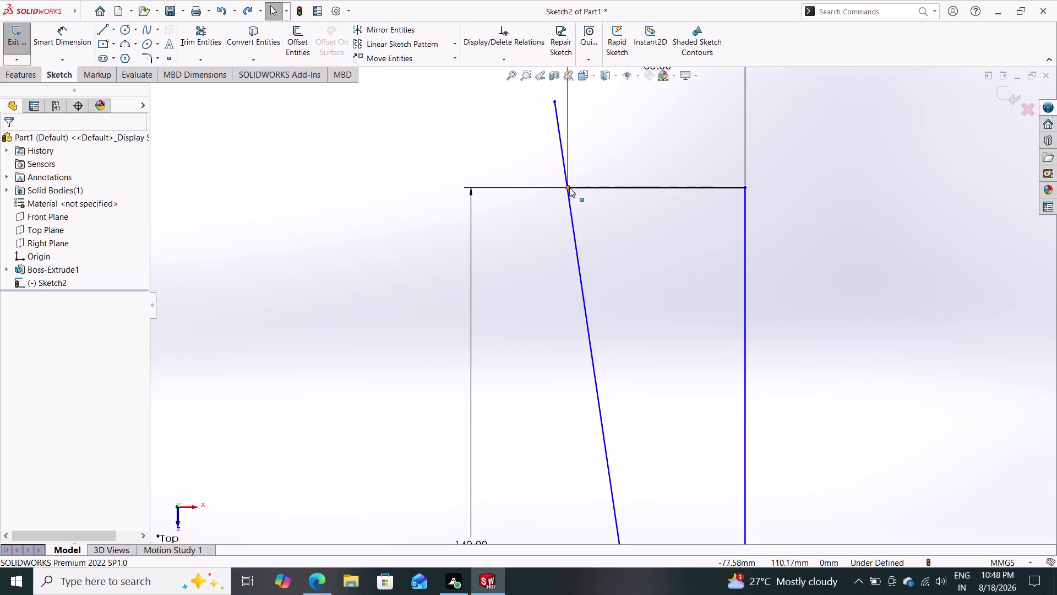
Make the top edge's left endpoint coincident with the slanted edge.
click(568, 200)
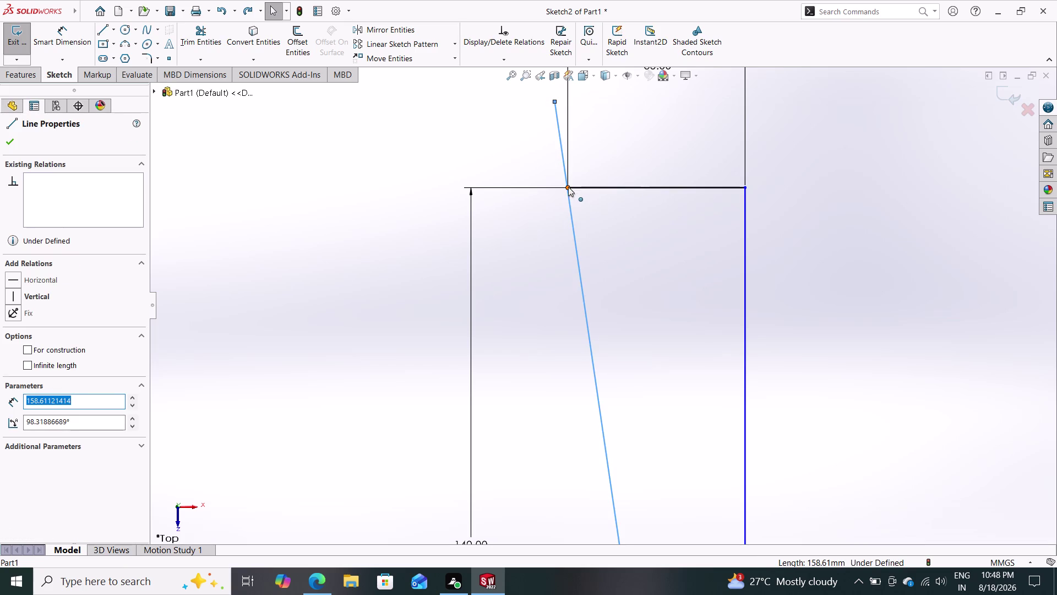
click(569, 186)
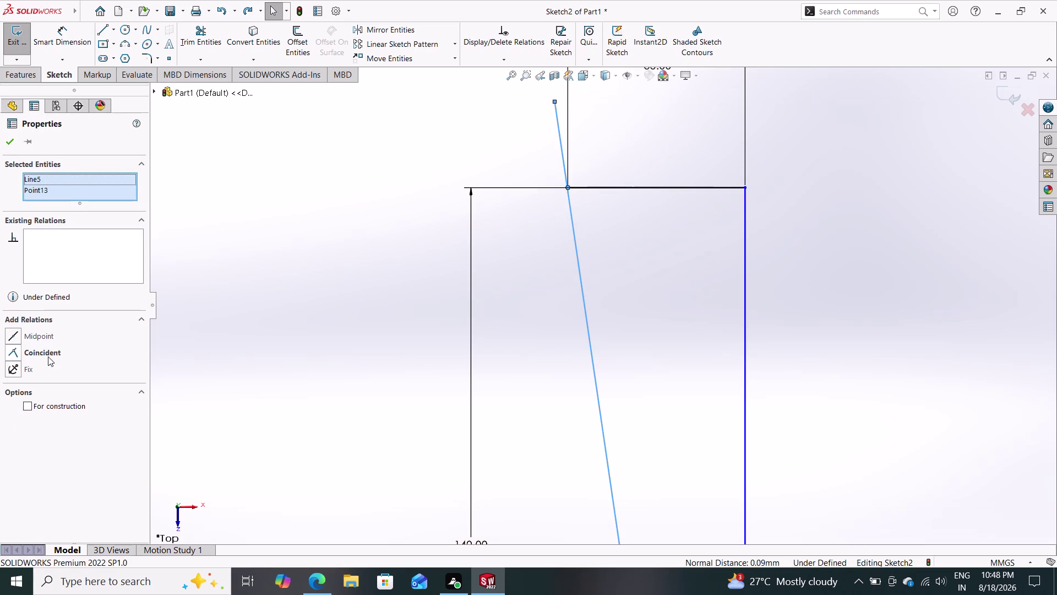
click(47, 353)
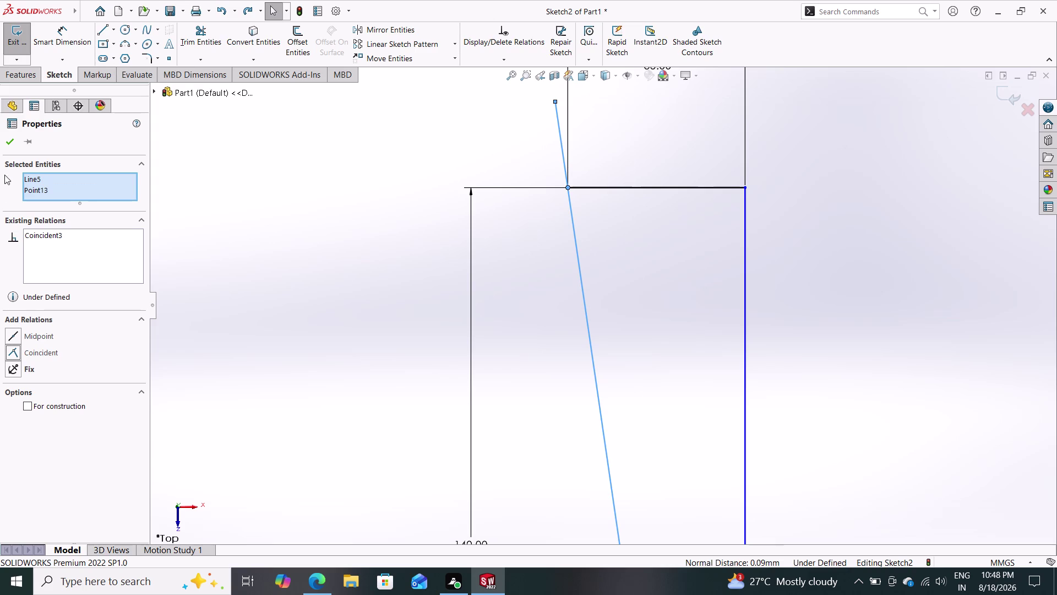
click(7, 142)
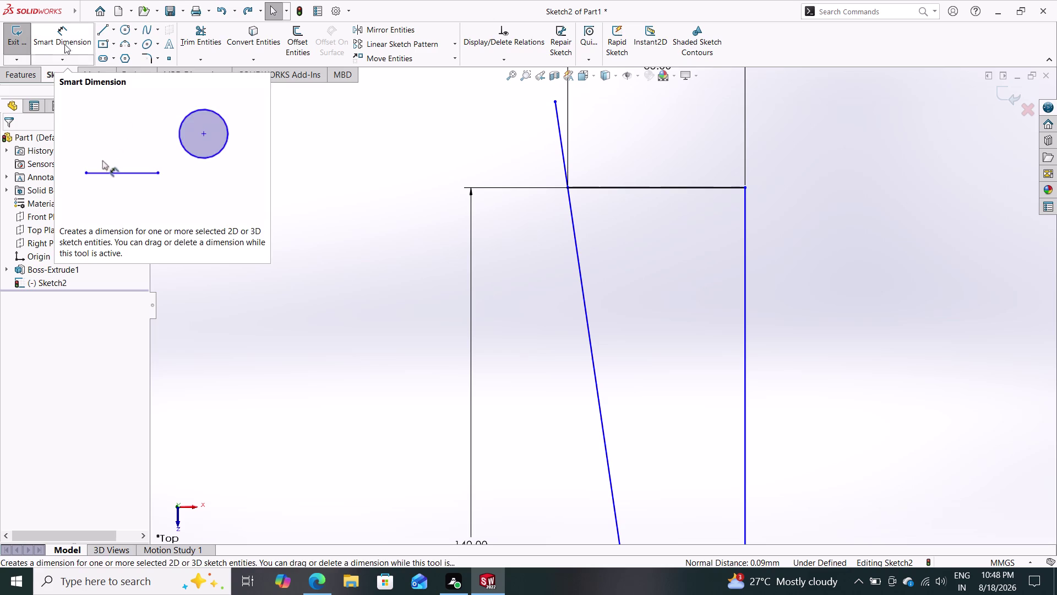
Trim off the slanted edge's part sticking out above the top edge.
click(199, 36)
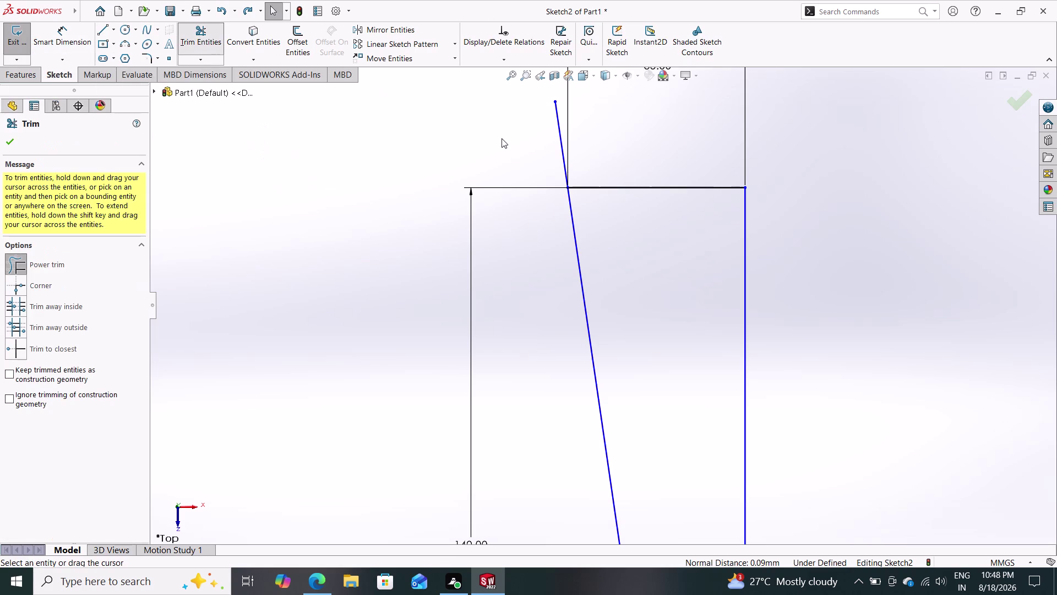
drag(499, 152, 560, 117)
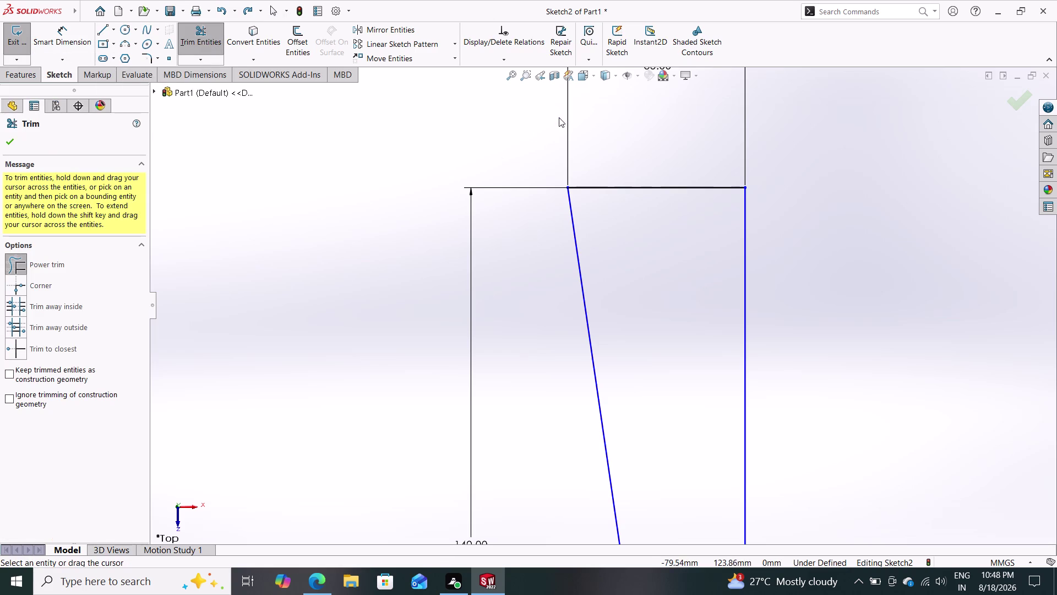
key(Escape)
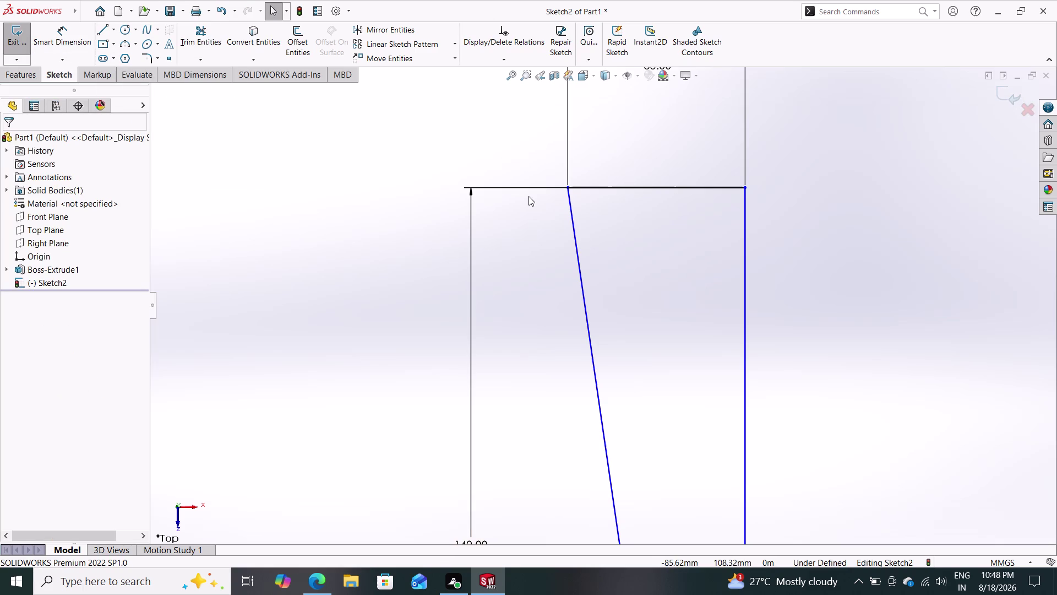
right_click(528, 196)
scroll(down, 3)
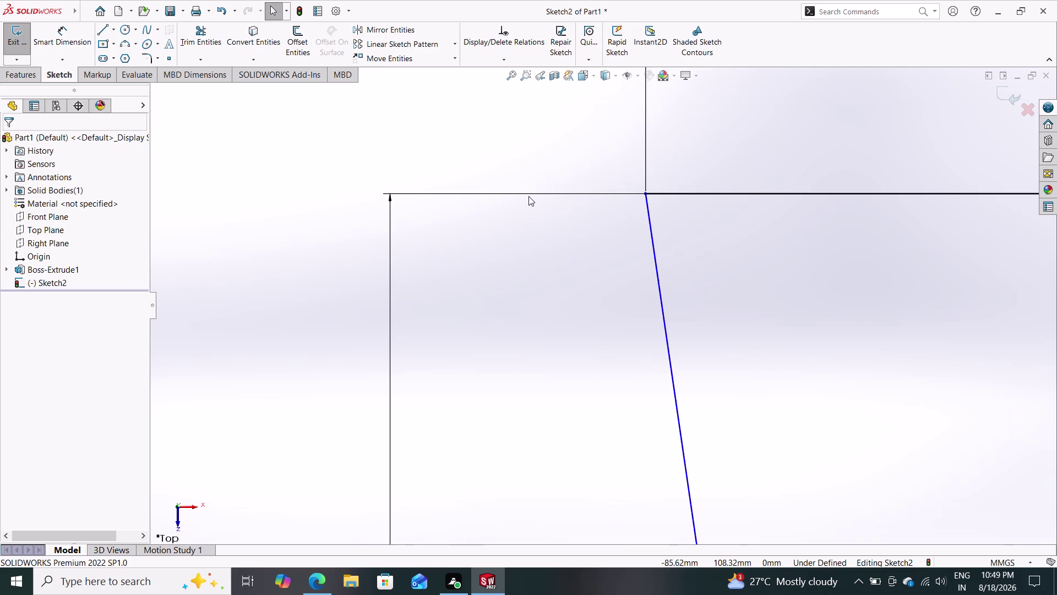
scroll(up, 3)
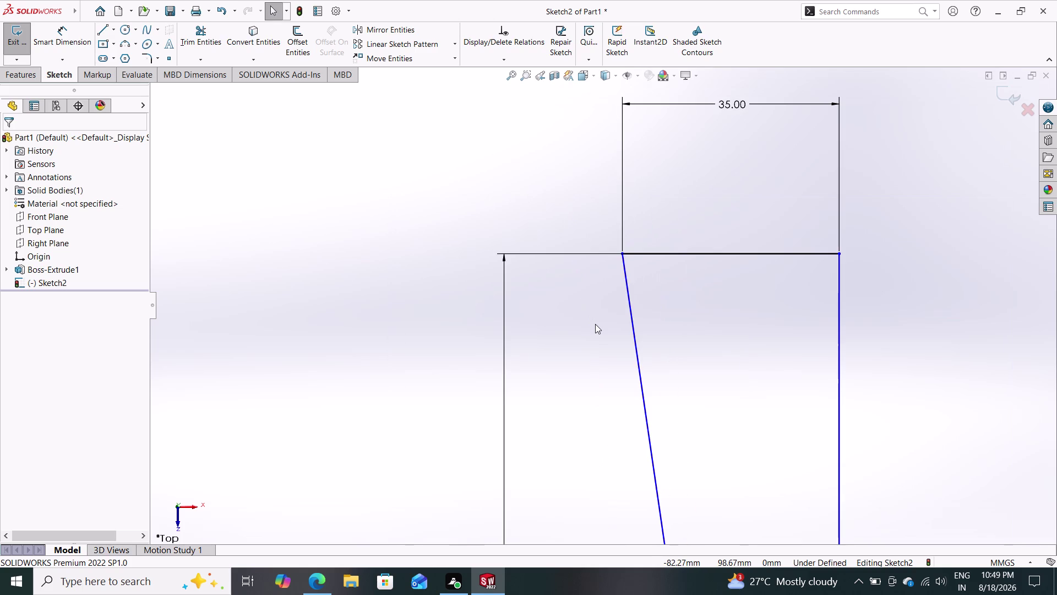
scroll(up, 3)
scroll(up, 3)
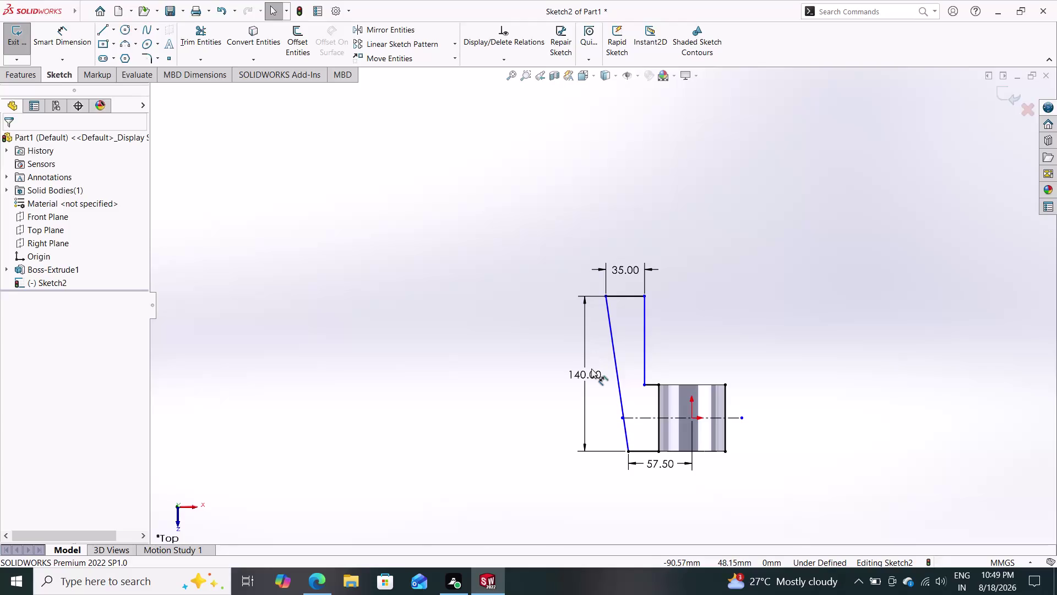
scroll(up, 3)
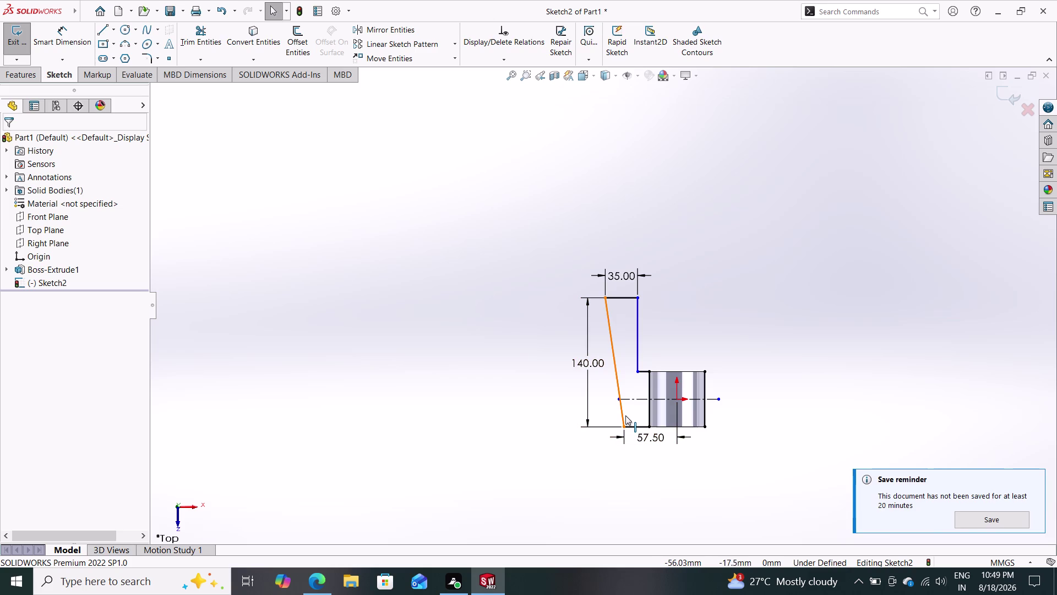
key(Escape)
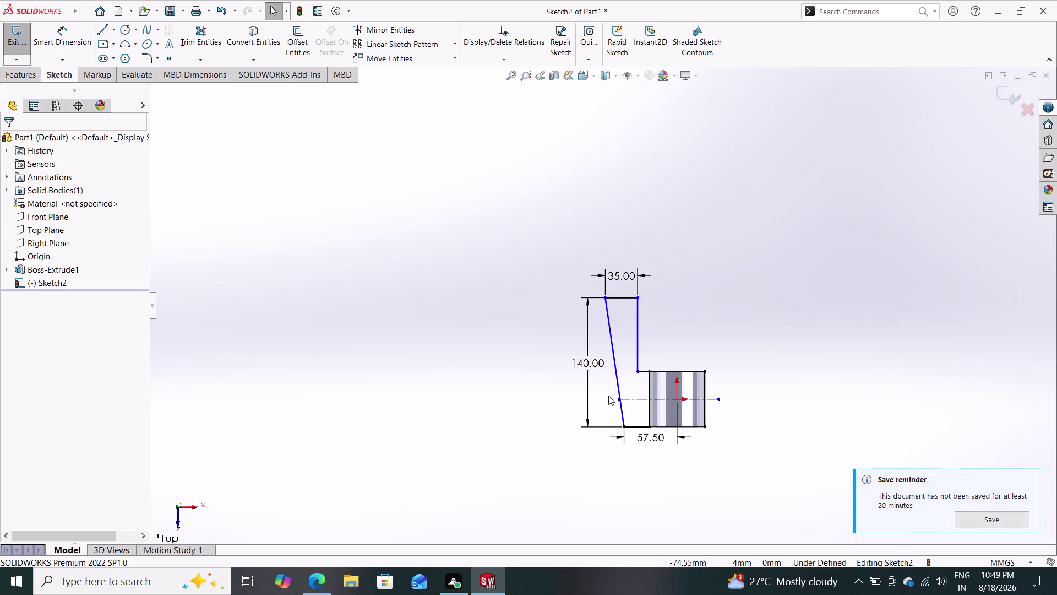
key(Escape)
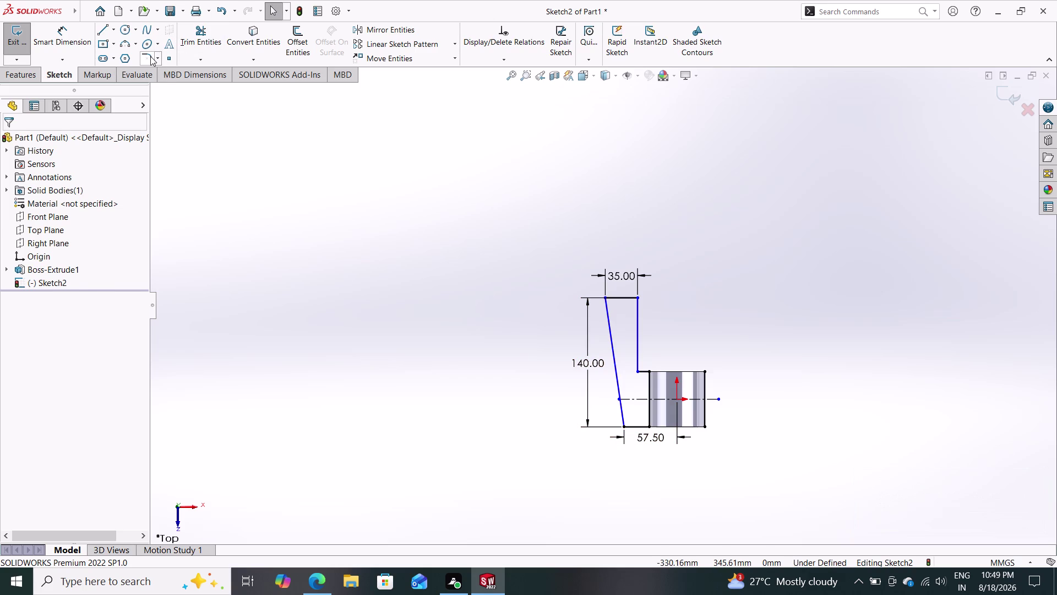
Add 10 mm sketch fillets to the arm's bottom, inner and two top corners.
click(150, 57)
scroll(down, 3)
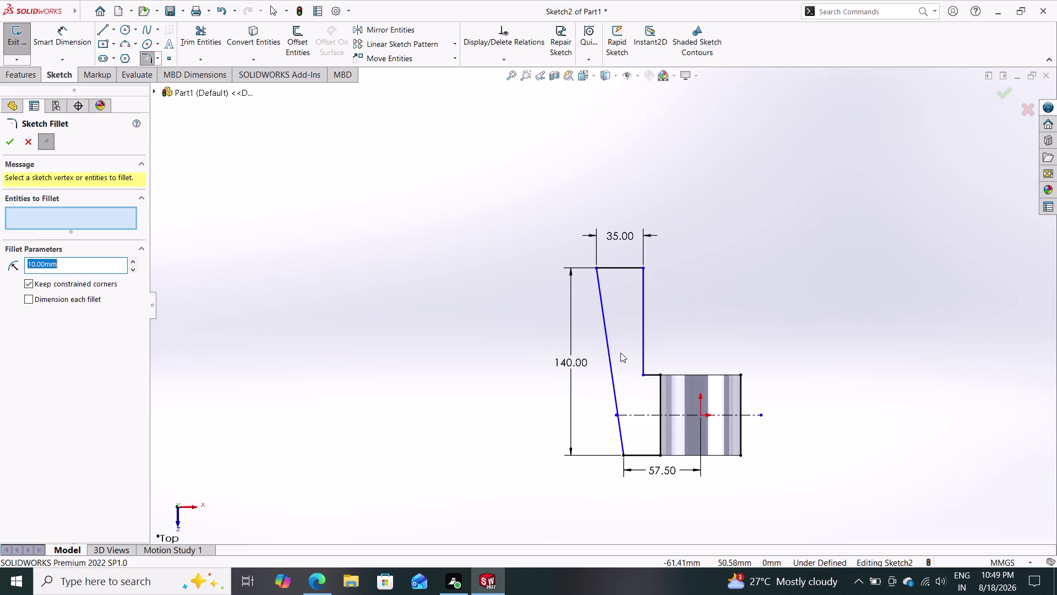
scroll(down, 3)
scroll(up, 3)
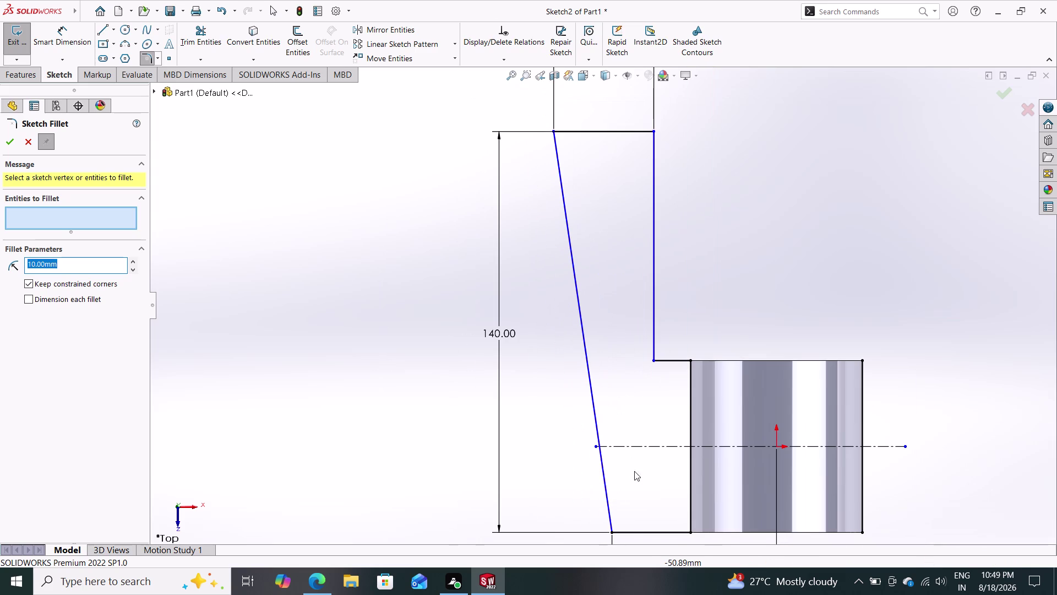
drag(633, 490, 602, 534)
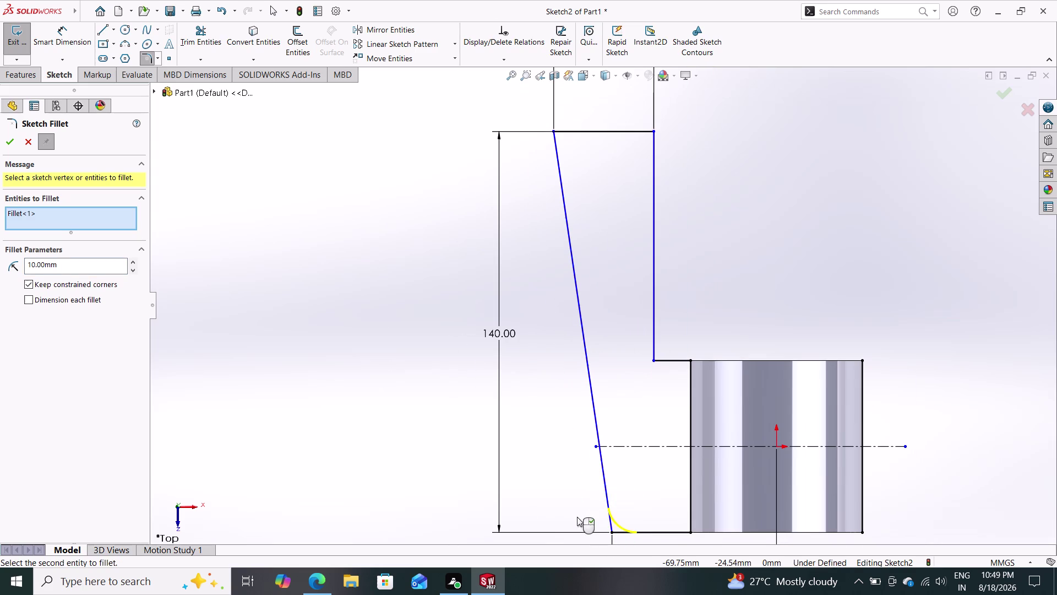
drag(684, 315, 632, 367)
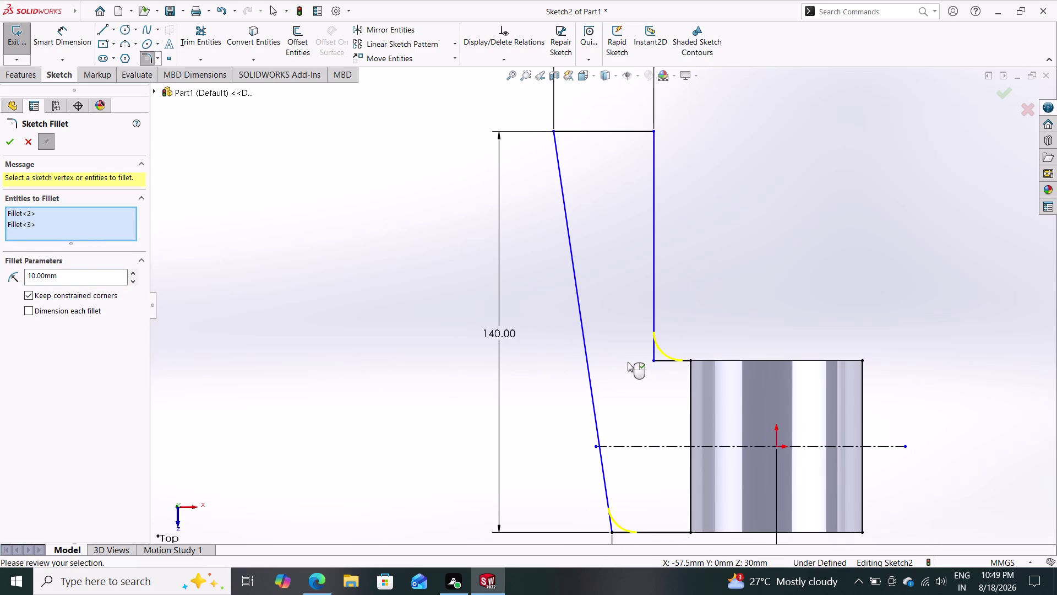
drag(671, 109, 629, 135)
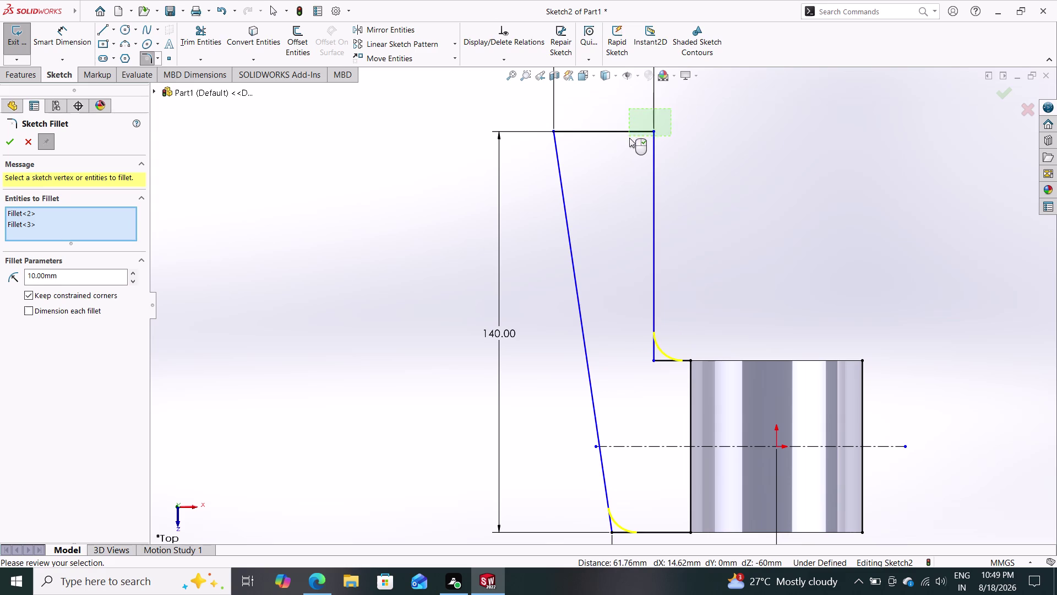
drag(629, 136, 629, 141)
drag(578, 105, 548, 141)
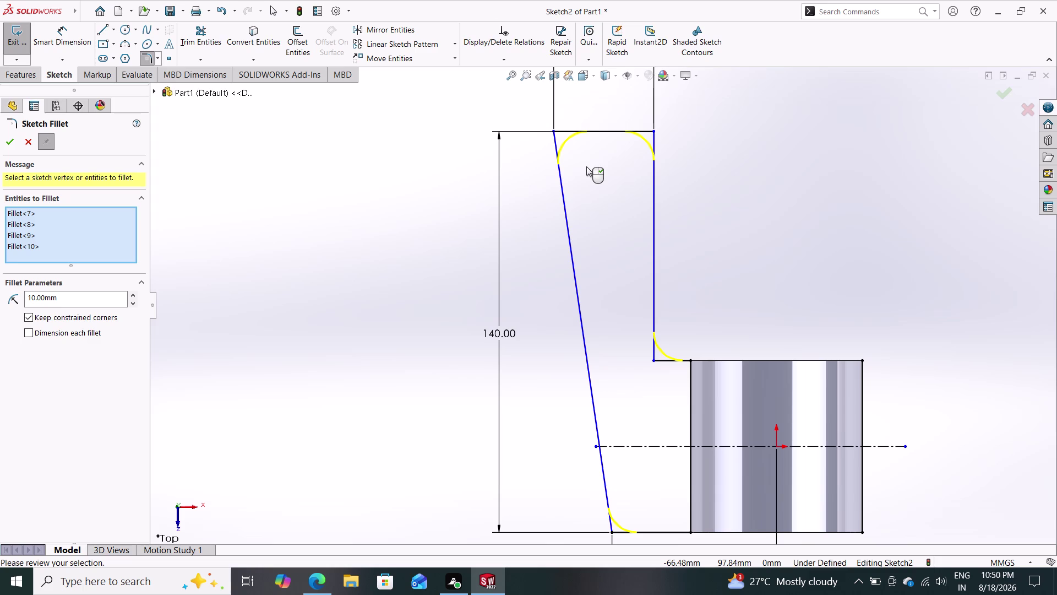
click(9, 139)
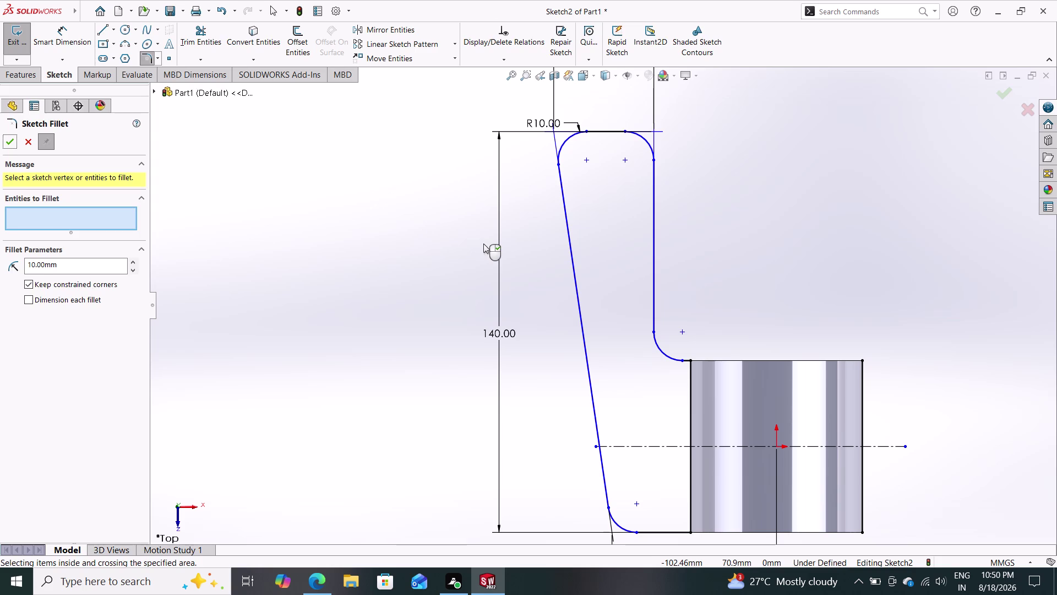
key(Escape)
scroll(up, 3)
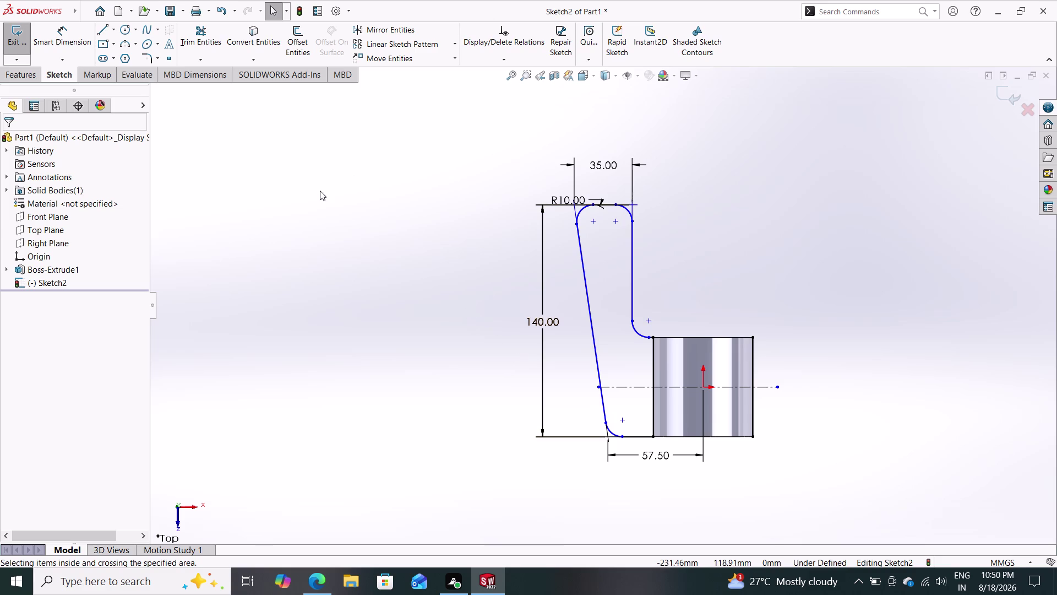
Draw a small circle near the arm's lower corner and place its diameter dimension.
click(119, 34)
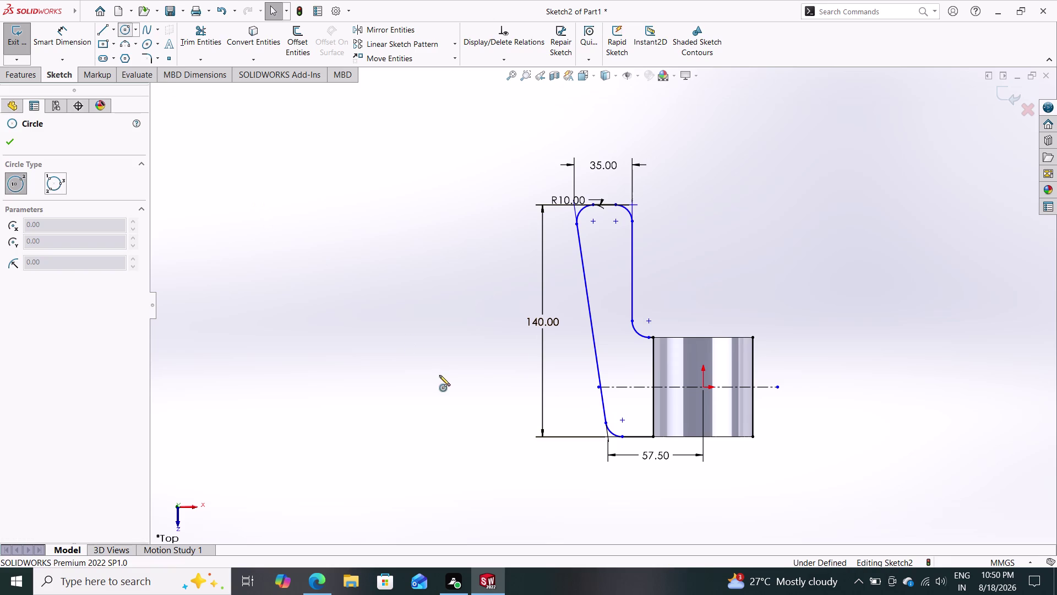
click(635, 415)
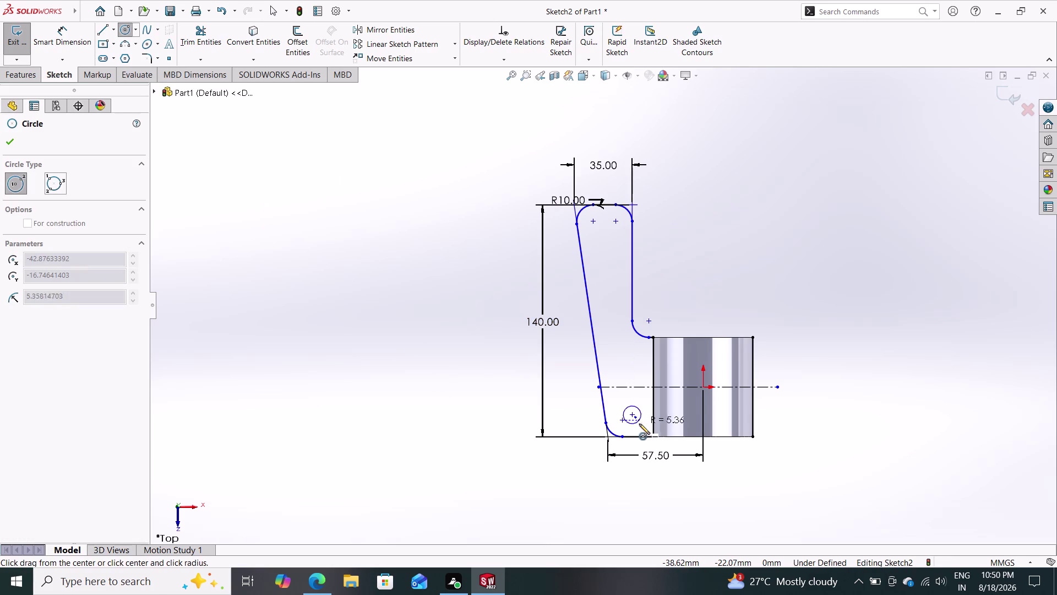
click(641, 428)
key(Escape)
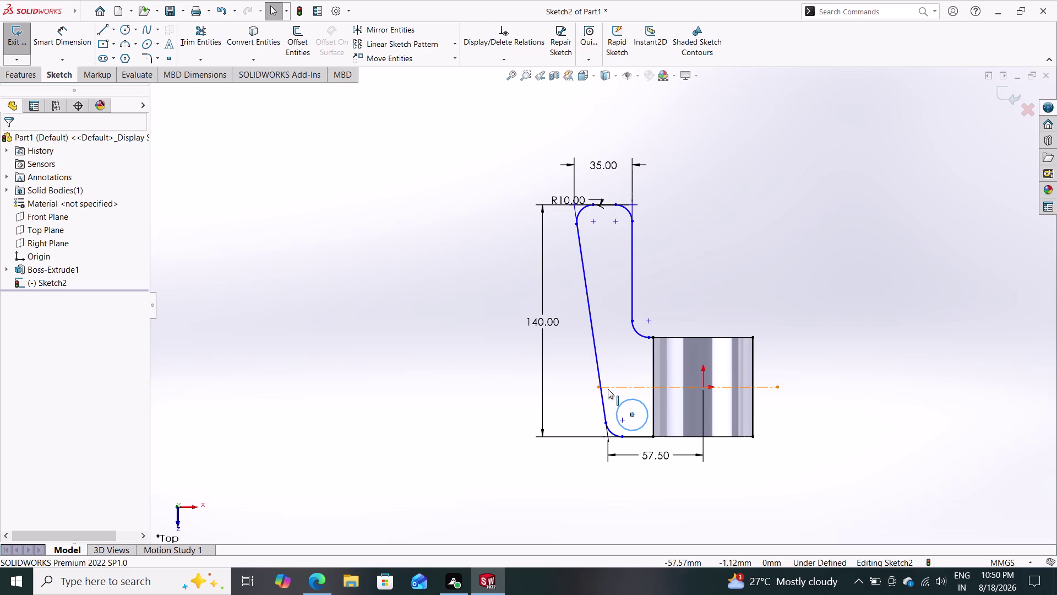
click(62, 38)
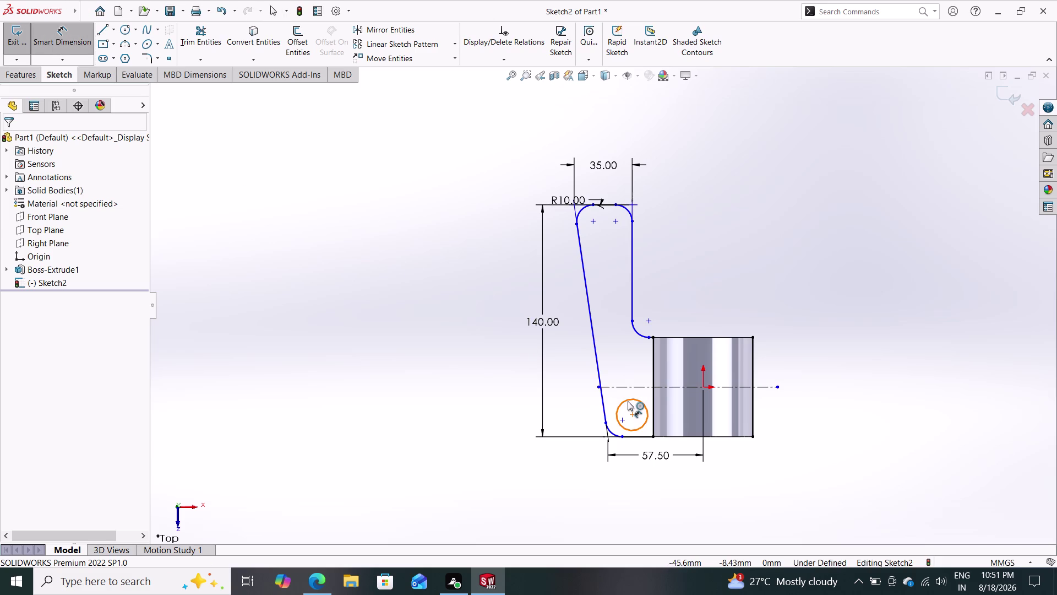
click(628, 401)
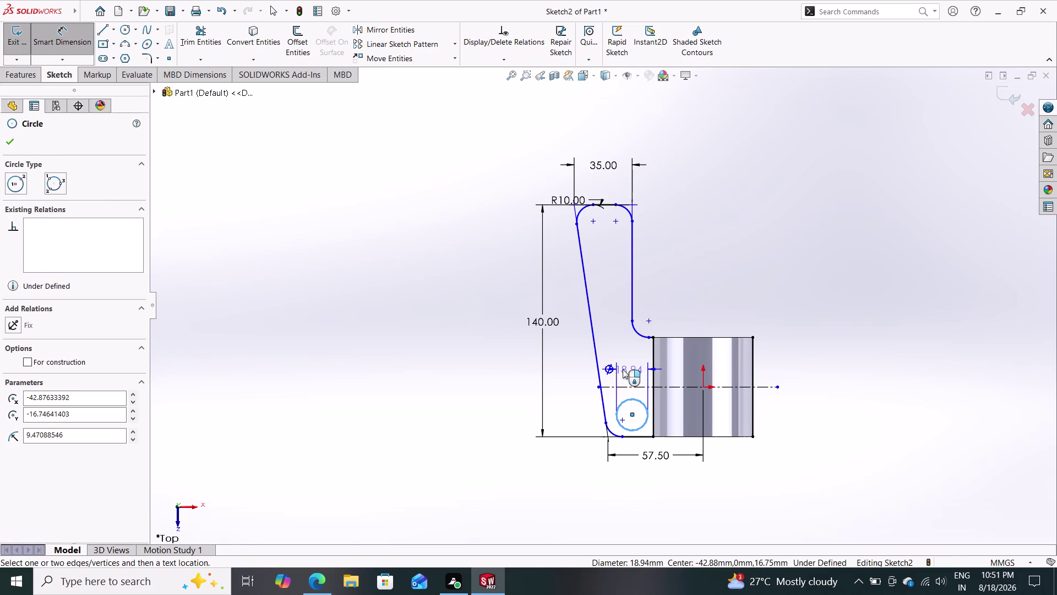
click(623, 369)
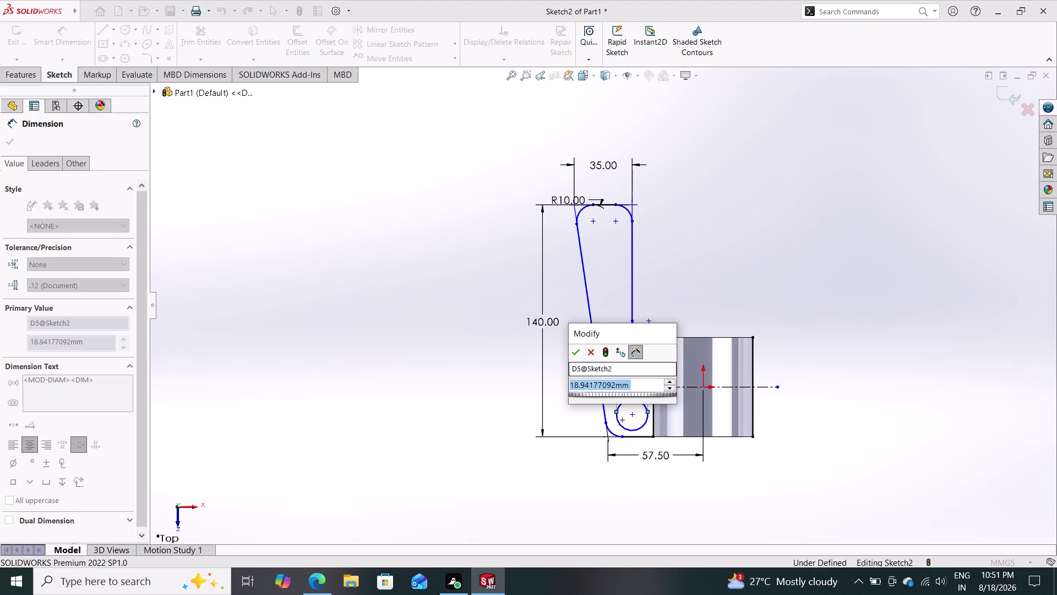
Set the lower hole's diameter to 15 mm.
text(15)
key(Return)
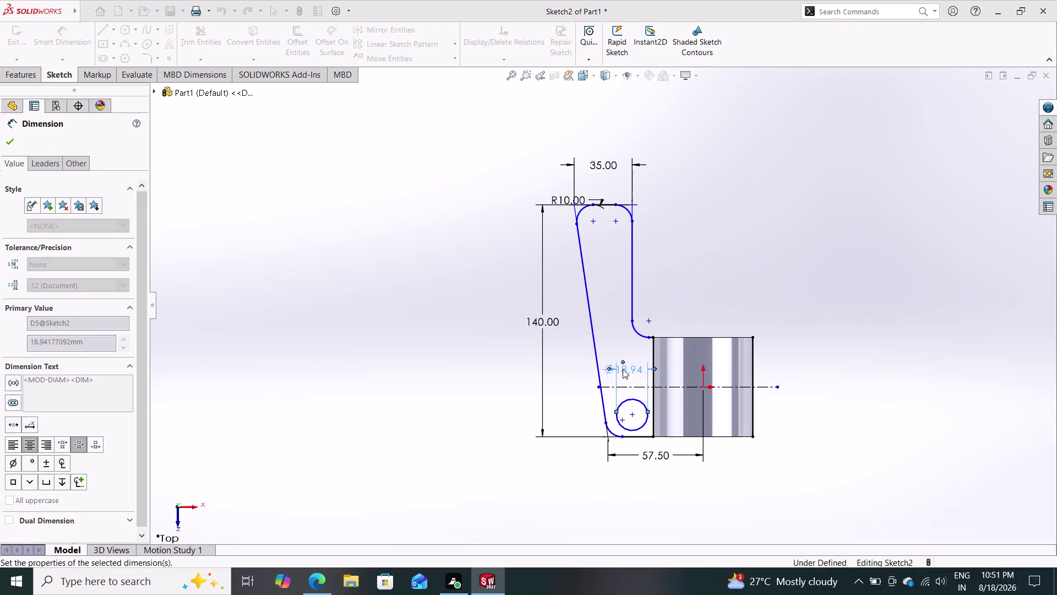
scroll(down, 3)
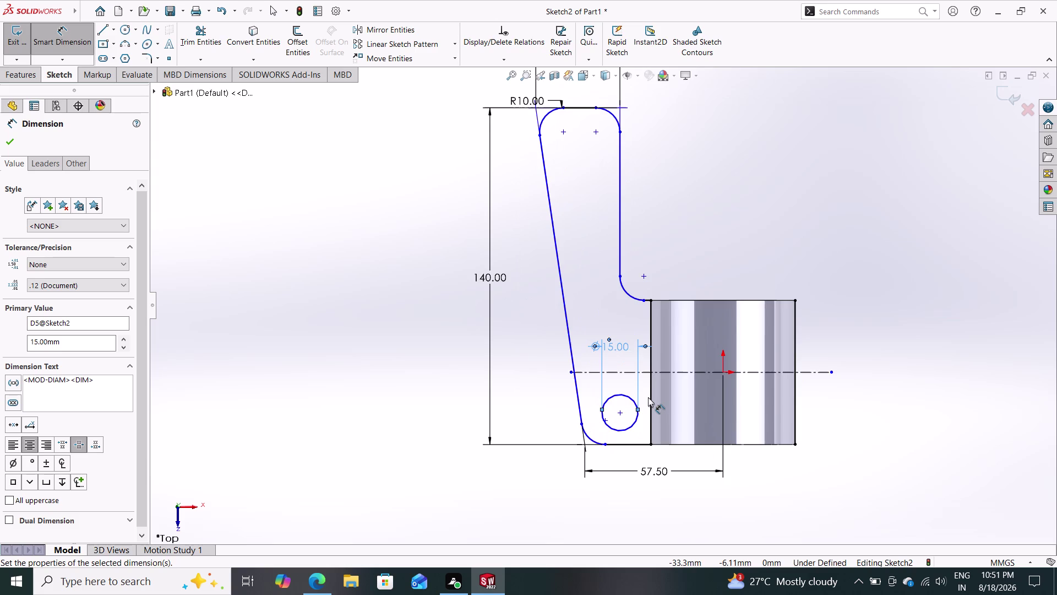
scroll(down, 3)
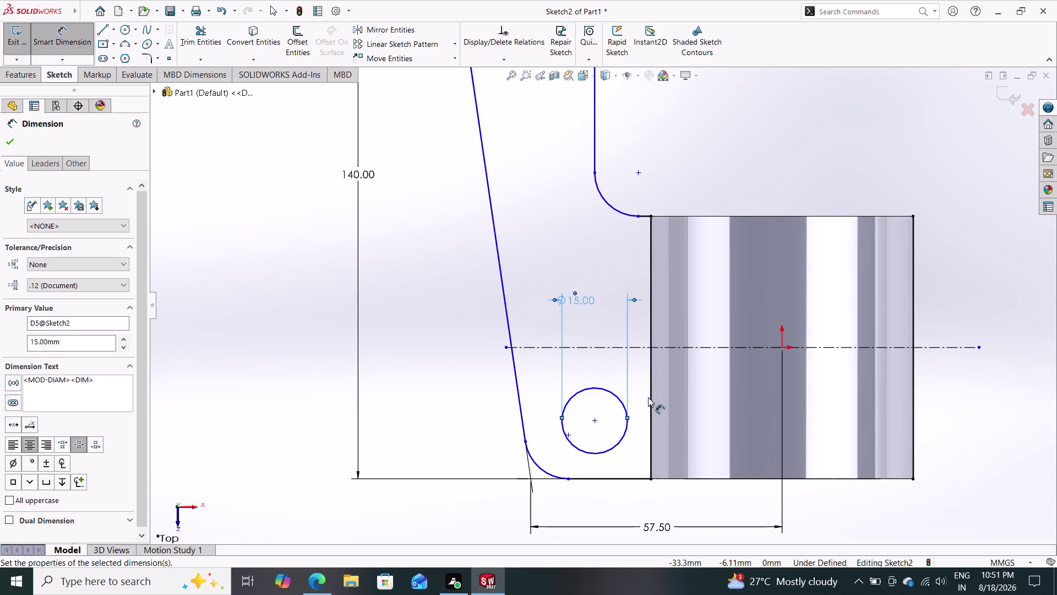
Dimension the hole centre 20 mm above the bottom edge.
click(594, 478)
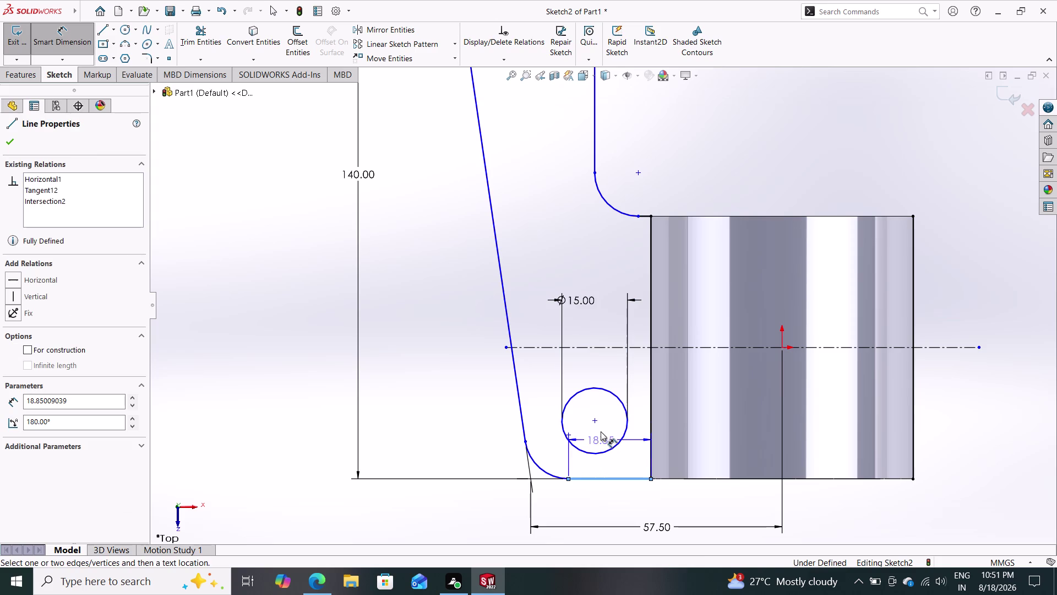
click(594, 421)
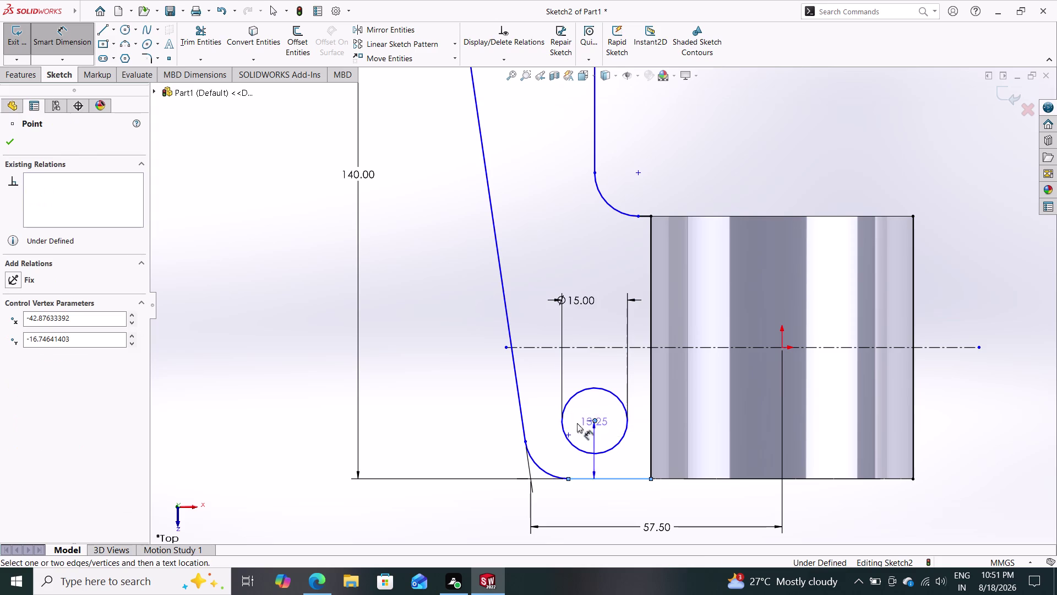
click(458, 454)
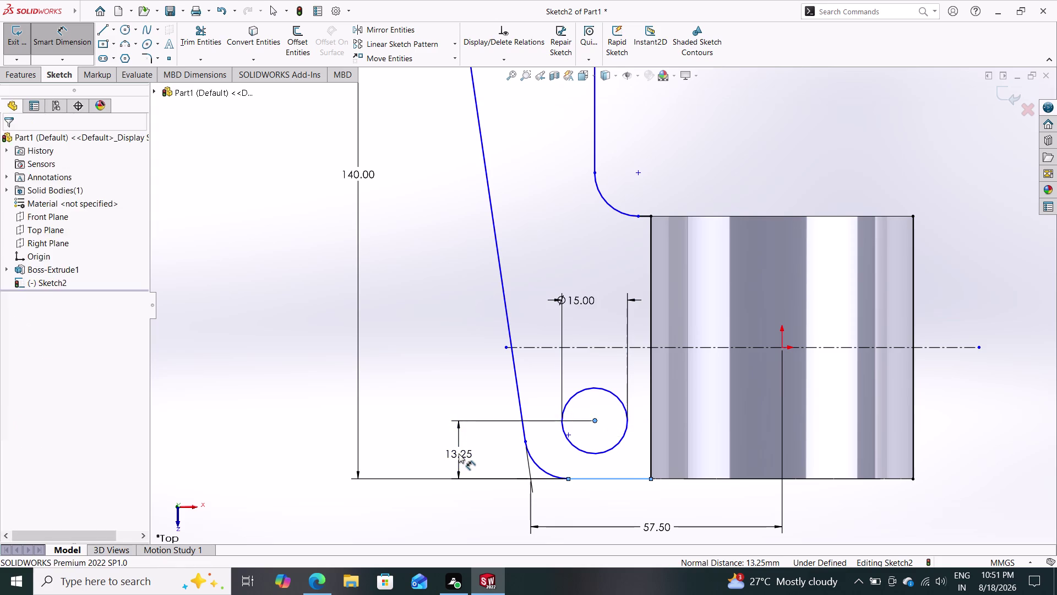
text(20)
key(Return)
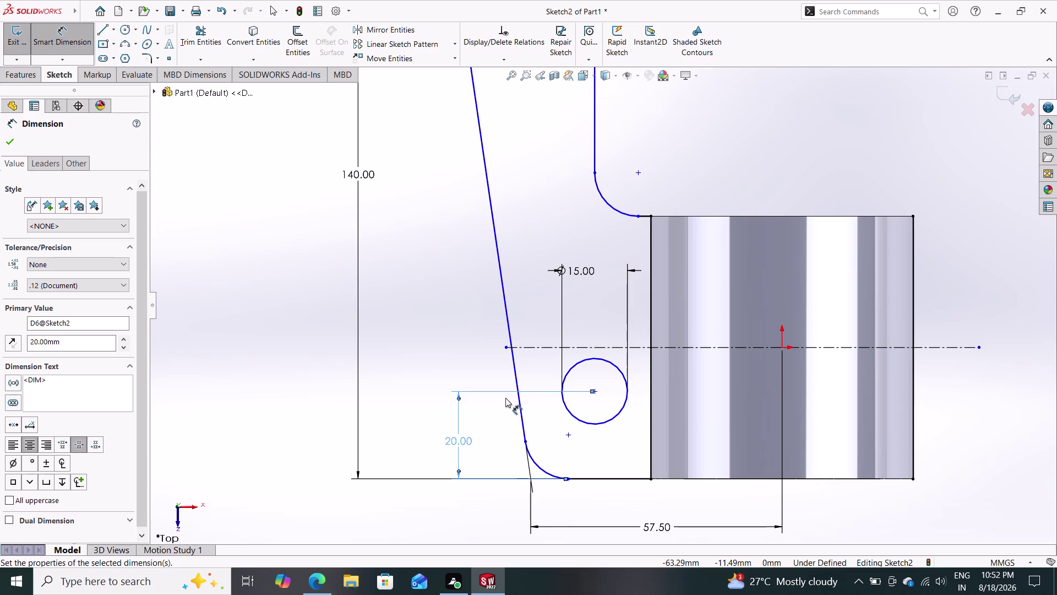
click(590, 478)
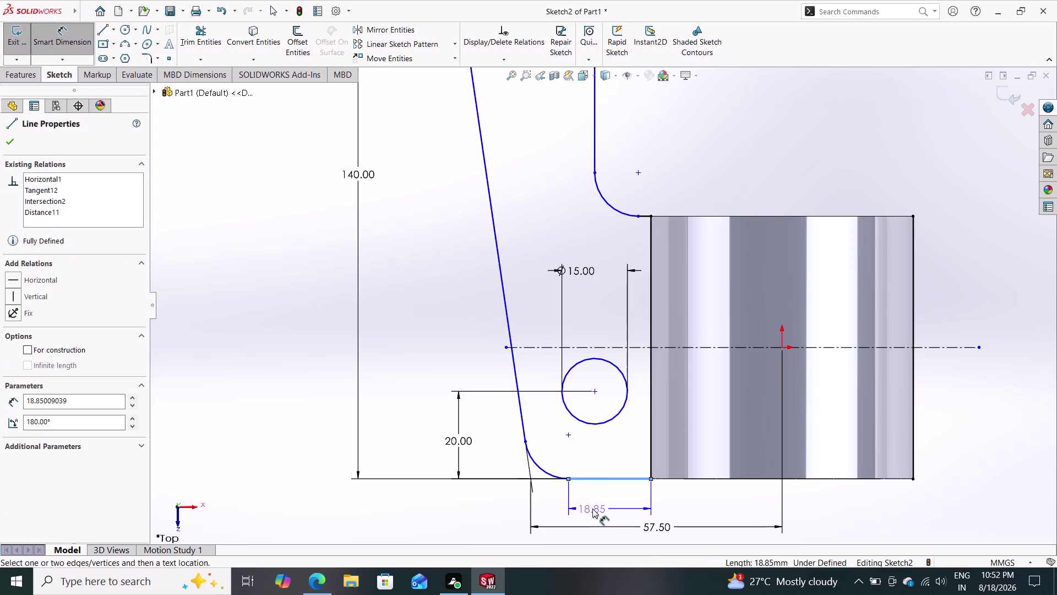
key(Escape)
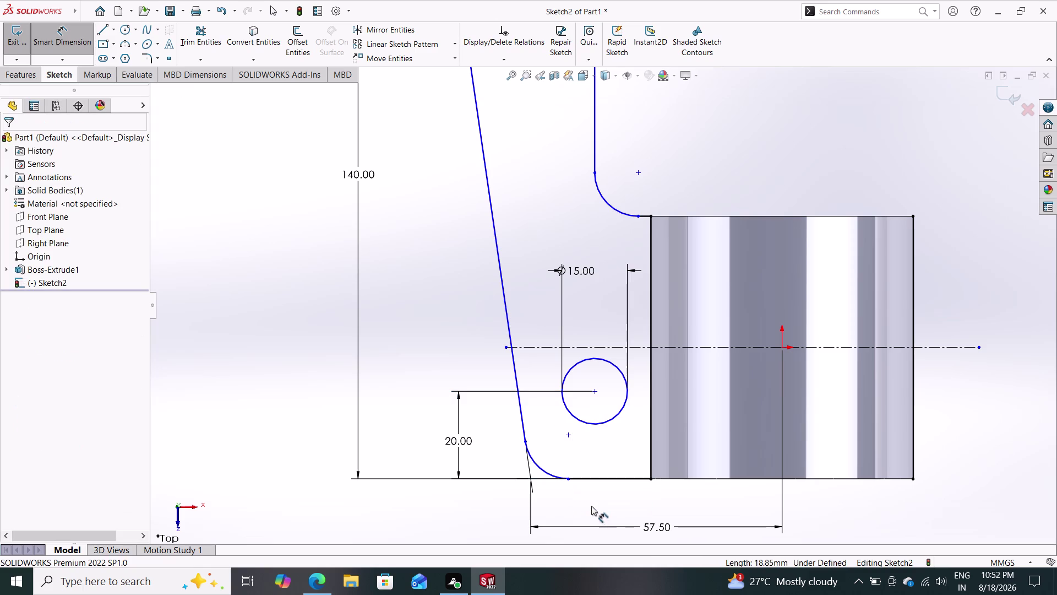
click(651, 479)
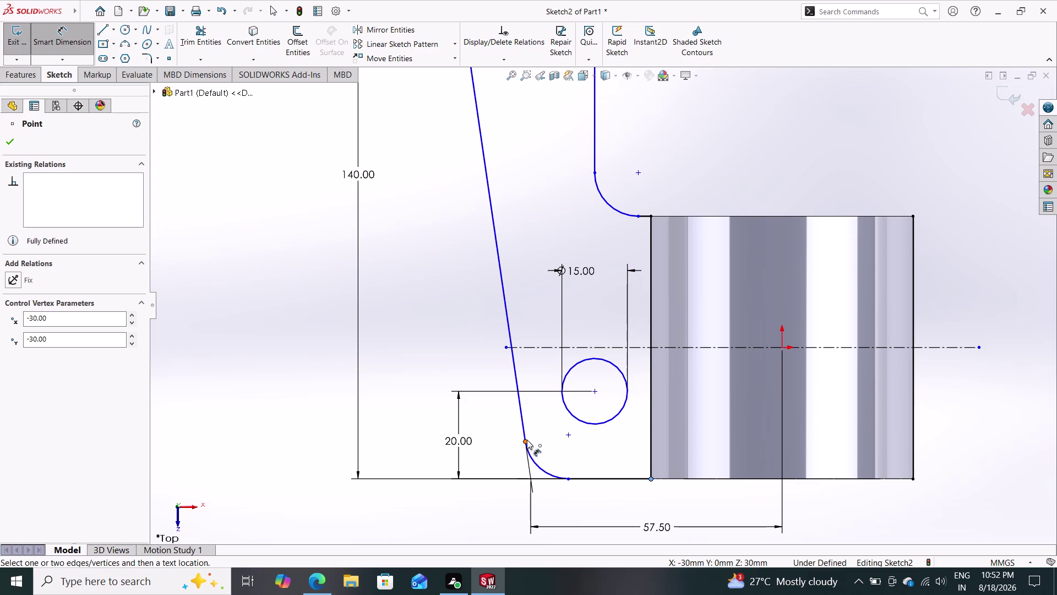
drag(526, 442, 529, 455)
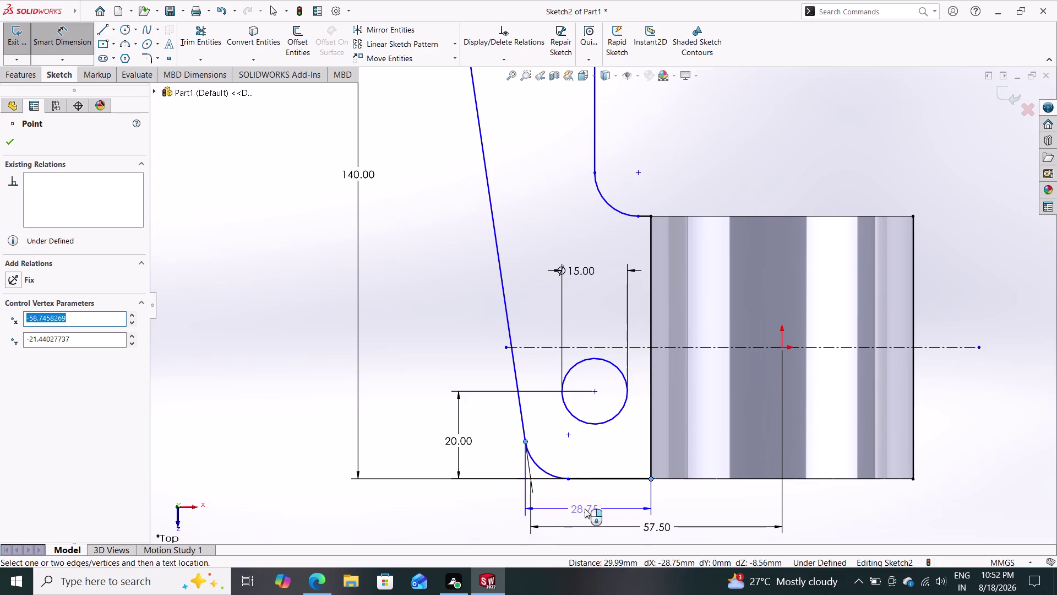
key(Escape)
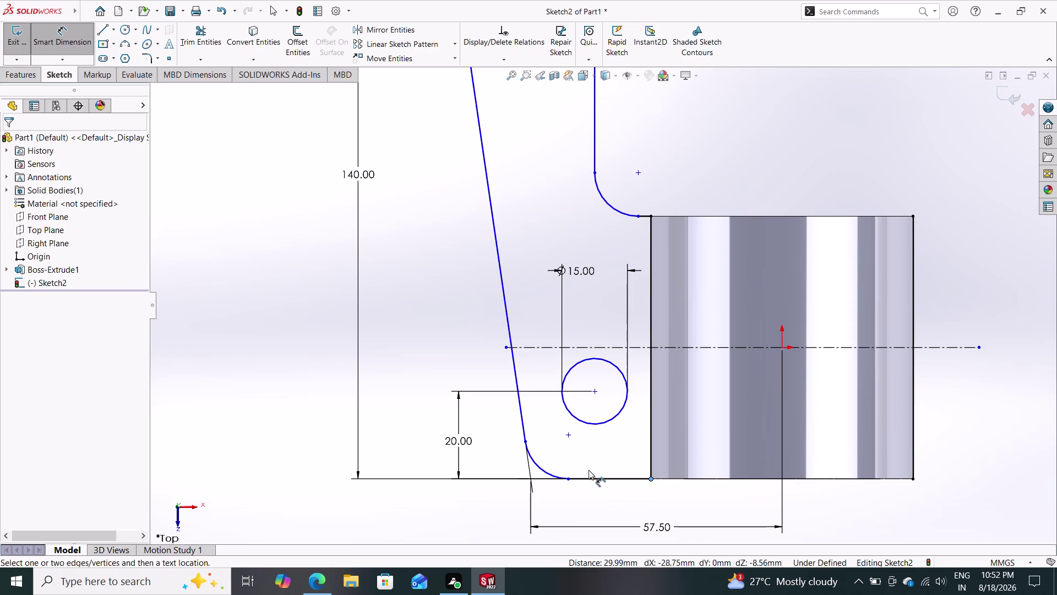
scroll(down, 3)
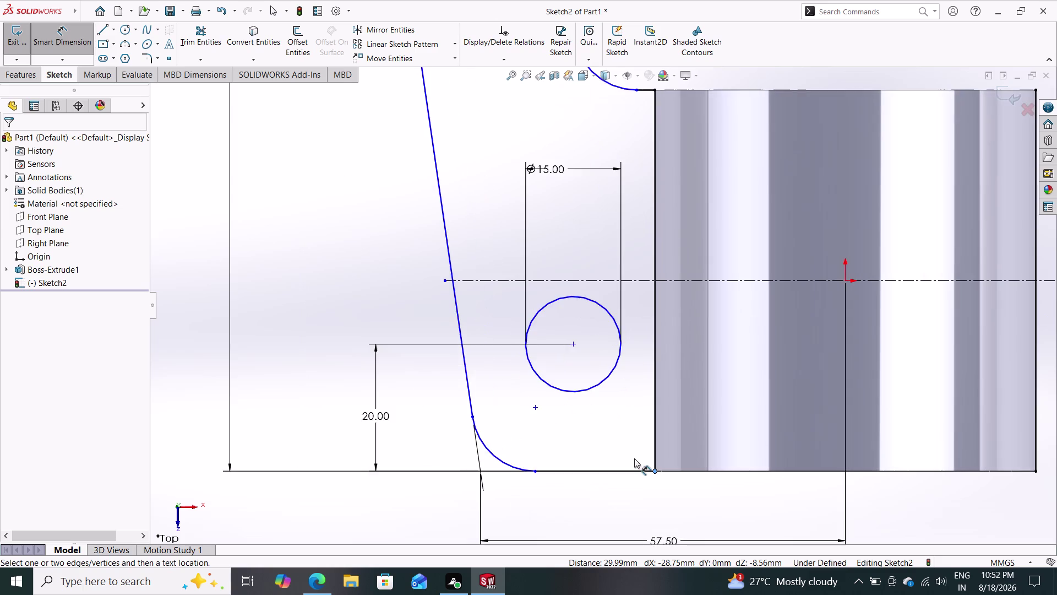
scroll(up, 3)
scroll(up, 3)
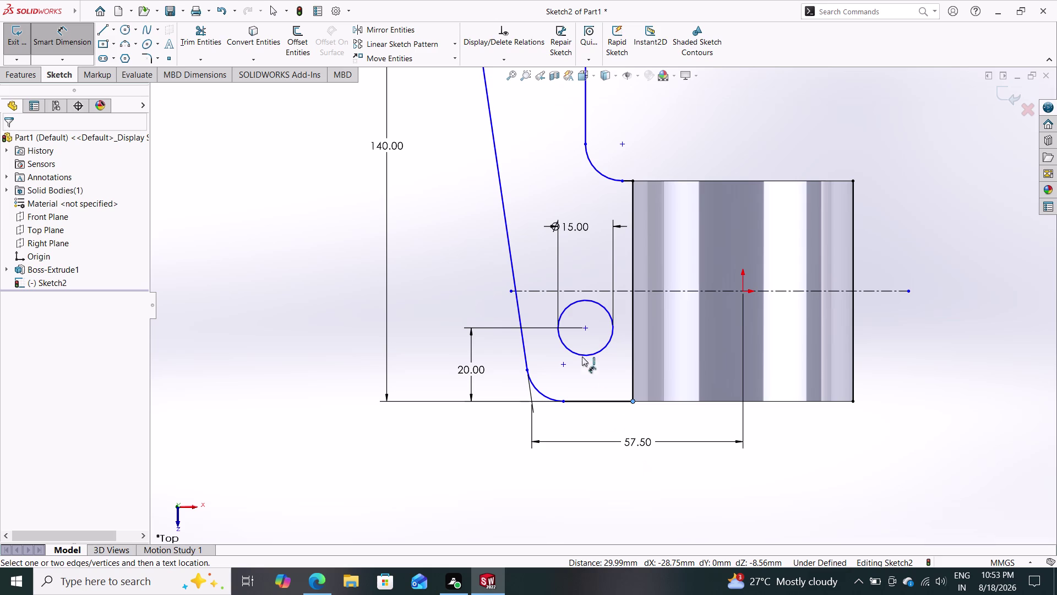
click(583, 327)
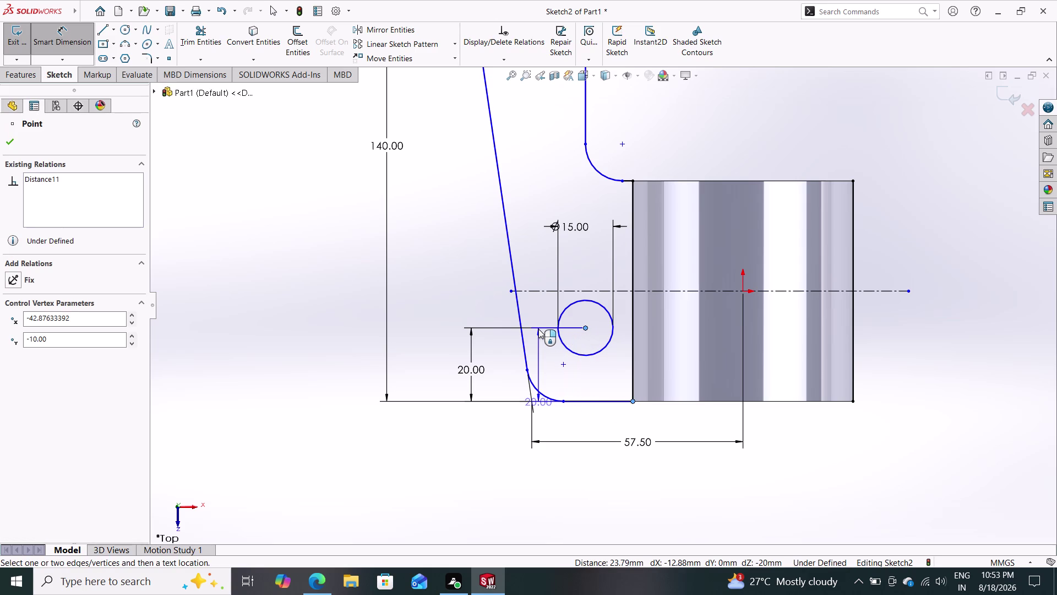
key(Escape)
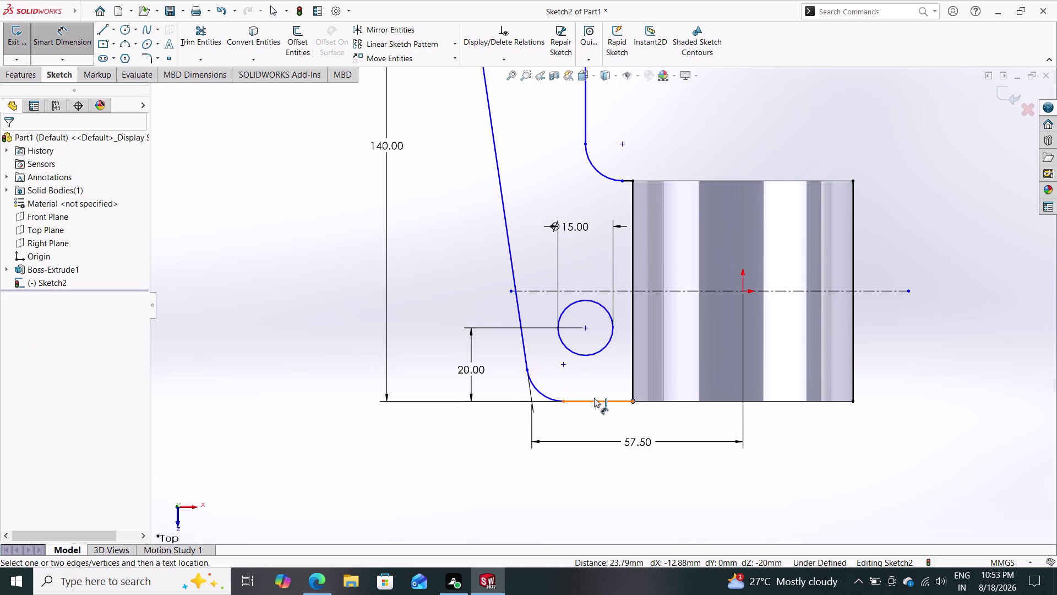
click(594, 400)
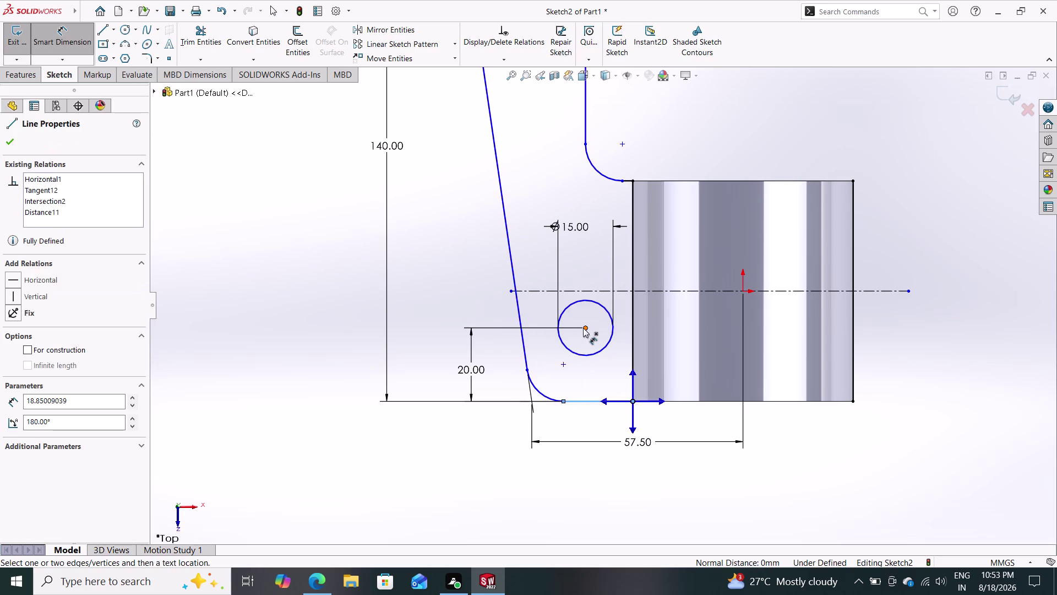
key(Escape)
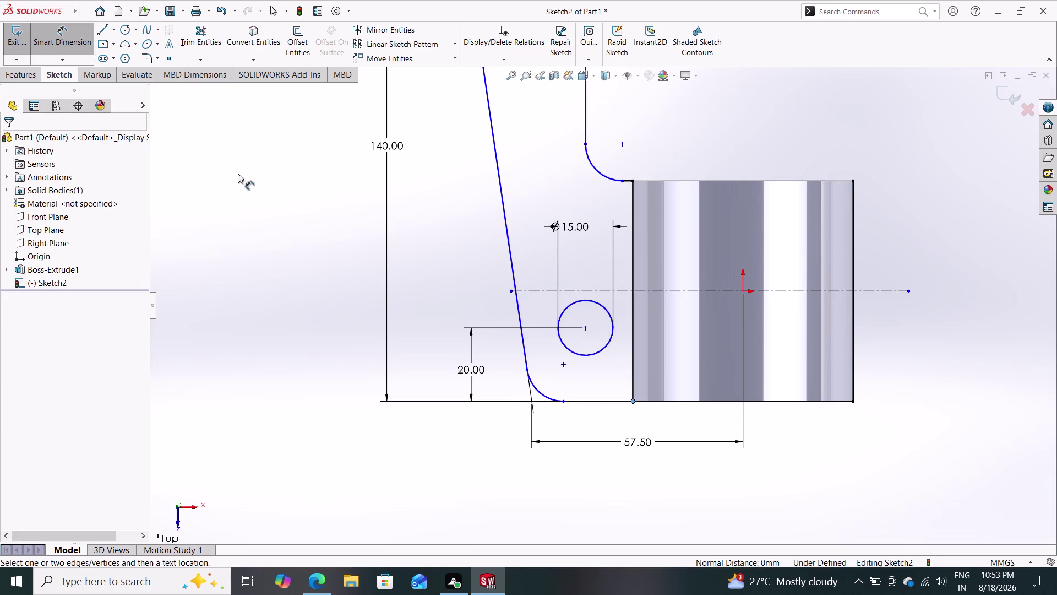
click(584, 326)
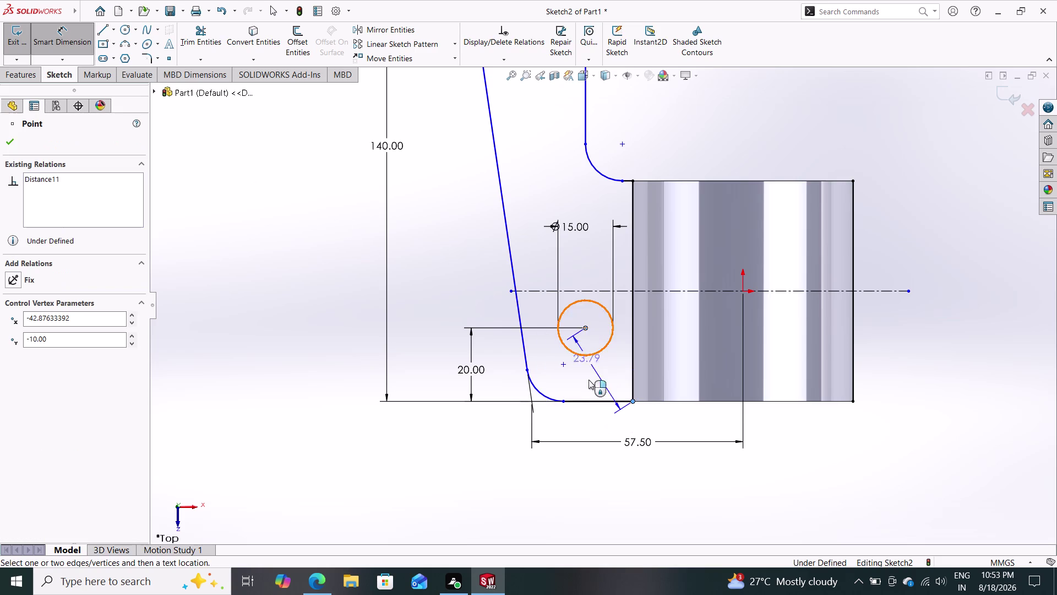
key(Escape)
key(Escape)
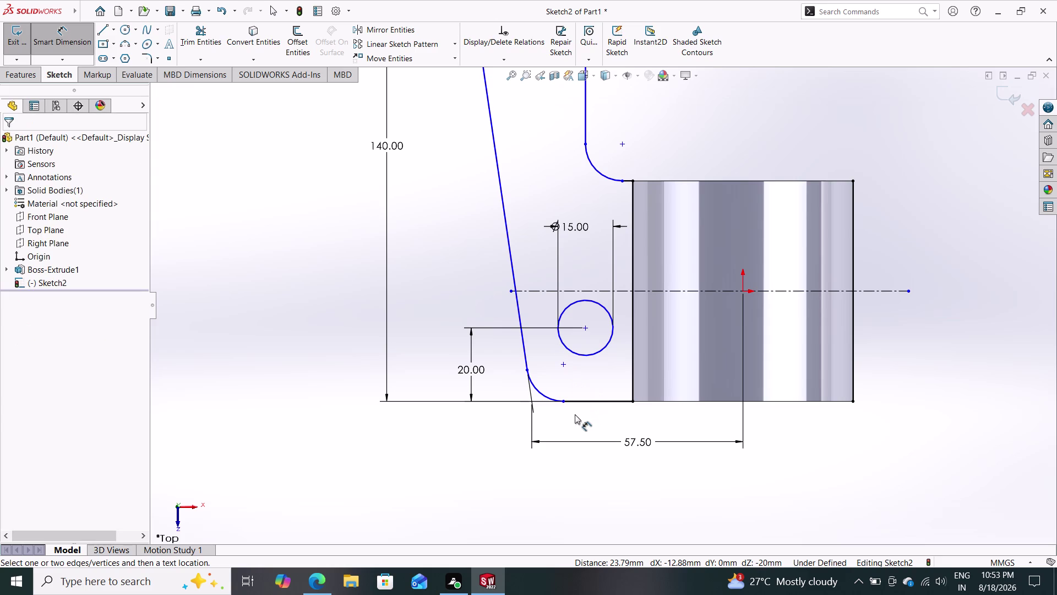
click(590, 400)
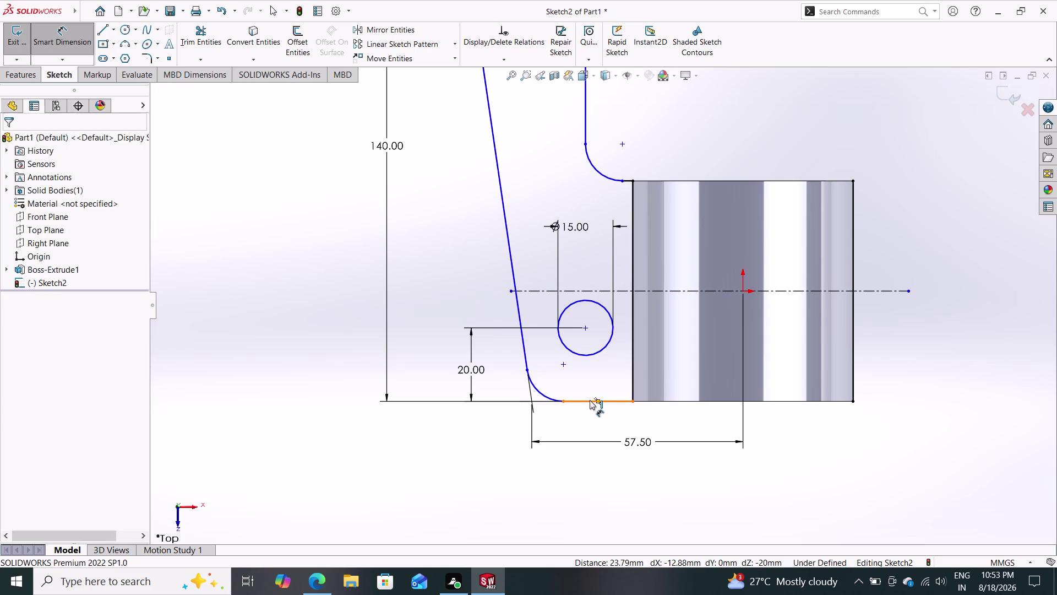
click(587, 327)
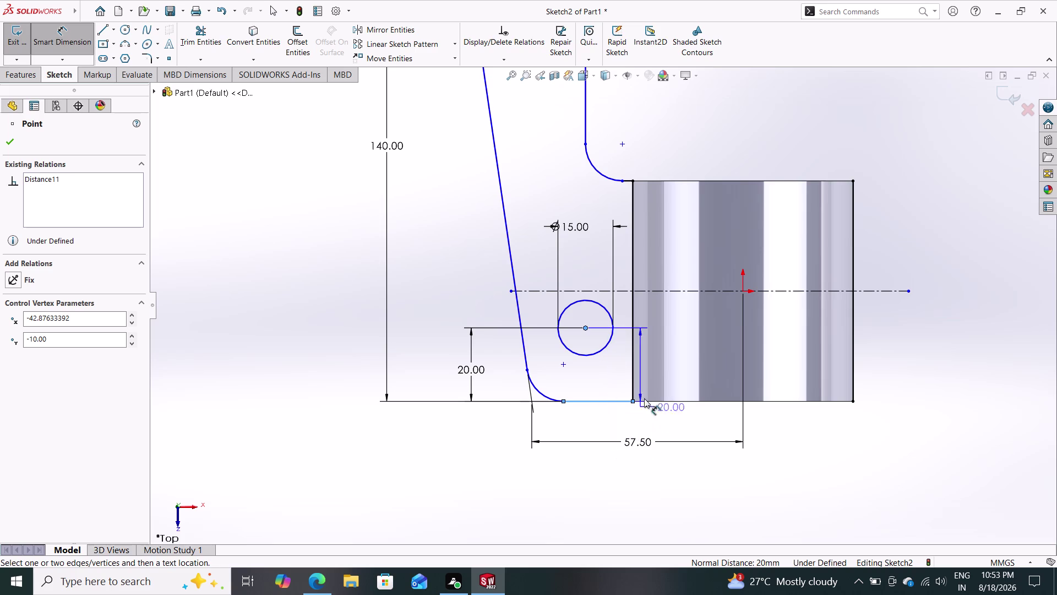
key(Escape)
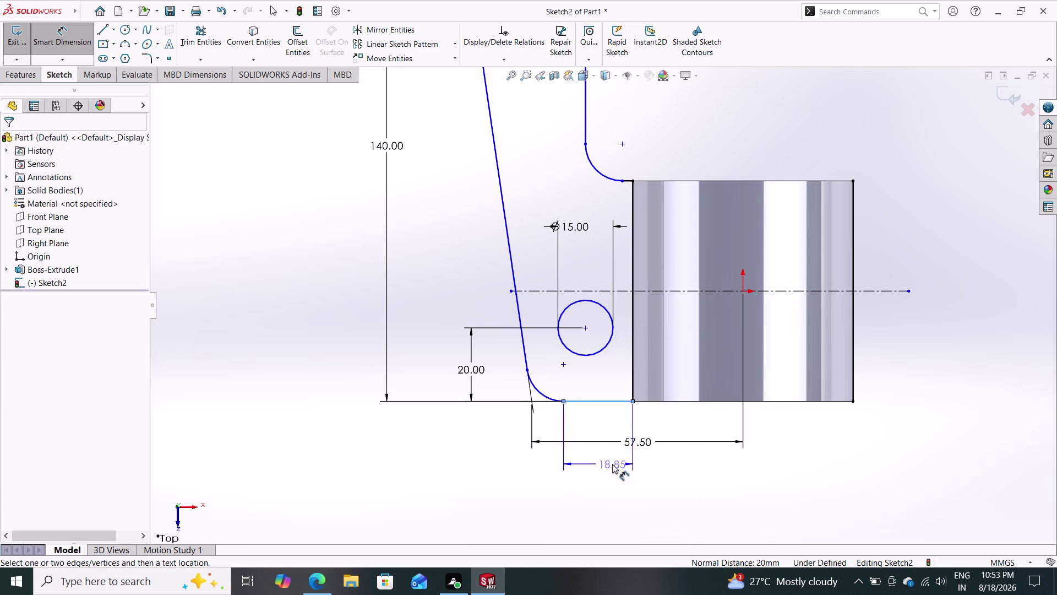
key(Escape)
click(584, 327)
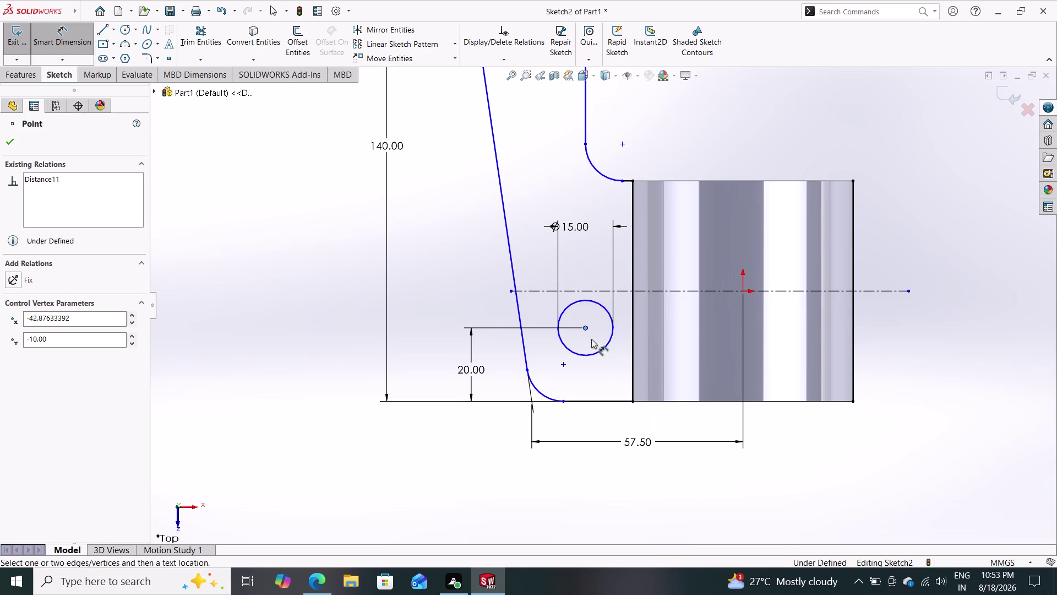
click(606, 399)
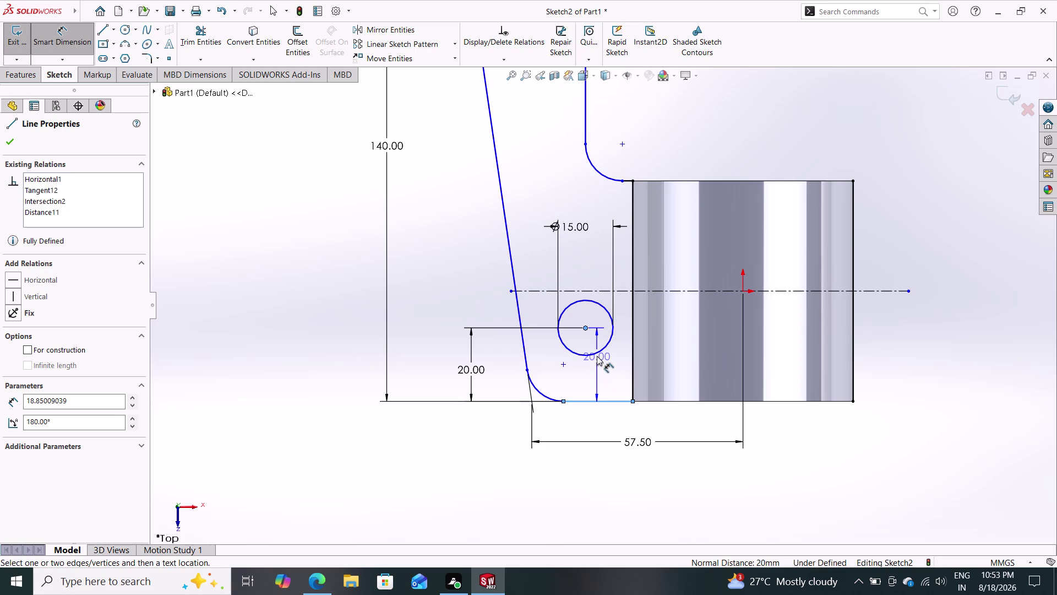
key(Escape)
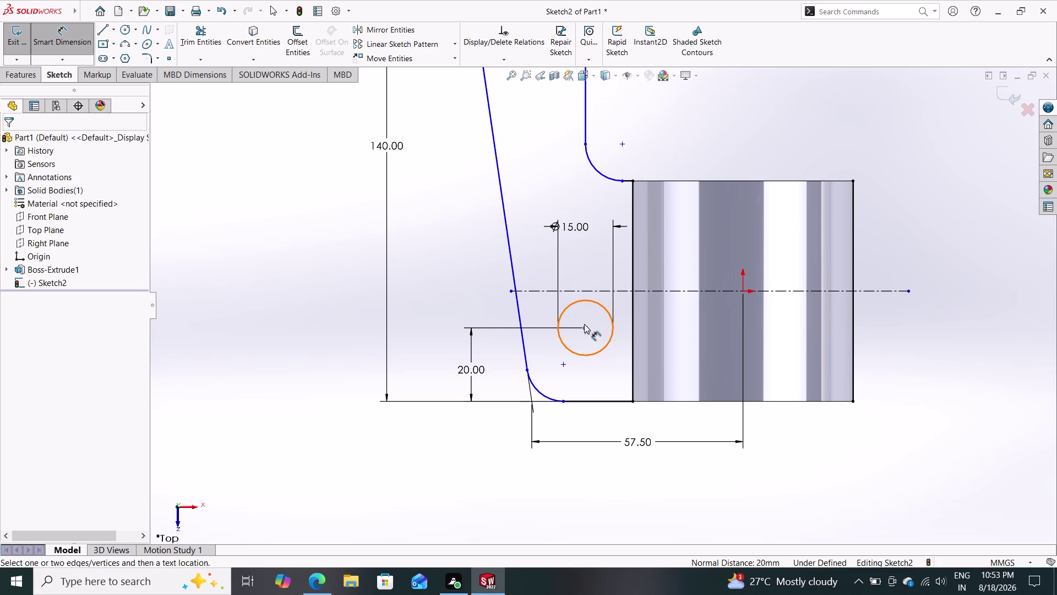
click(585, 328)
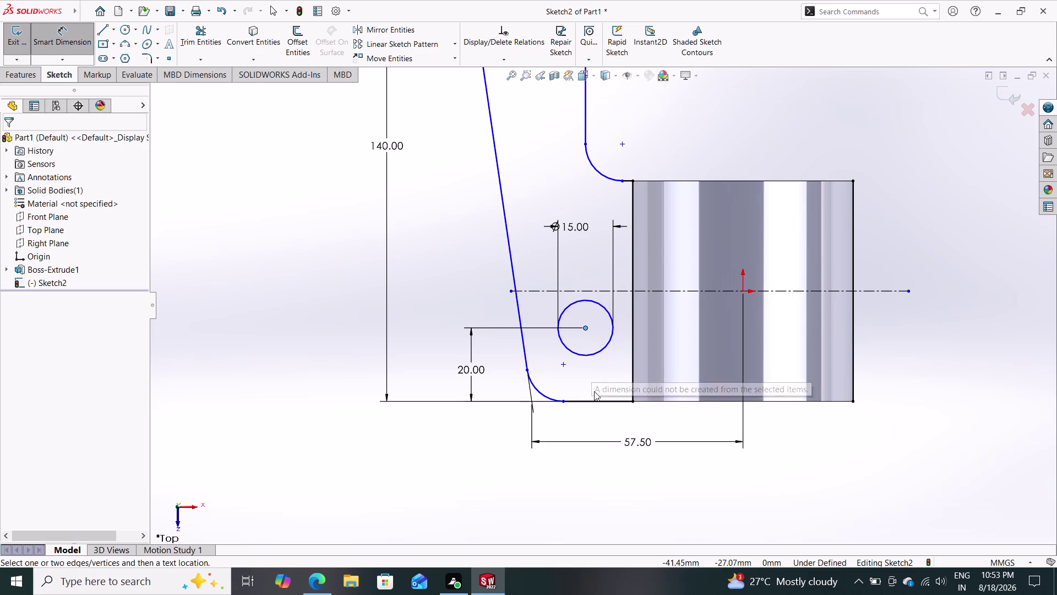
key(Escape)
key(Escape)
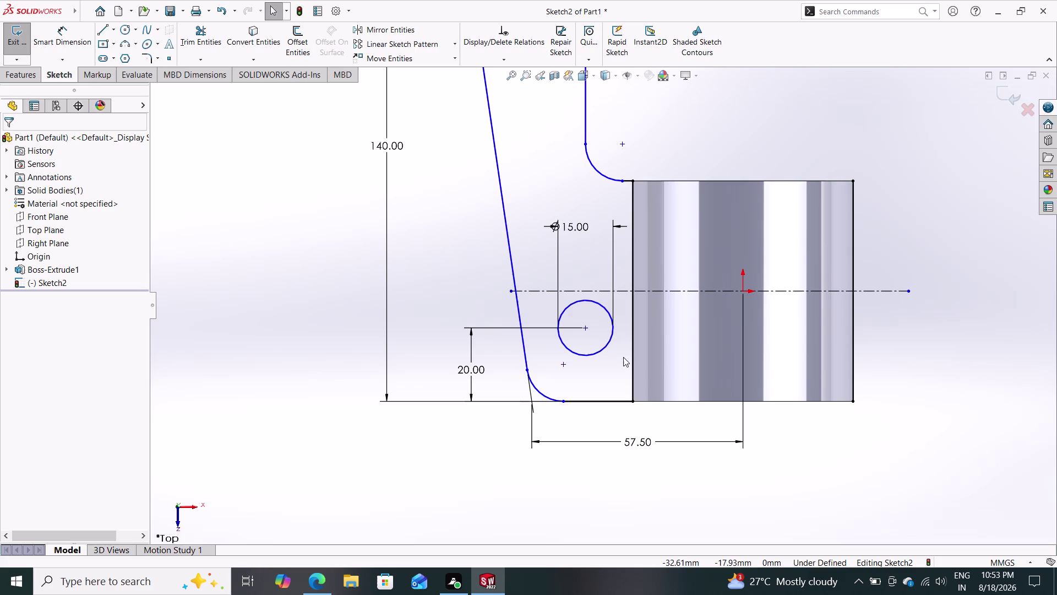
scroll(down, 3)
scroll(up, 3)
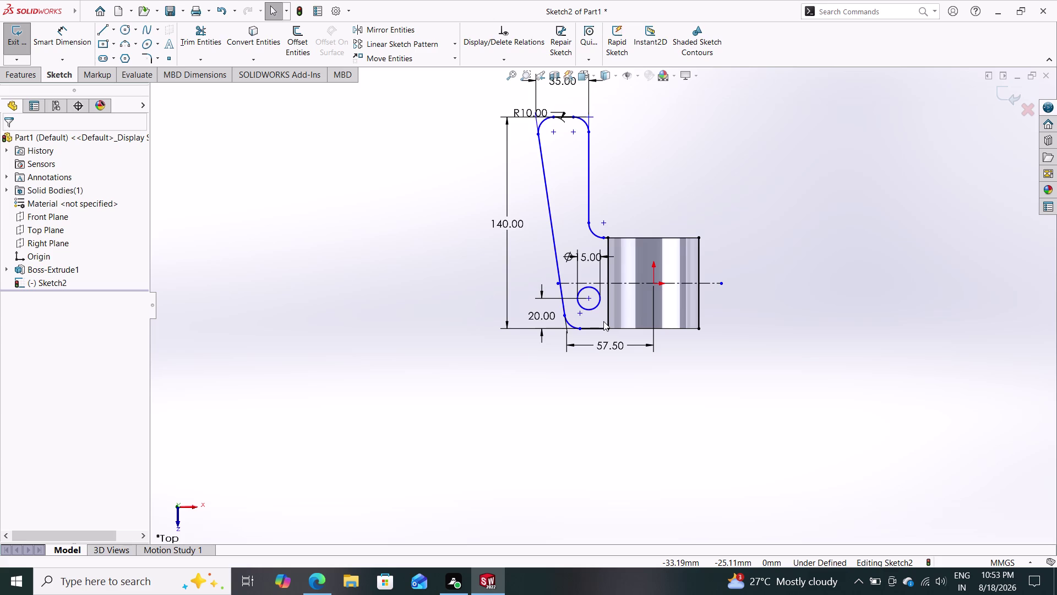
Draw a small circle near the arm's top rounded end and place its diameter dimension.
click(126, 29)
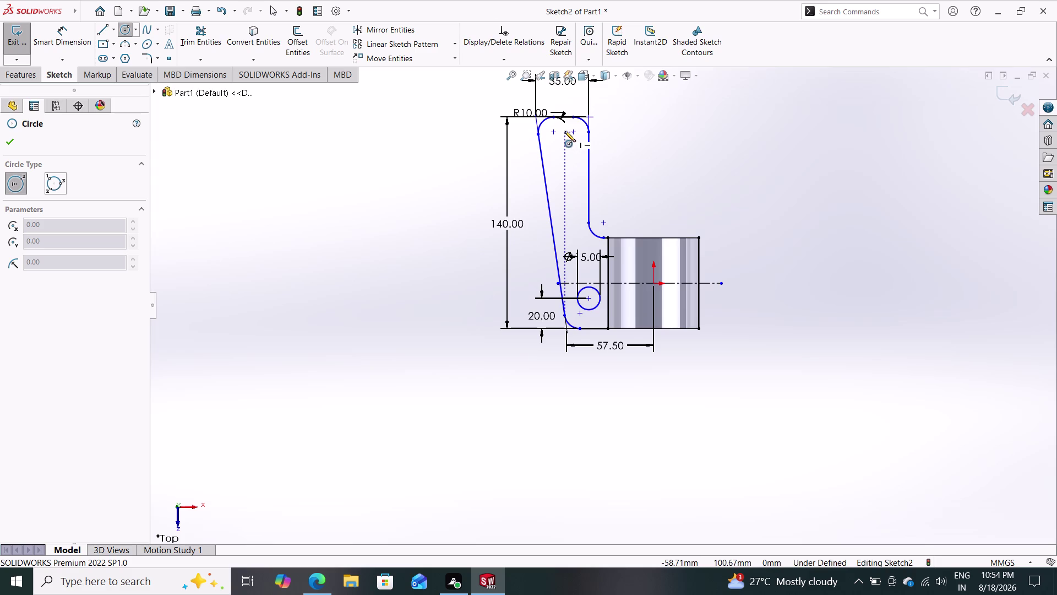
click(564, 132)
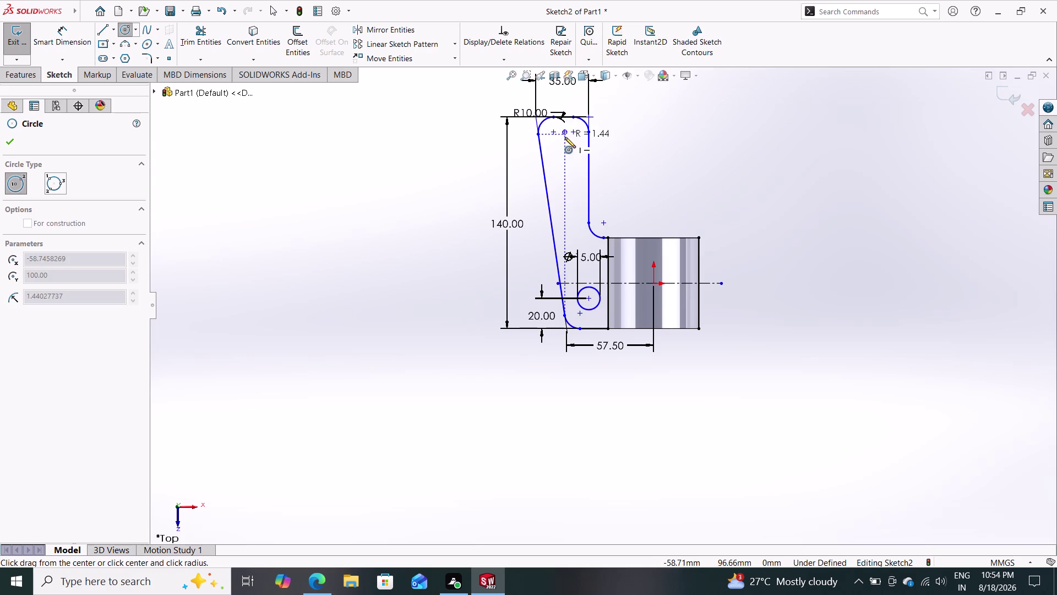
click(566, 140)
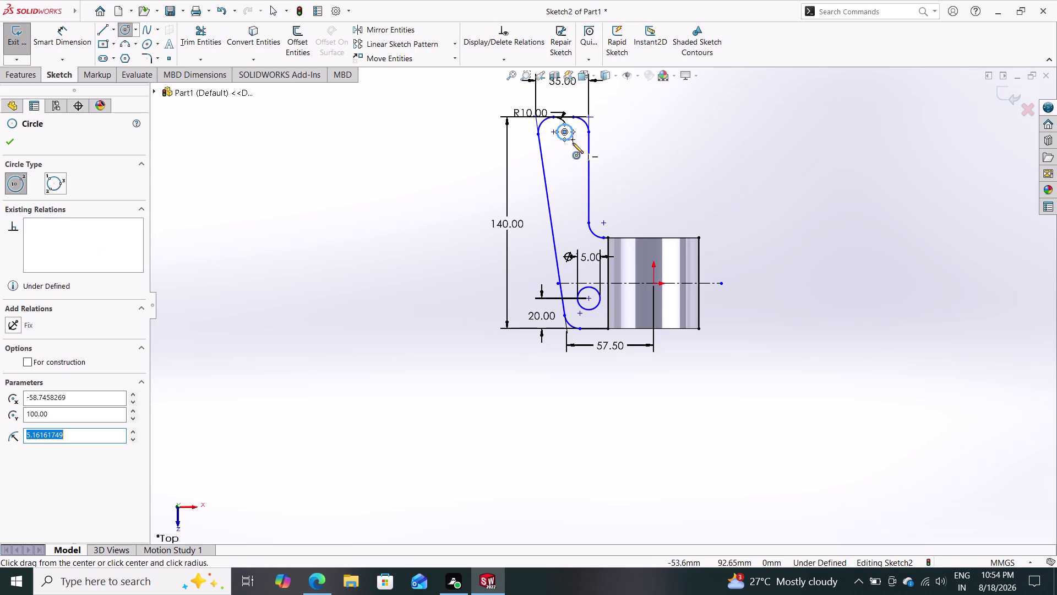
scroll(down, 3)
scroll(down, 3)
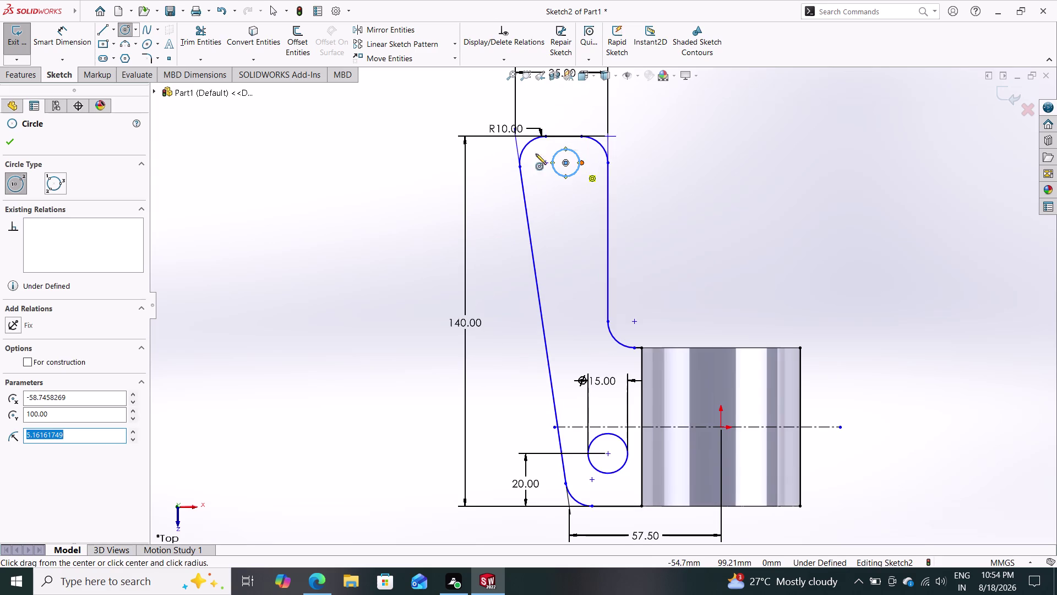
drag(60, 38, 86, 47)
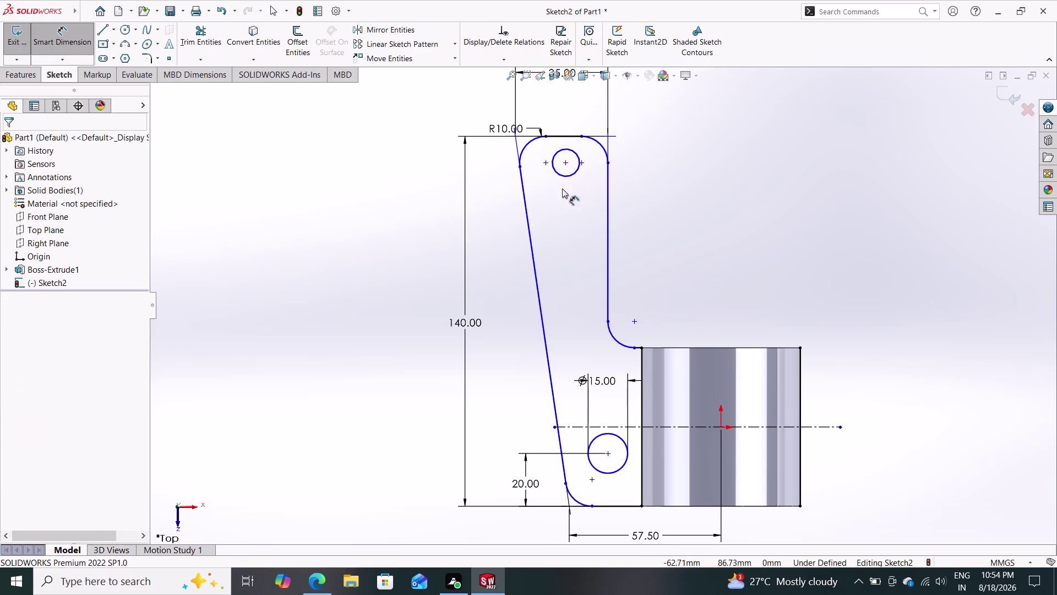
drag(574, 172, 579, 171)
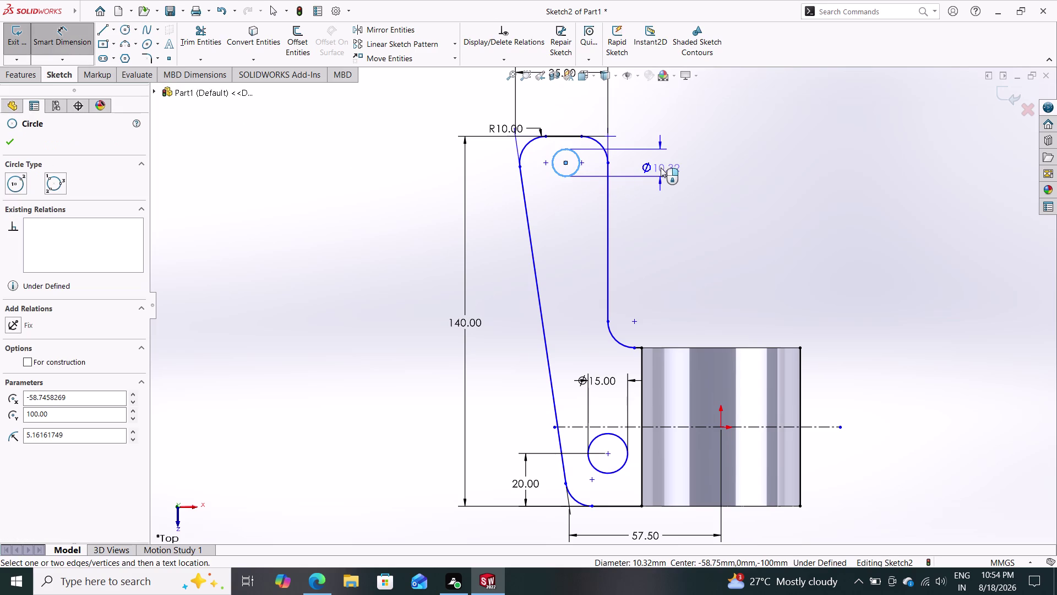
click(661, 167)
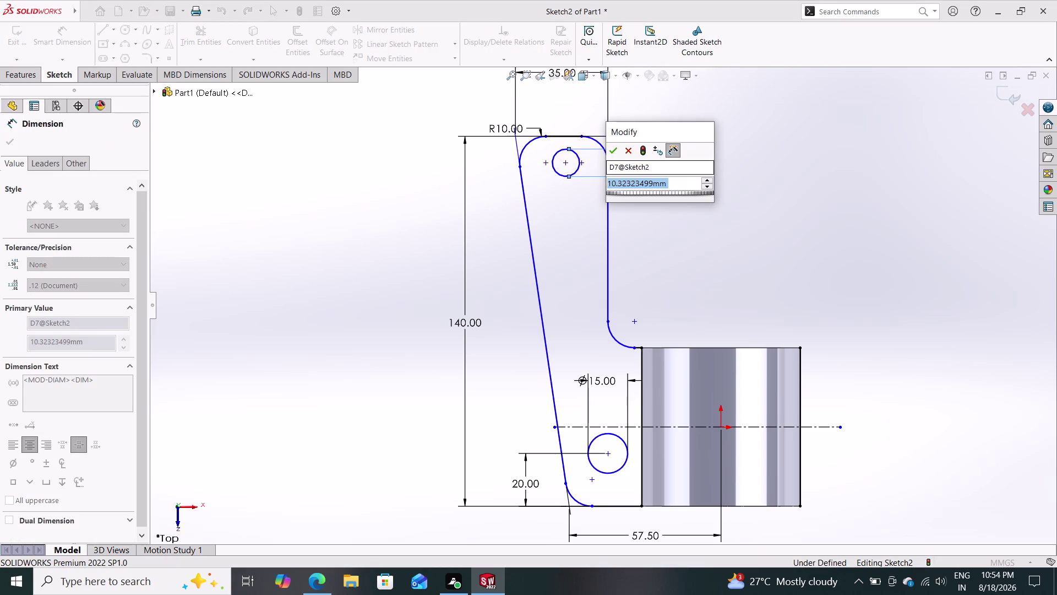
Replace the typed value with 7.5+7.5 to set the upper circle's diameter to 15 mm.
text(2)
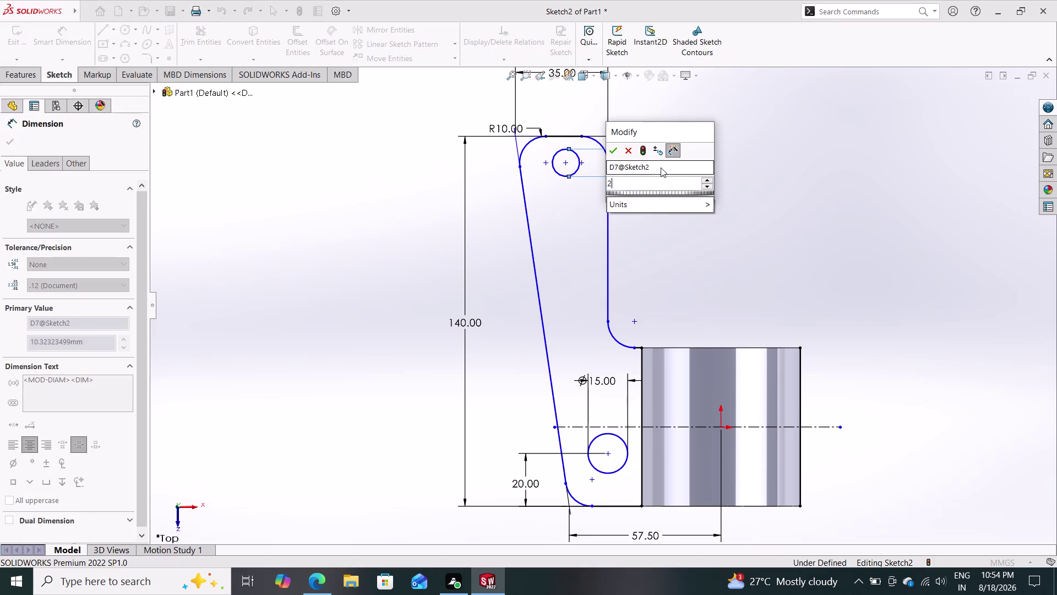
text(0)
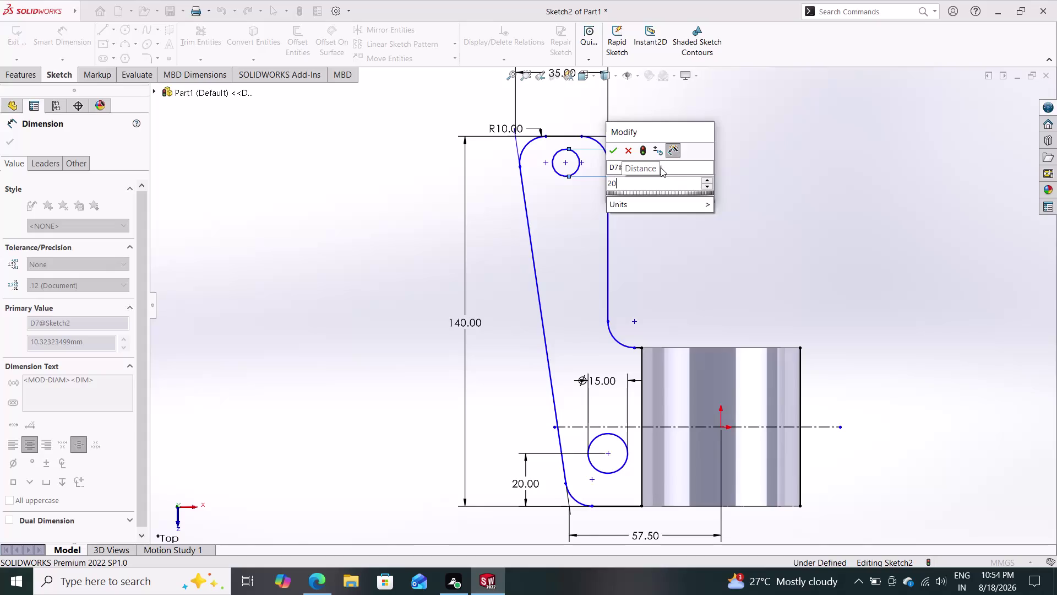
key(BackSpace)
key(BackSpace)
key(BackSpace)
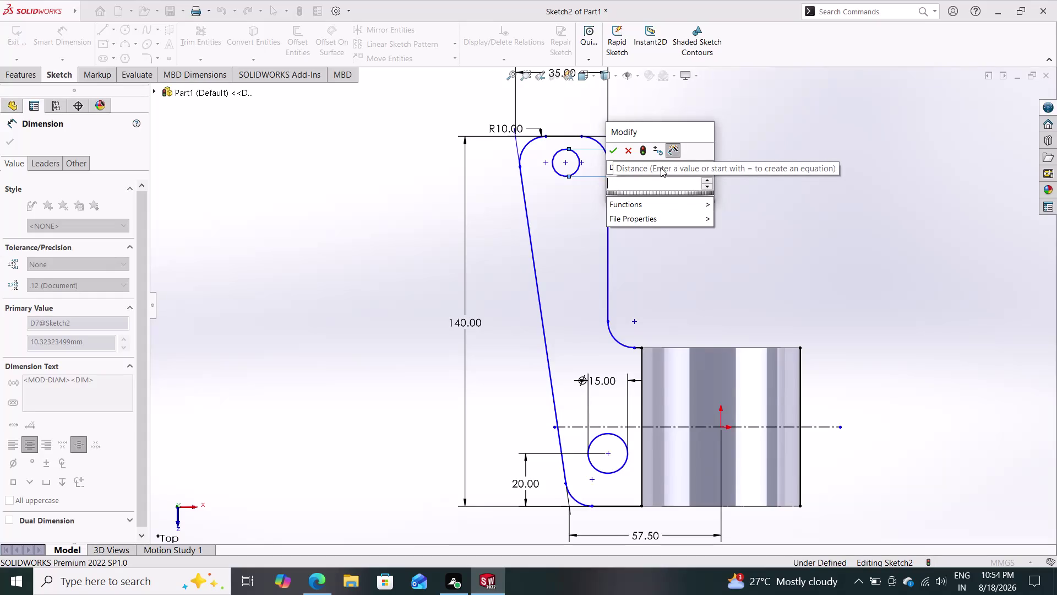
text(7.5+7)
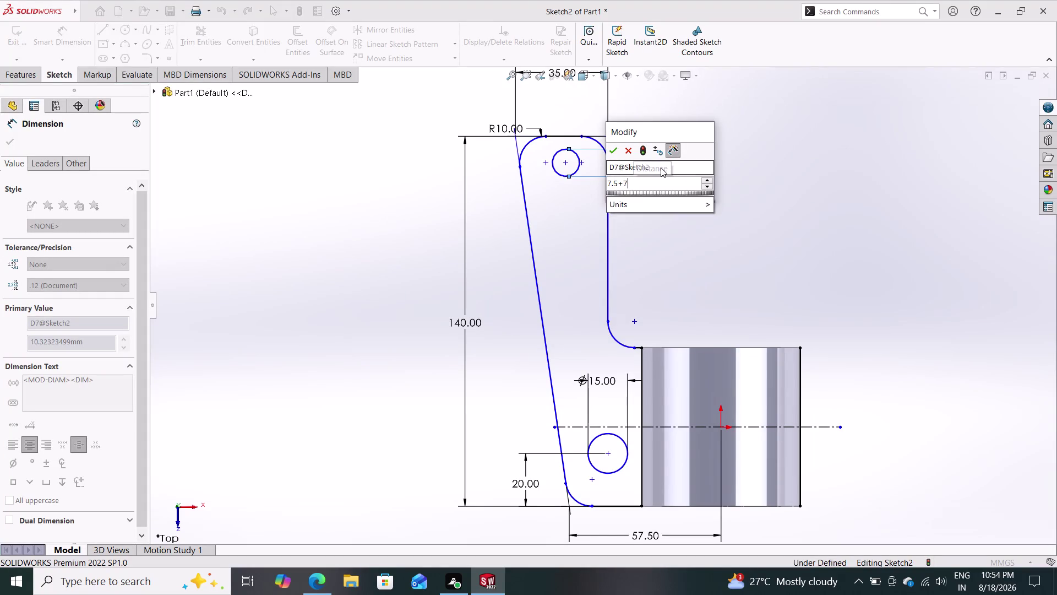
text(.5)
key(Return)
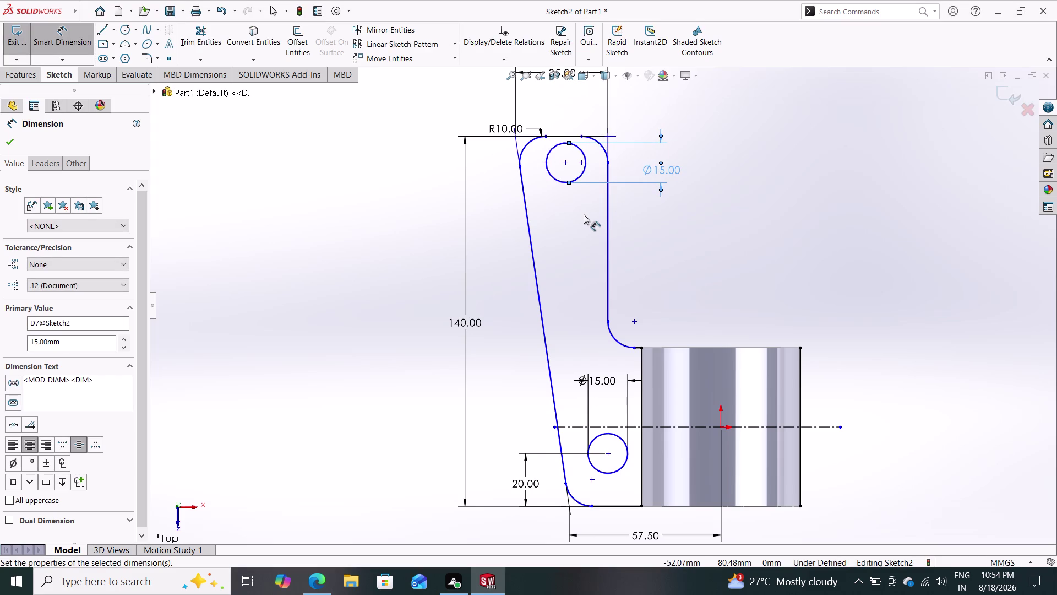
Dimension the upper hole's centre 20 mm from the arm's top edge.
click(564, 162)
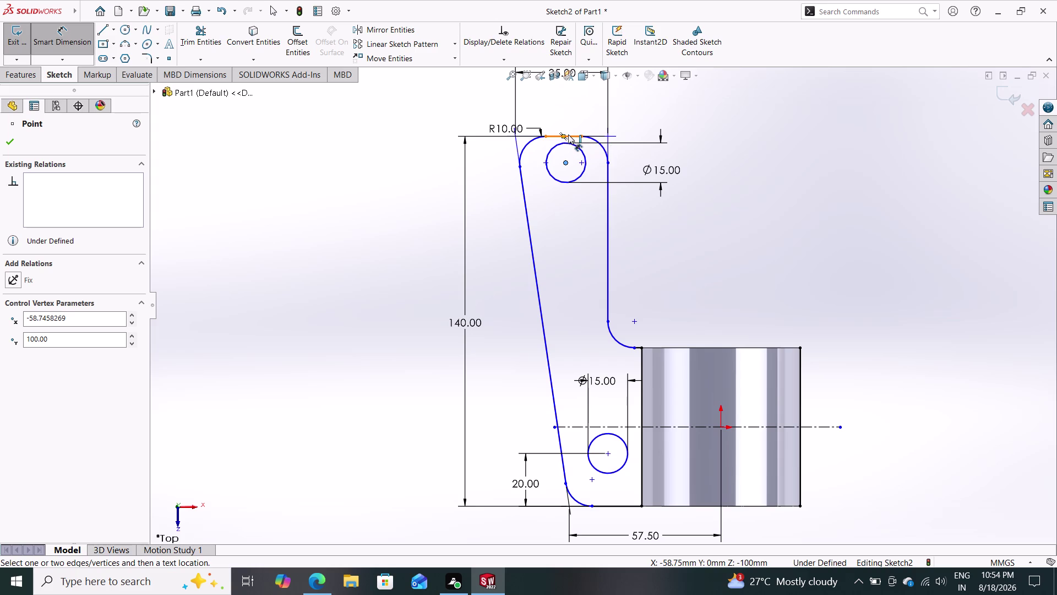
click(564, 135)
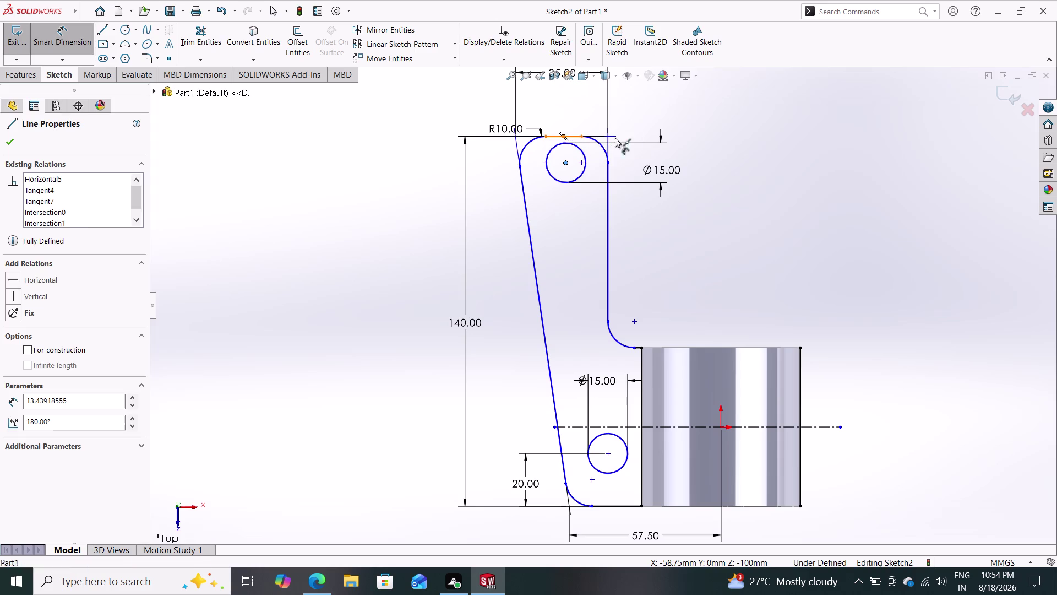
click(687, 145)
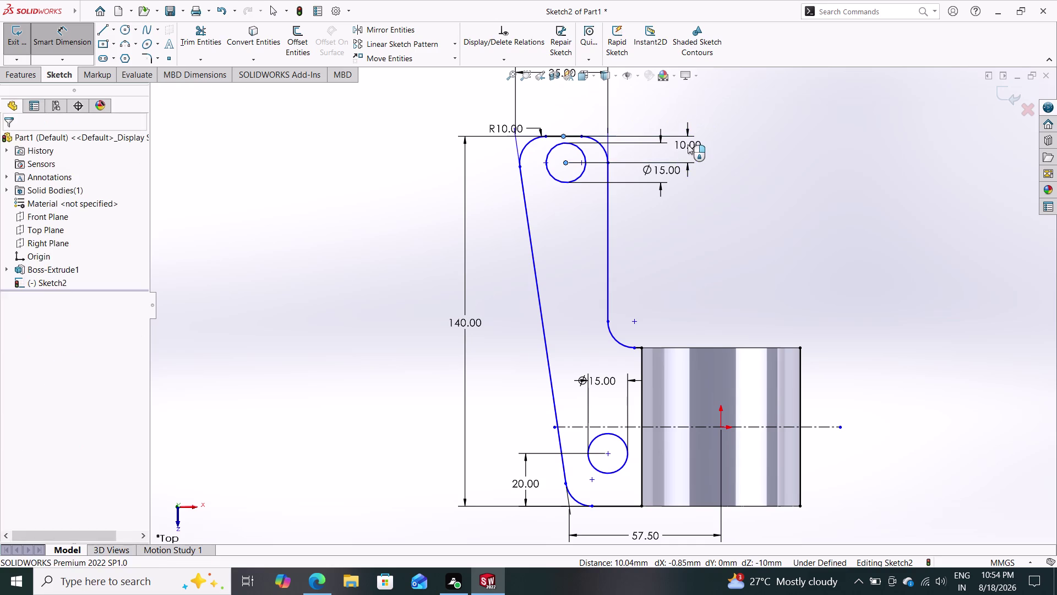
text(20)
key(Return)
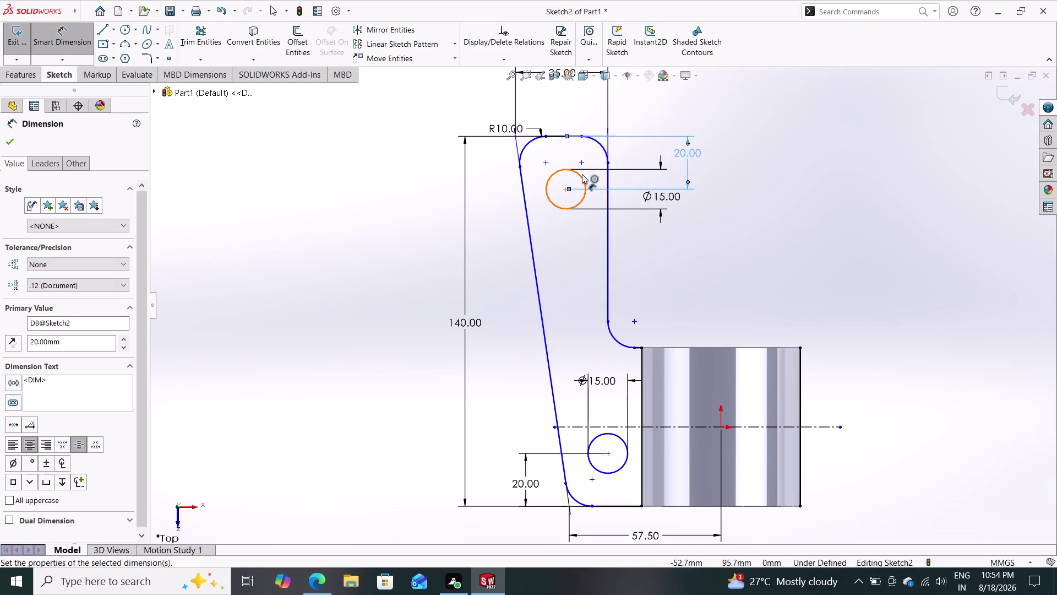
Try an extra hole-to-edge distance dimension, then cancel and undo it as over-defining.
click(565, 189)
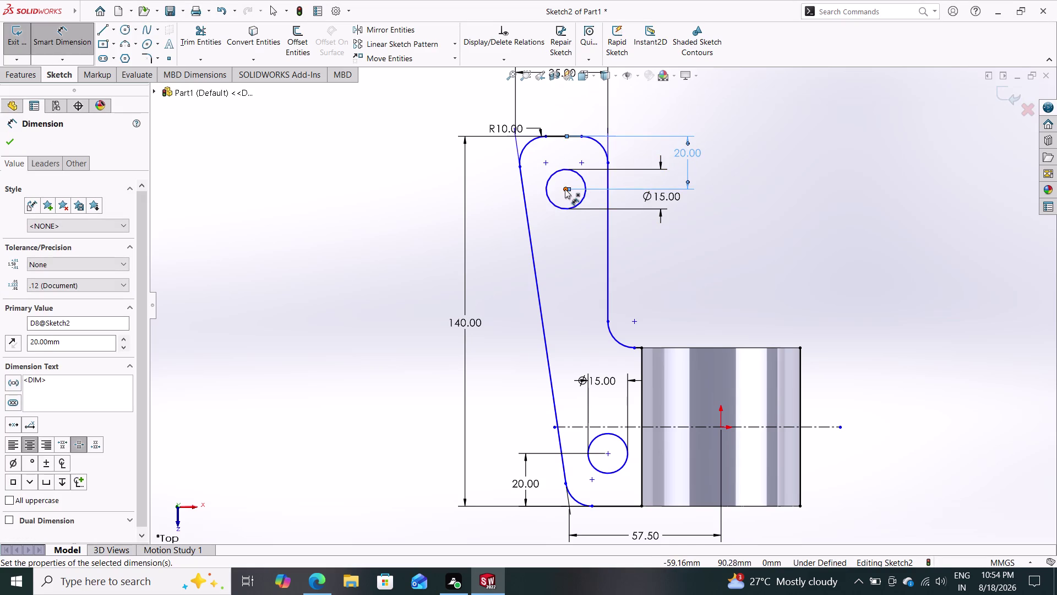
click(563, 136)
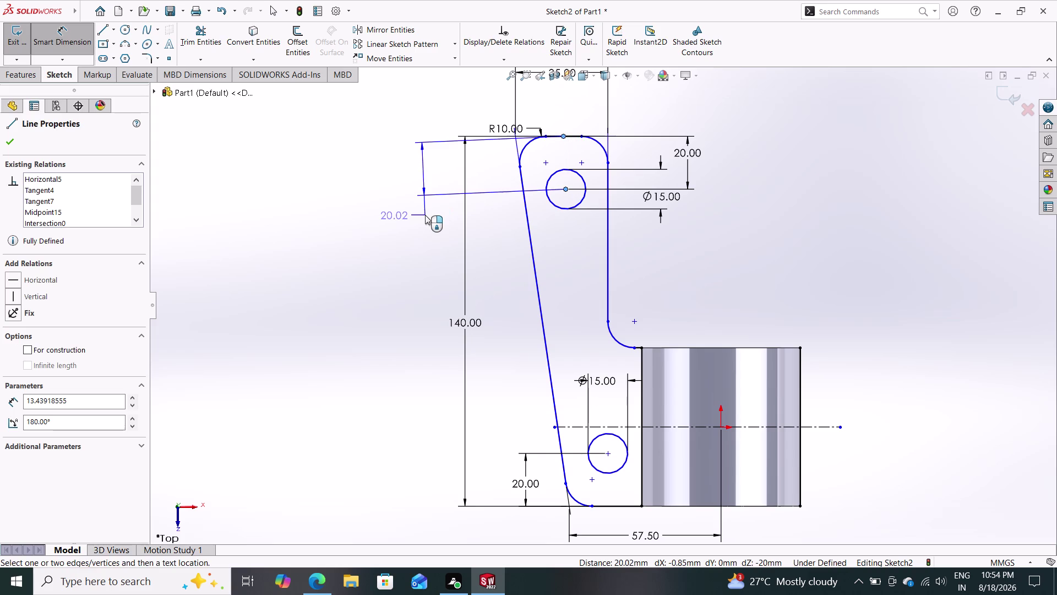
key(Escape)
key(Escape)
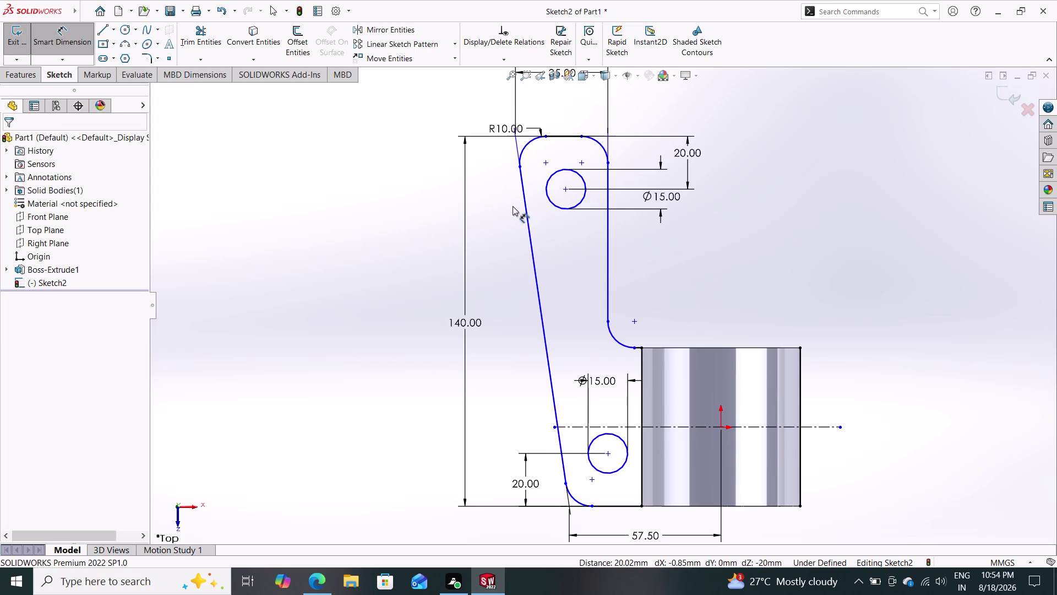
click(565, 187)
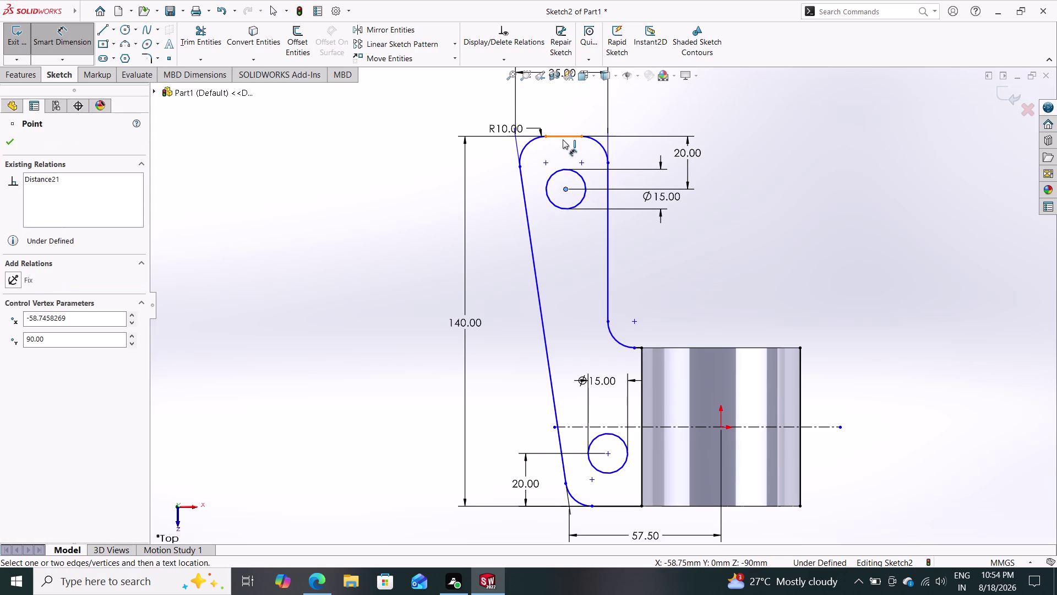
click(563, 137)
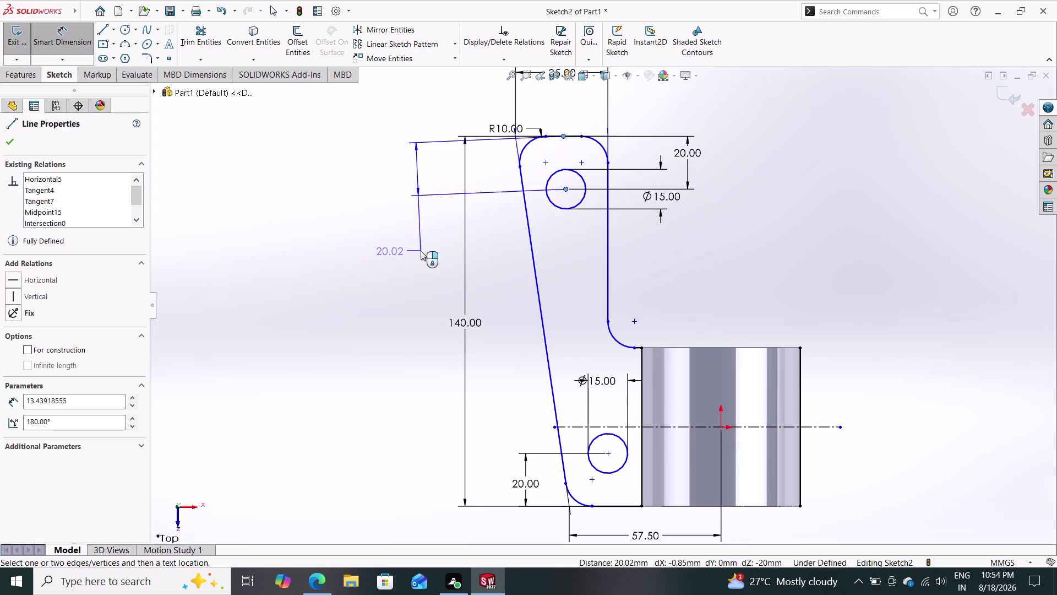
click(42, 296)
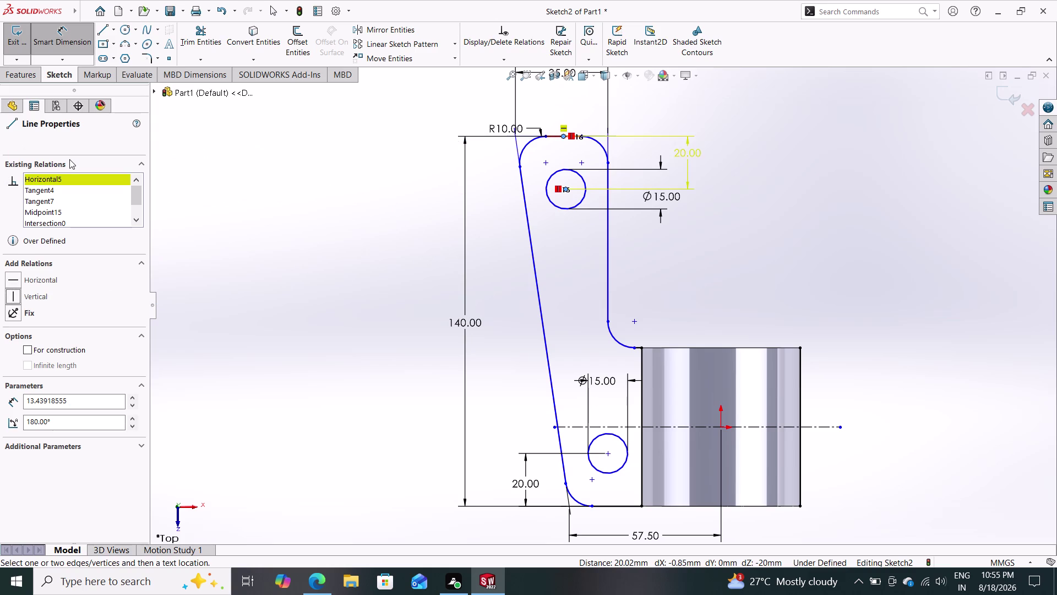
key(Escape)
key(Escape)
key(ctrl+z)
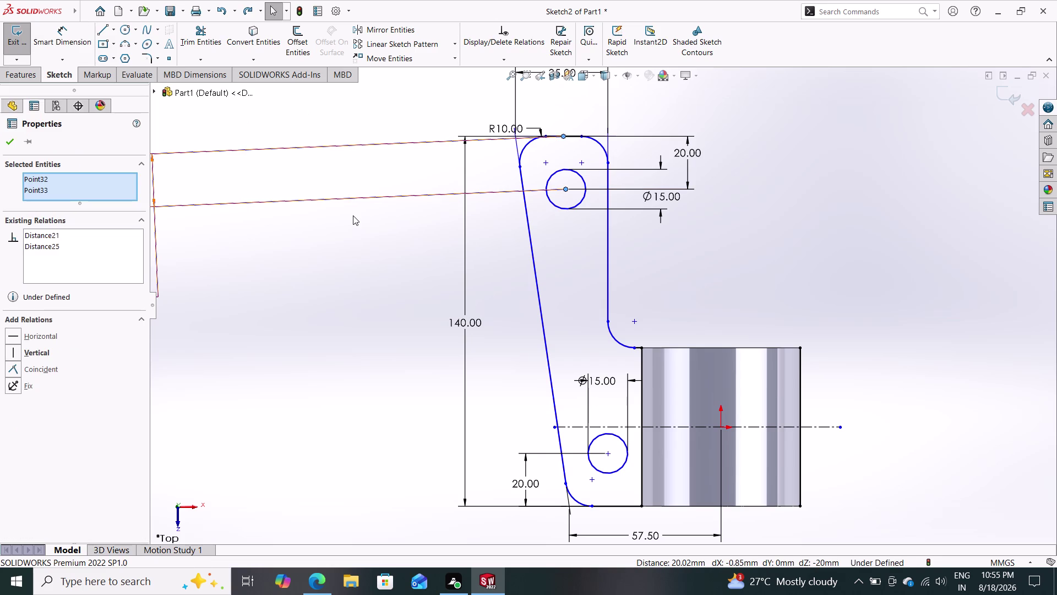
Delete the trial distance dimension and make the top-edge point vertical with the hole centre.
scroll(up, 3)
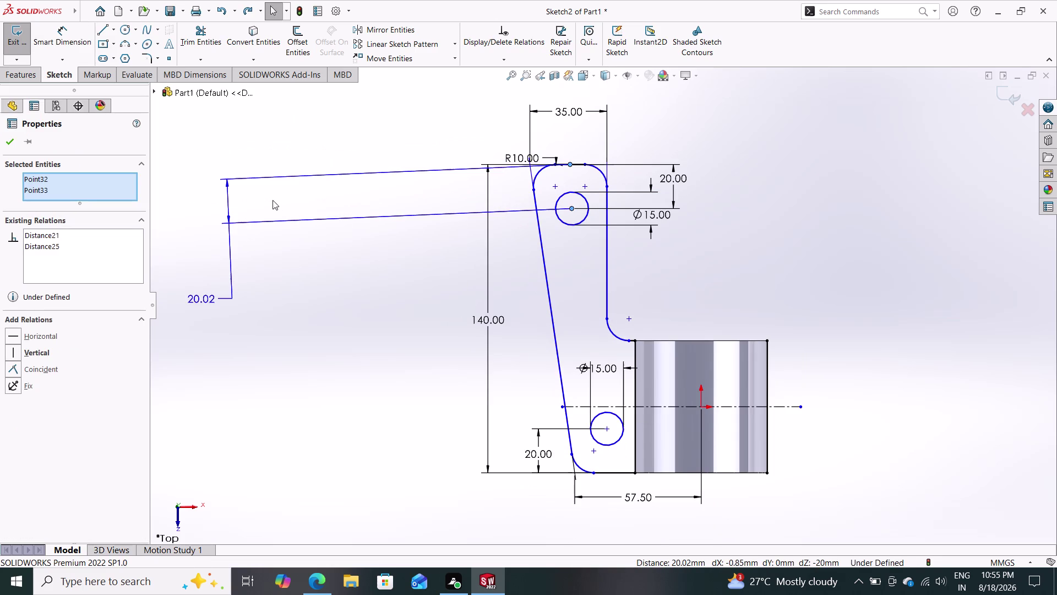
click(227, 207)
key(Delete)
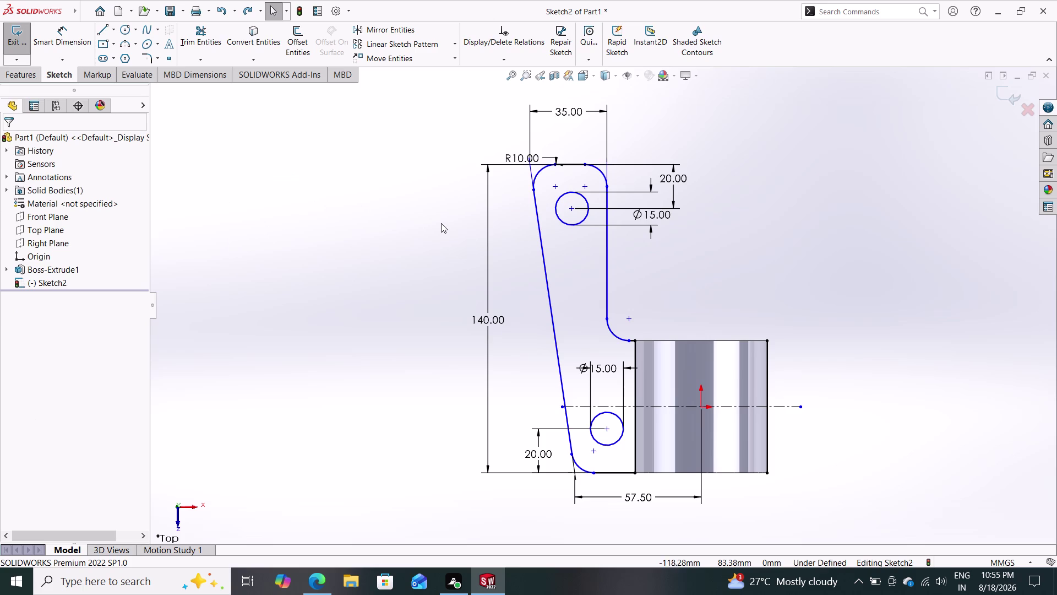
click(569, 207)
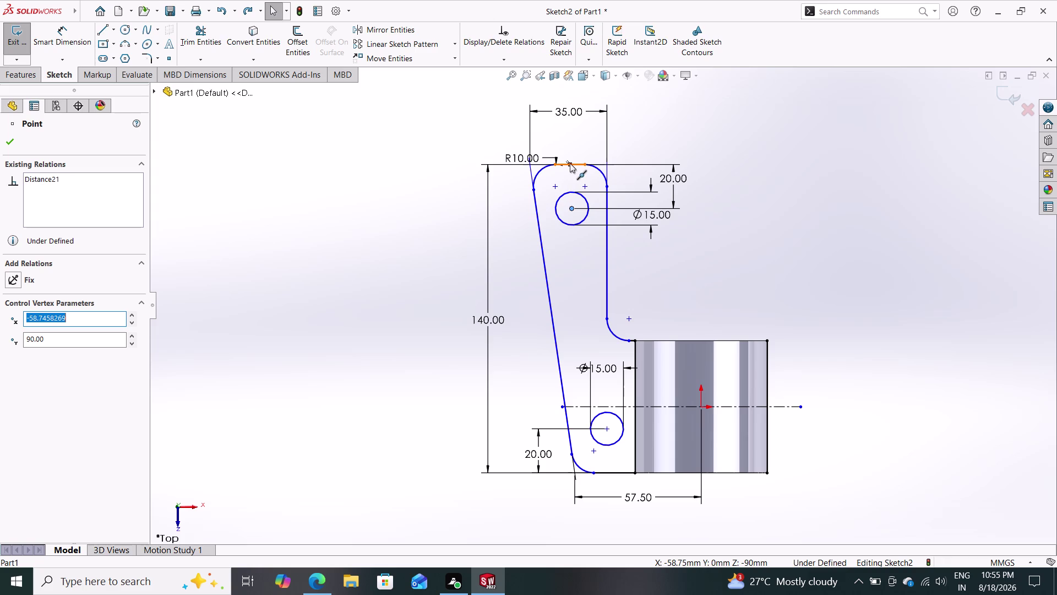
click(570, 163)
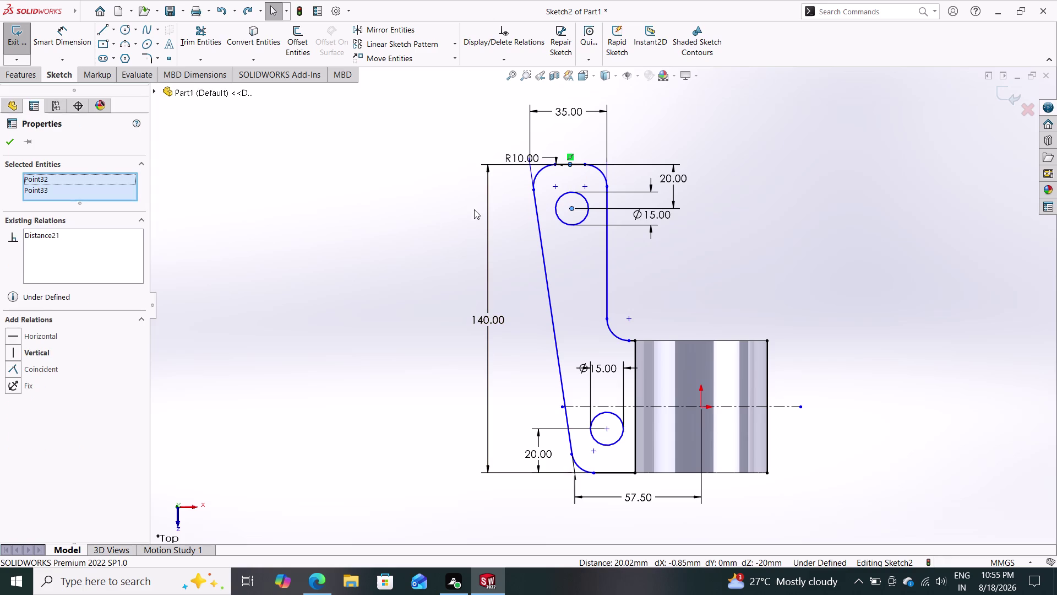
click(37, 349)
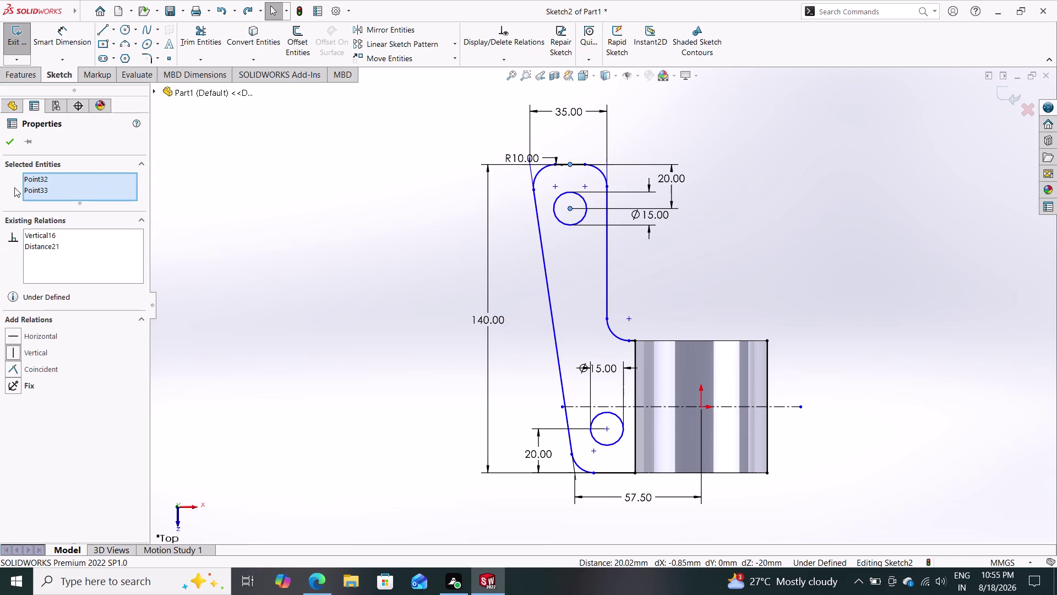
click(6, 142)
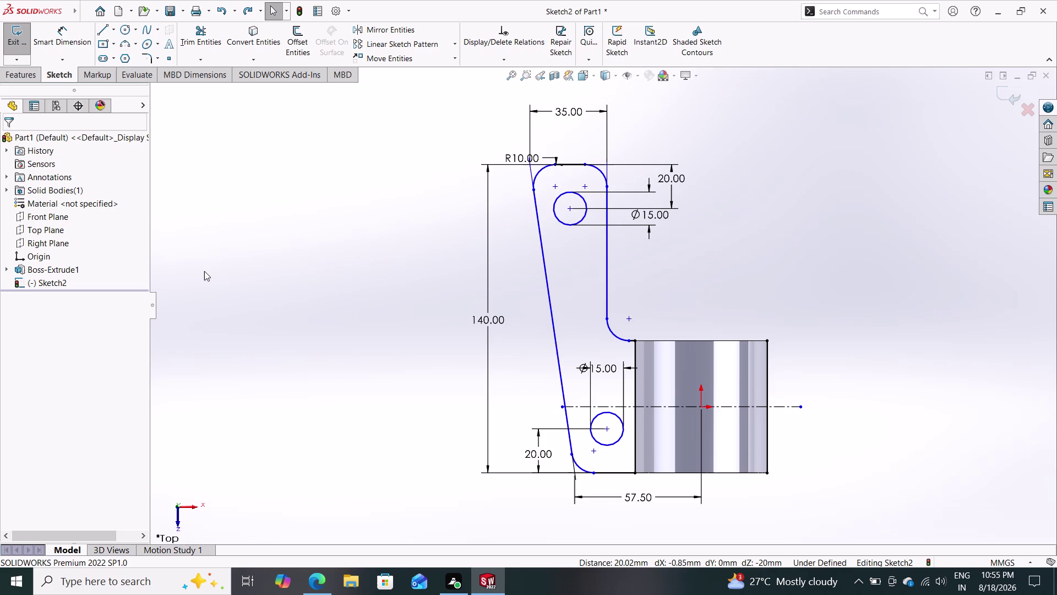
key(Escape)
Box-select and inspect the arm outline, fillet arc and tube-edge line without changes.
drag(706, 132, 433, 325)
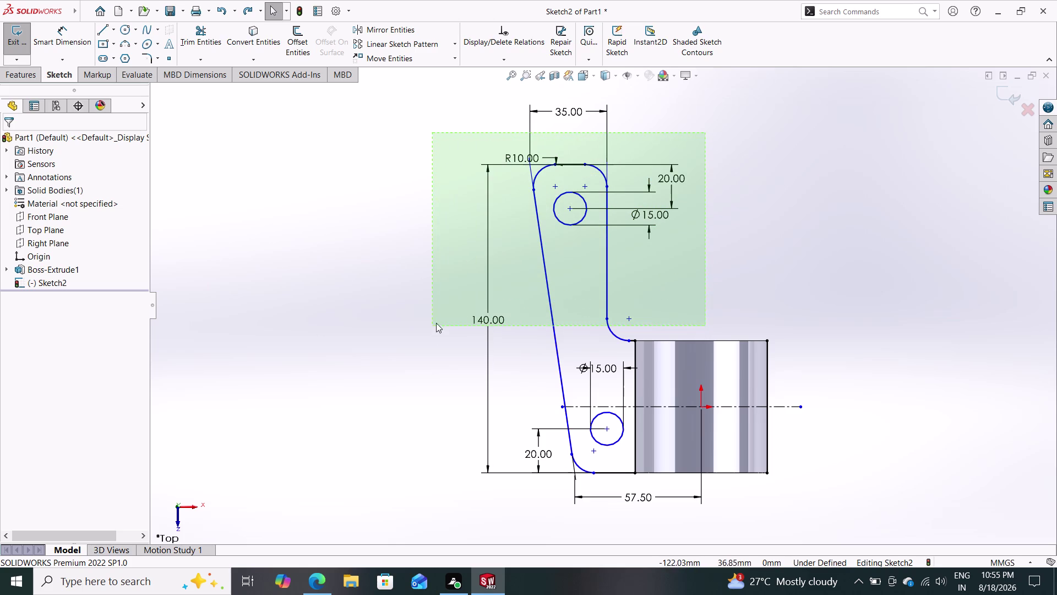
drag(433, 324, 457, 314)
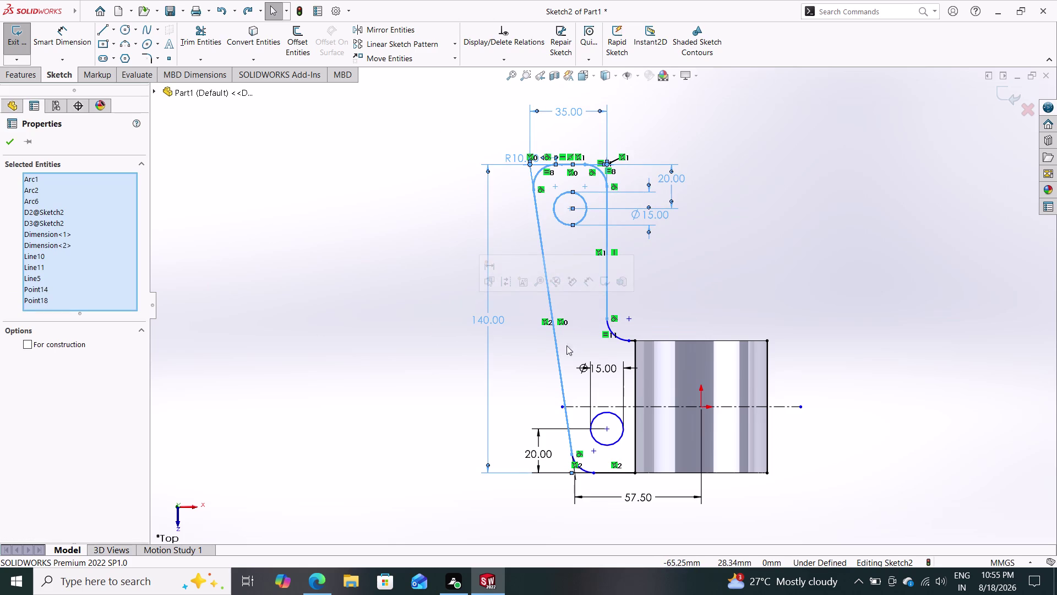
click(619, 334)
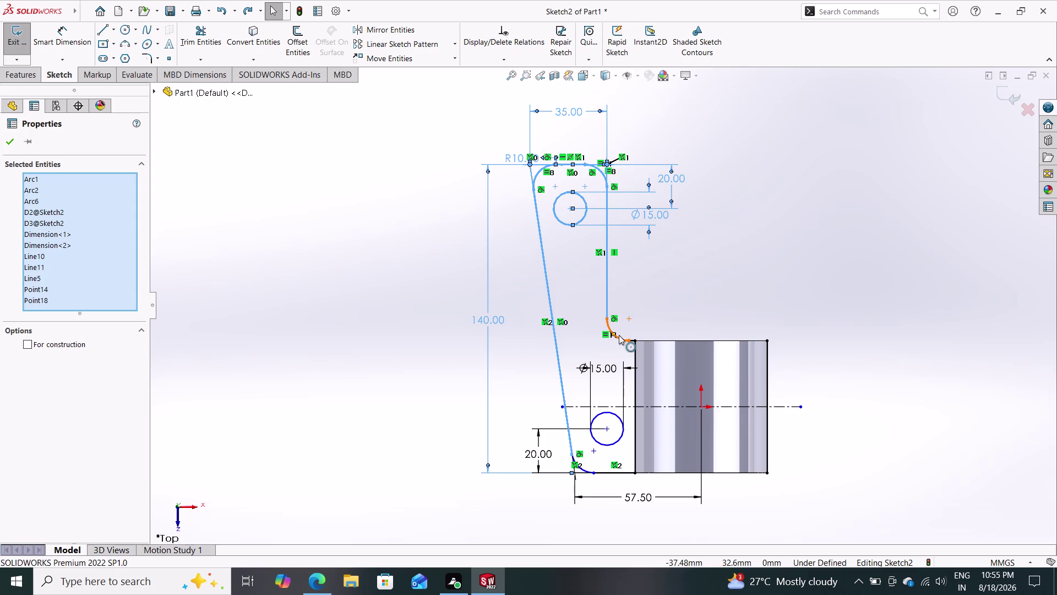
click(610, 475)
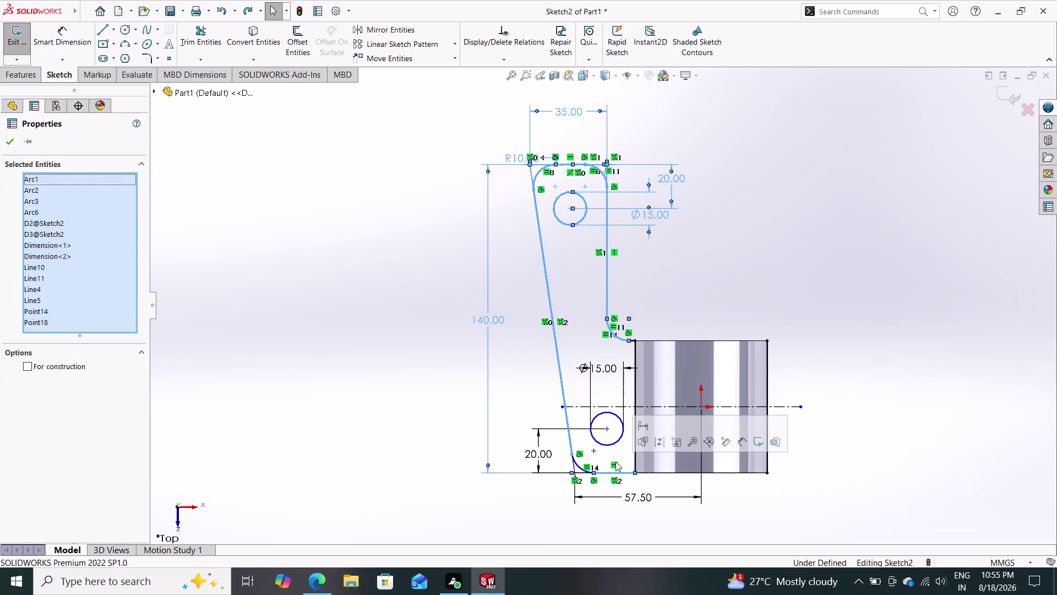
click(634, 397)
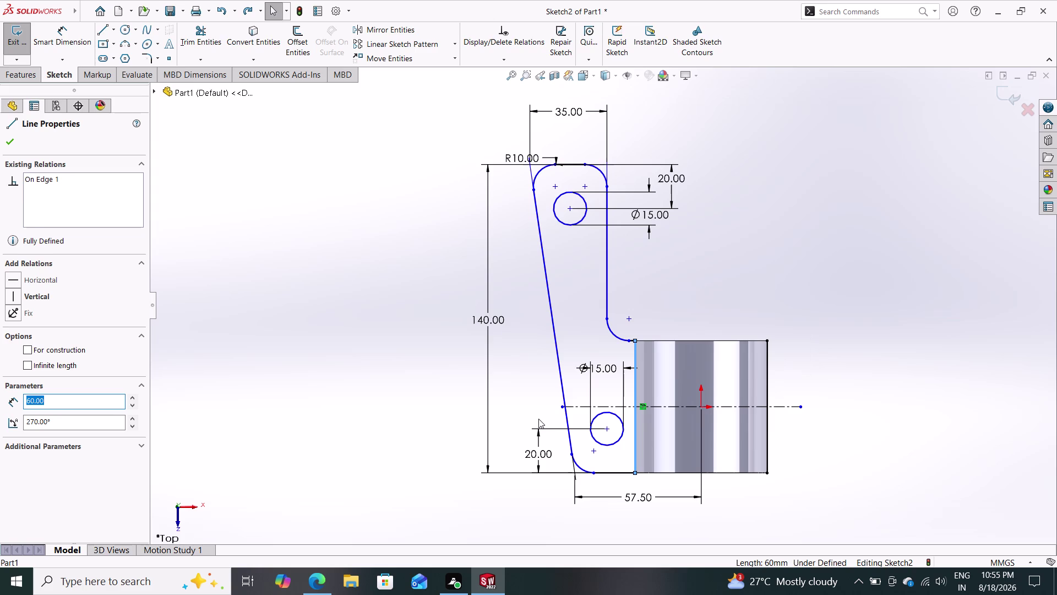
key(Escape)
key(Escape)
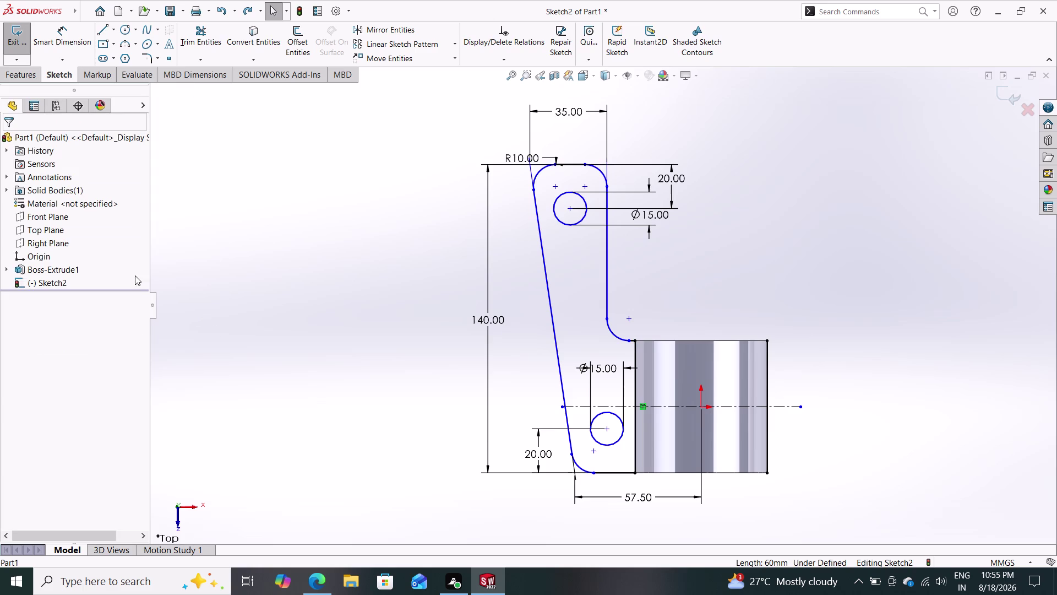
click(30, 77)
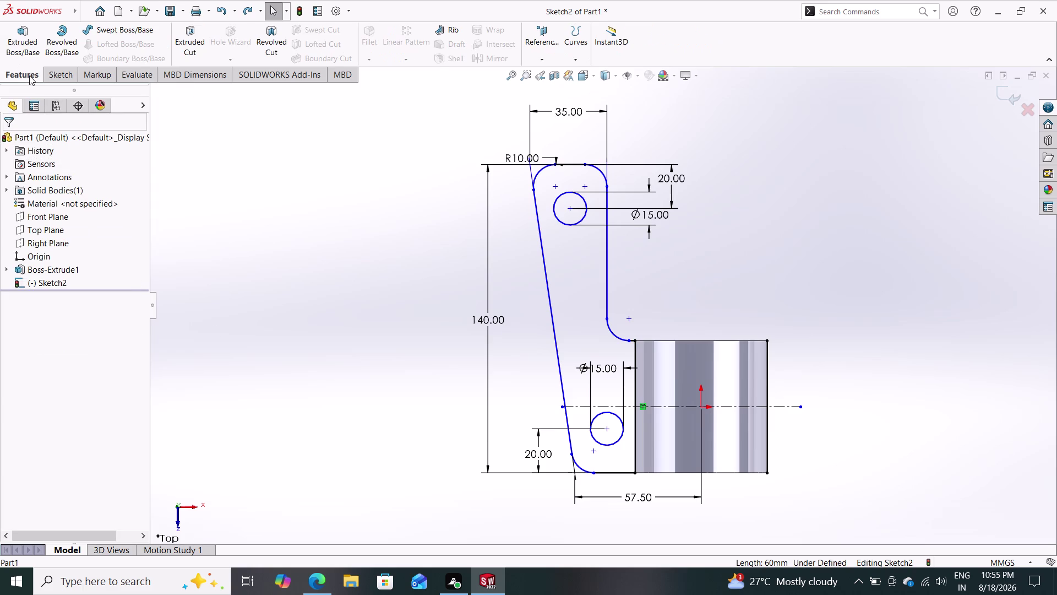
Extrude both arm sketch regions as a mid-plane boss 10 mm thick.
click(23, 41)
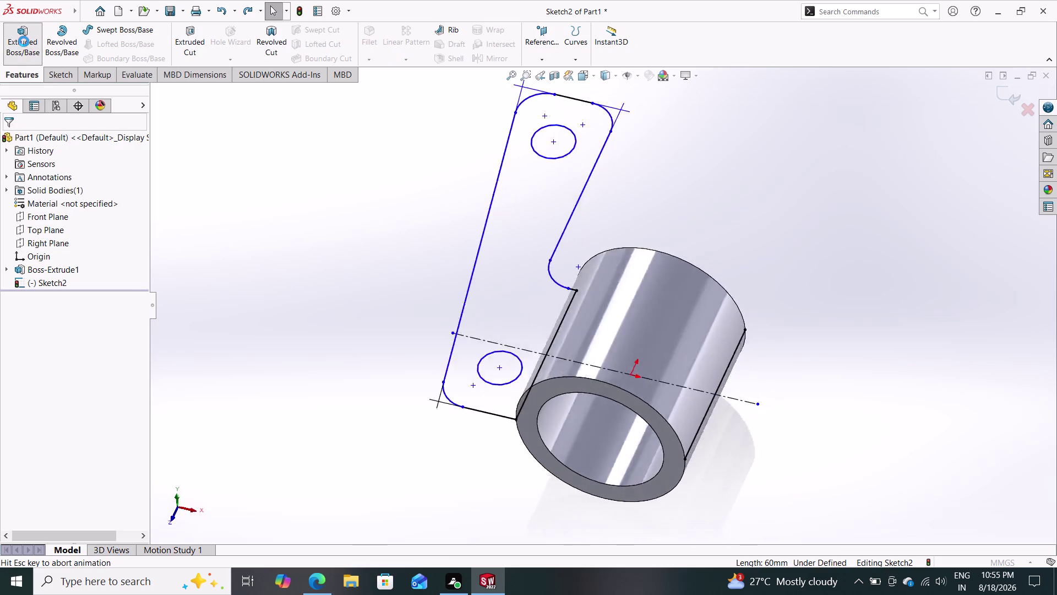
click(487, 240)
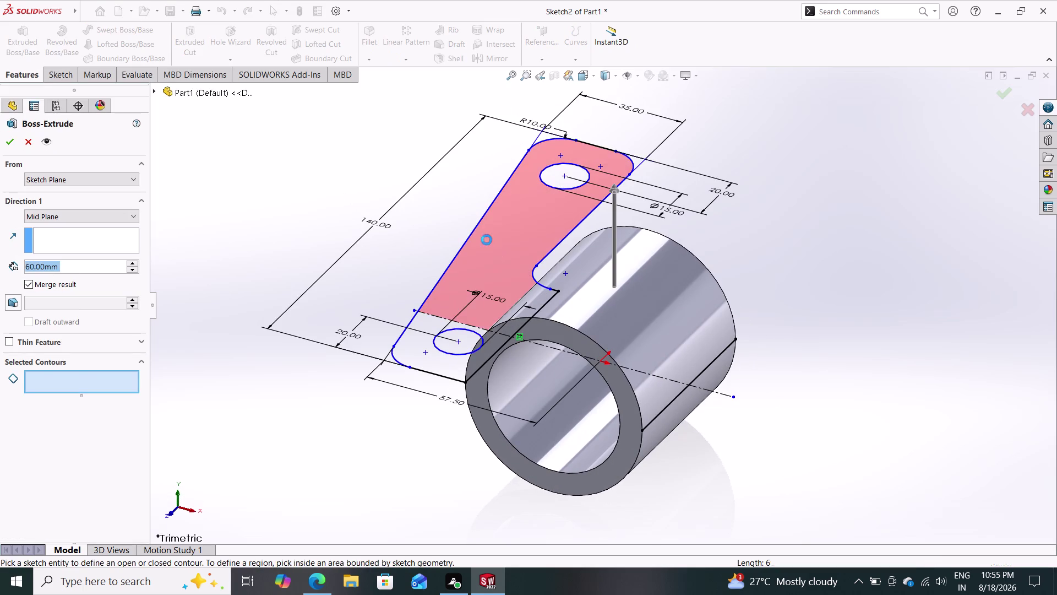
click(408, 338)
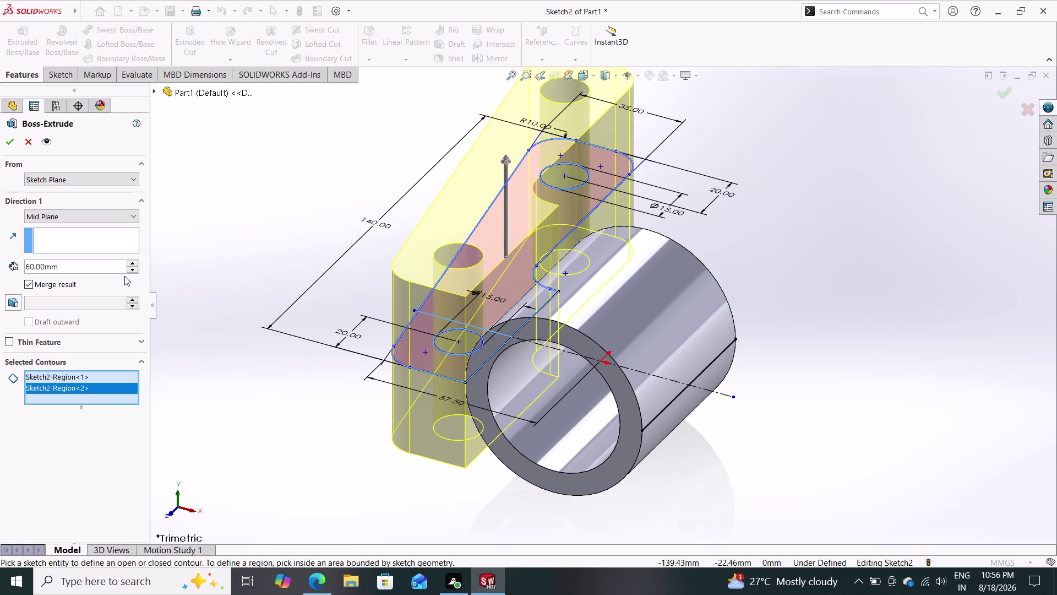
drag(81, 269, 0, 268)
text(10)
key(Return)
click(7, 137)
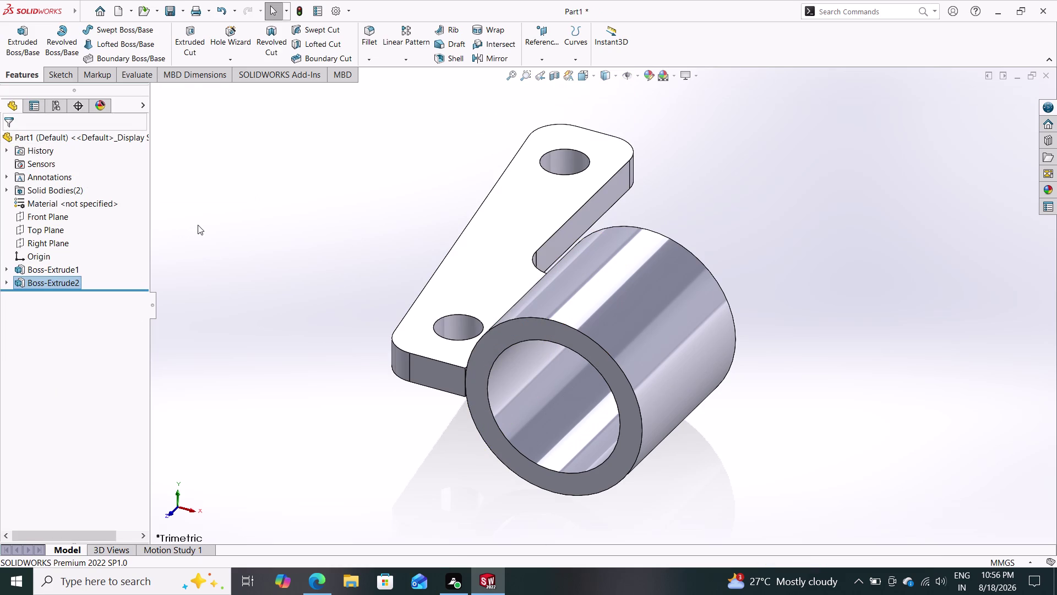
middle_drag(193, 224, 223, 296)
middle_drag(265, 276, 222, 311)
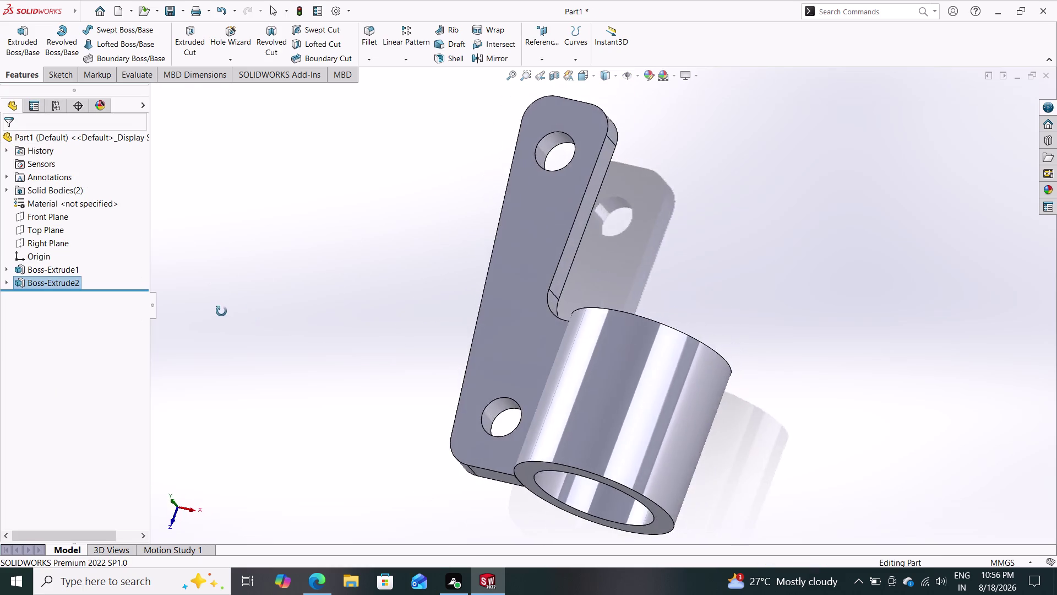
middle_drag(222, 312, 247, 334)
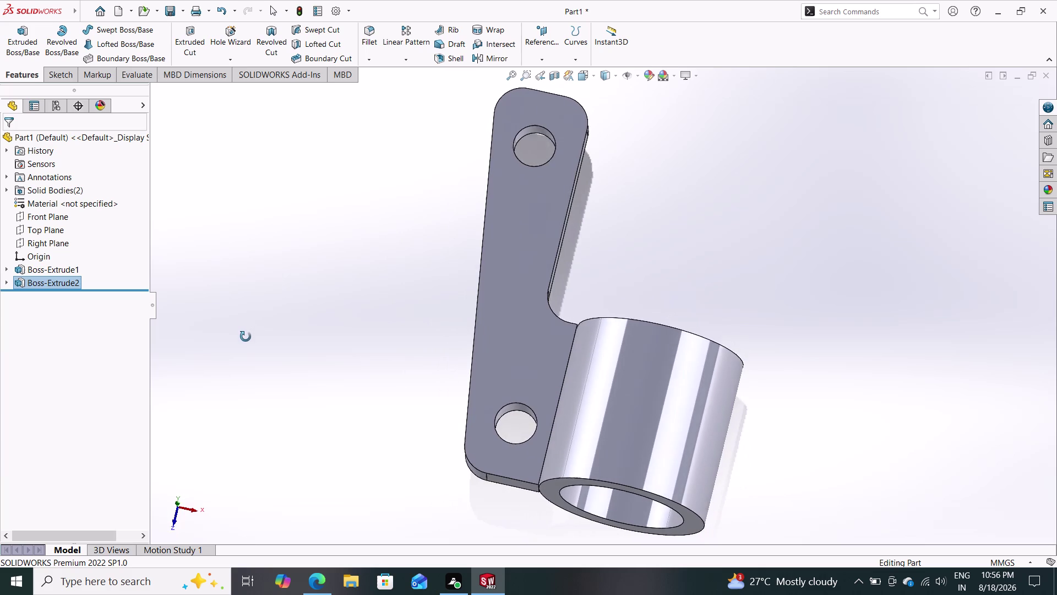
middle_drag(246, 335, 253, 365)
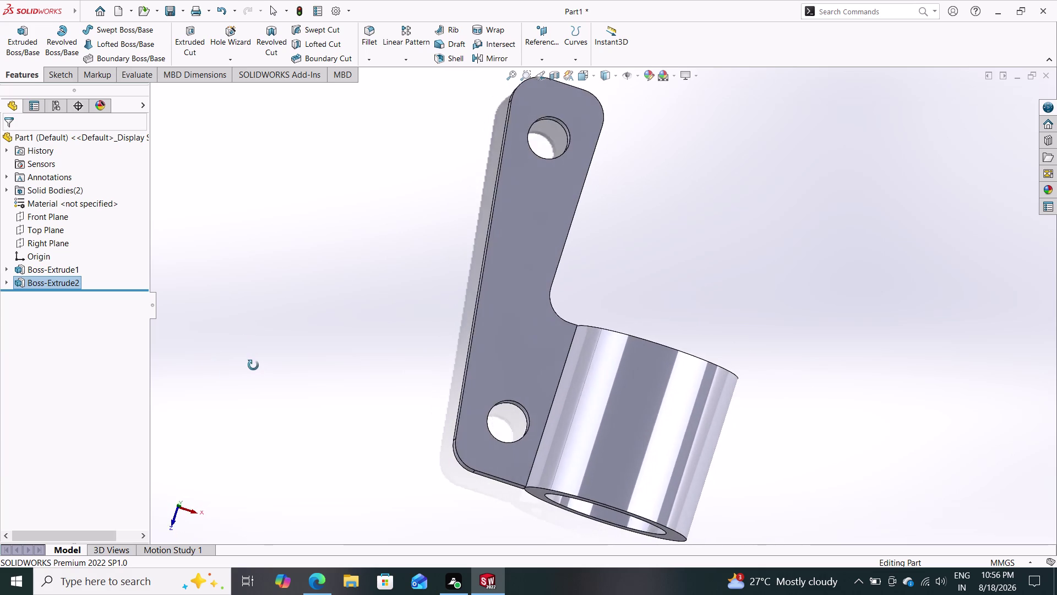
middle_drag(254, 365, 205, 402)
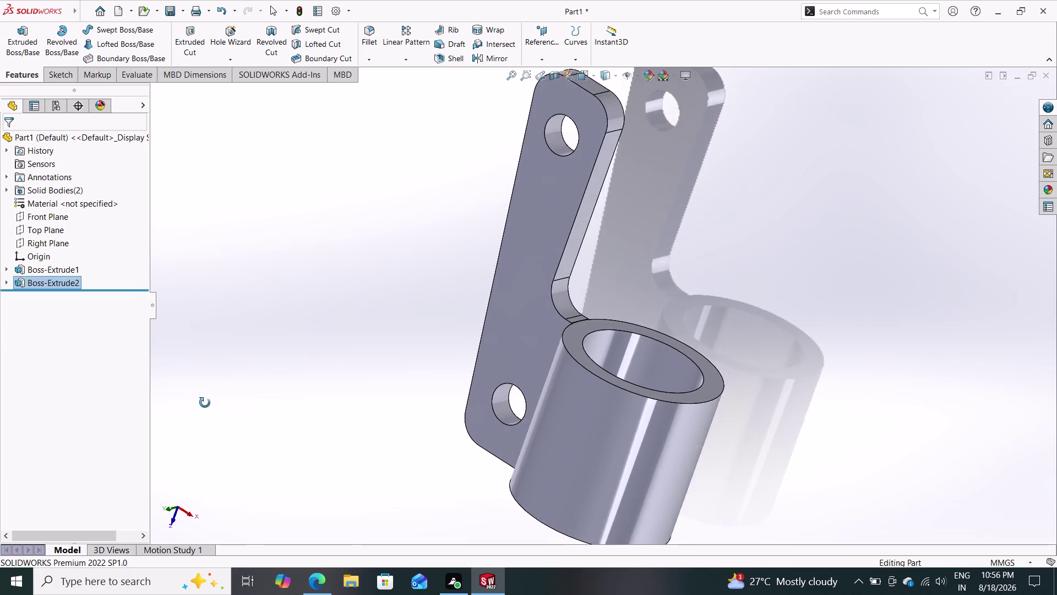
middle_drag(205, 403, 286, 316)
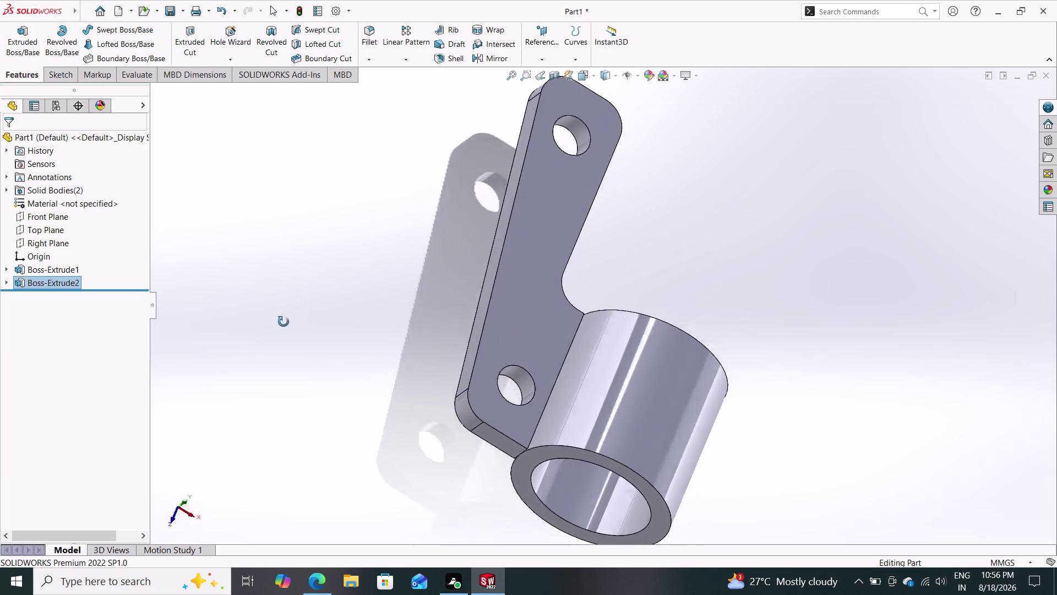
middle_drag(286, 316, 255, 374)
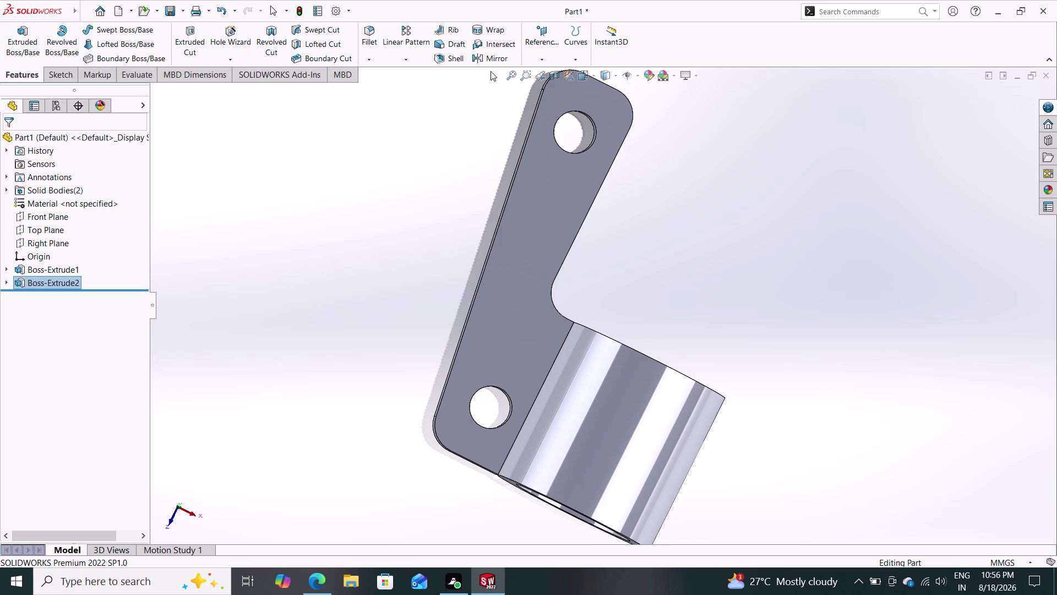
click(492, 58)
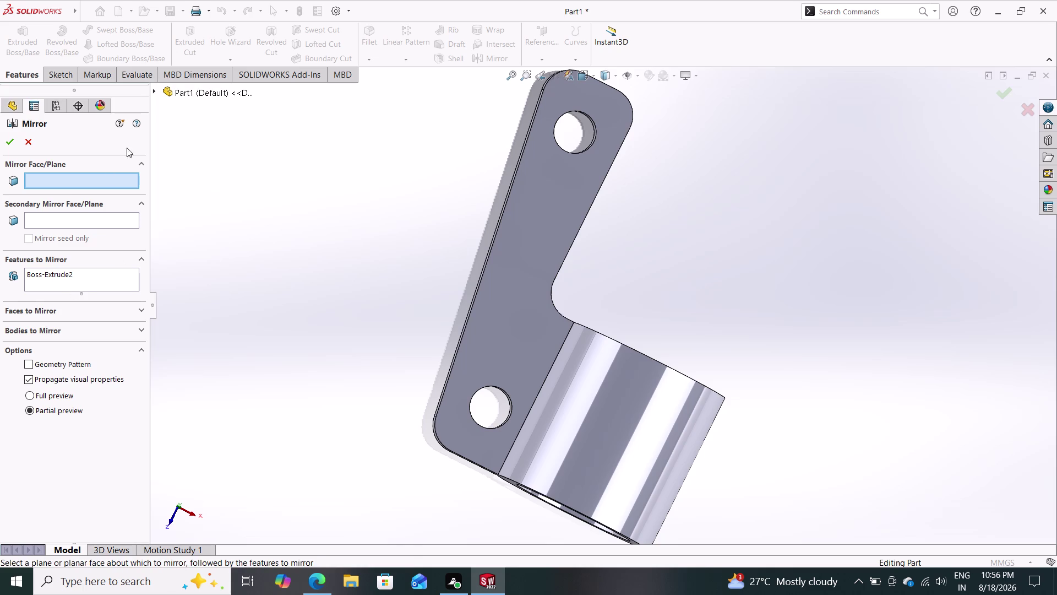
click(156, 91)
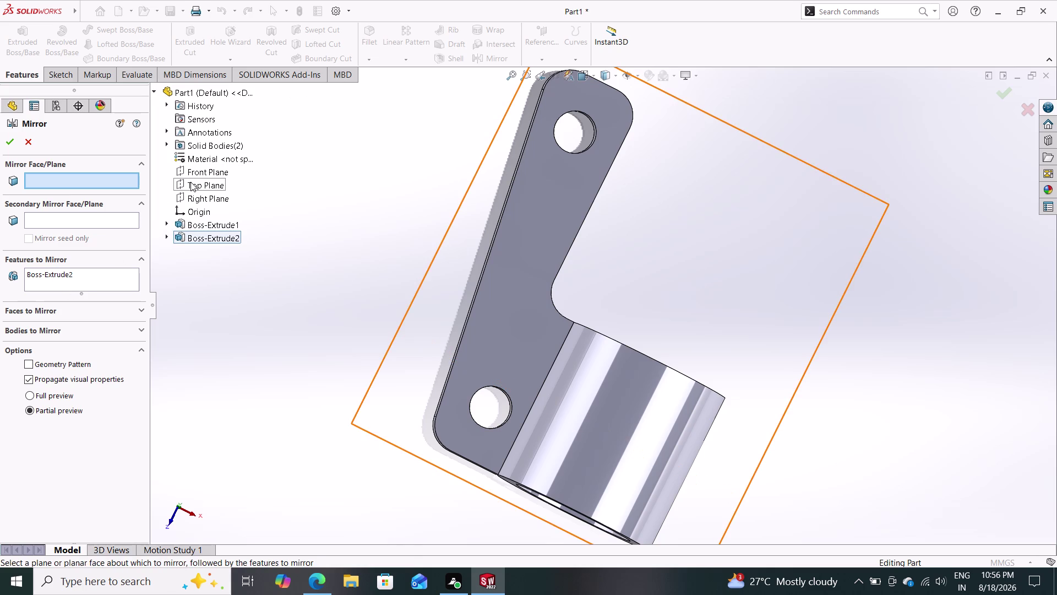
click(193, 200)
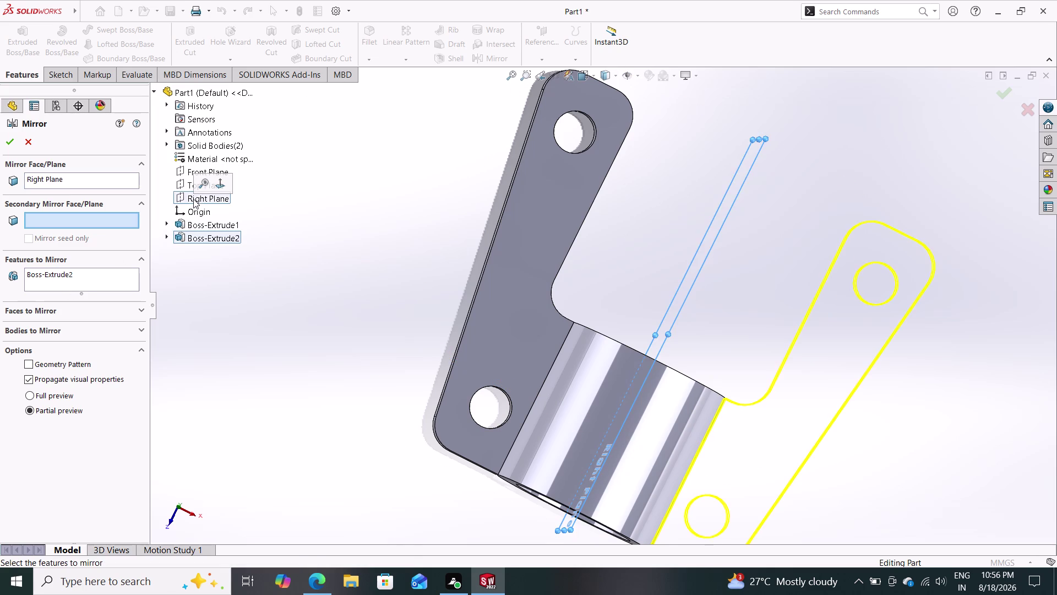
click(10, 147)
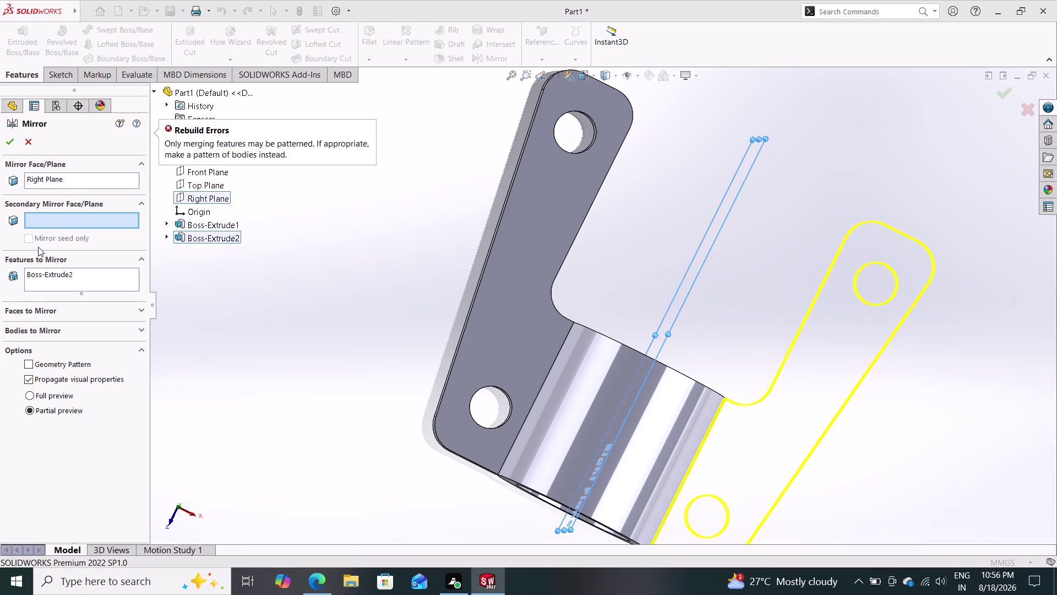
click(4, 144)
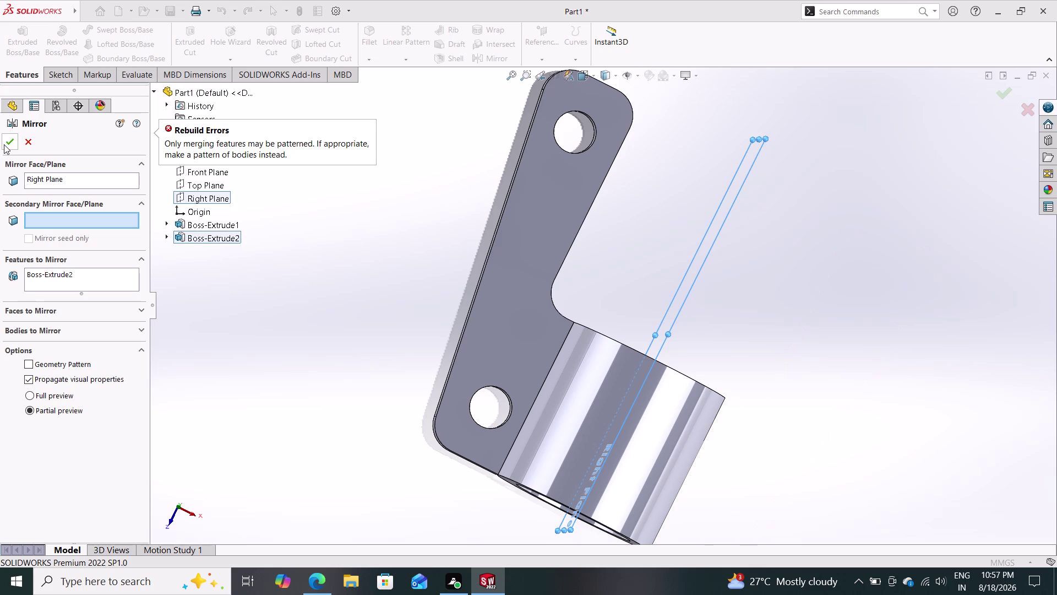
click(9, 143)
click(9, 143)
key(ctrl+z)
click(34, 138)
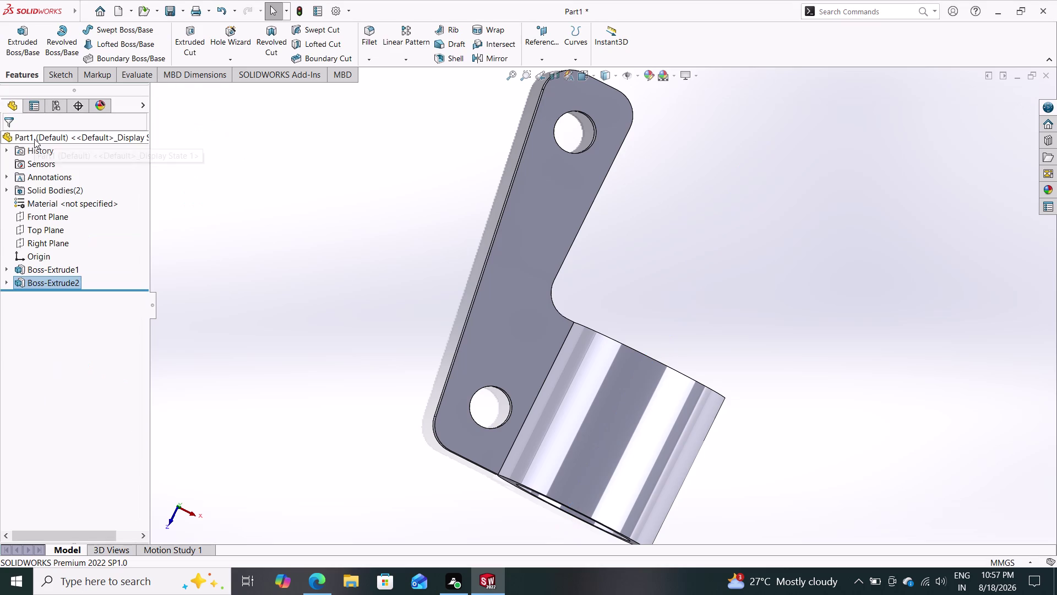
Select Boss-Extrude2 in the feature tree and choose Edit Feature.
click(64, 284)
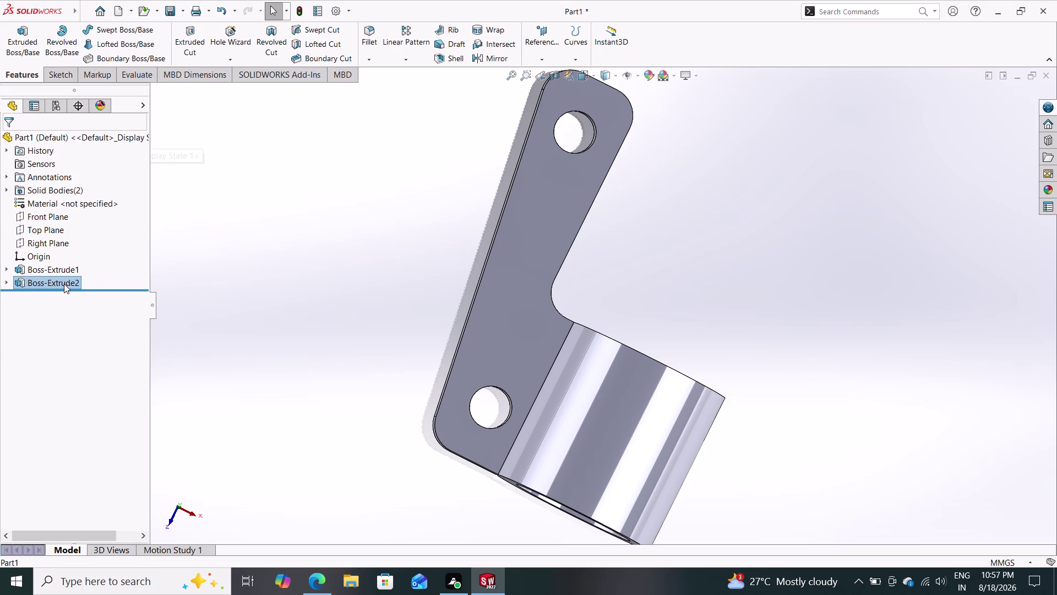
click(37, 313)
click(30, 282)
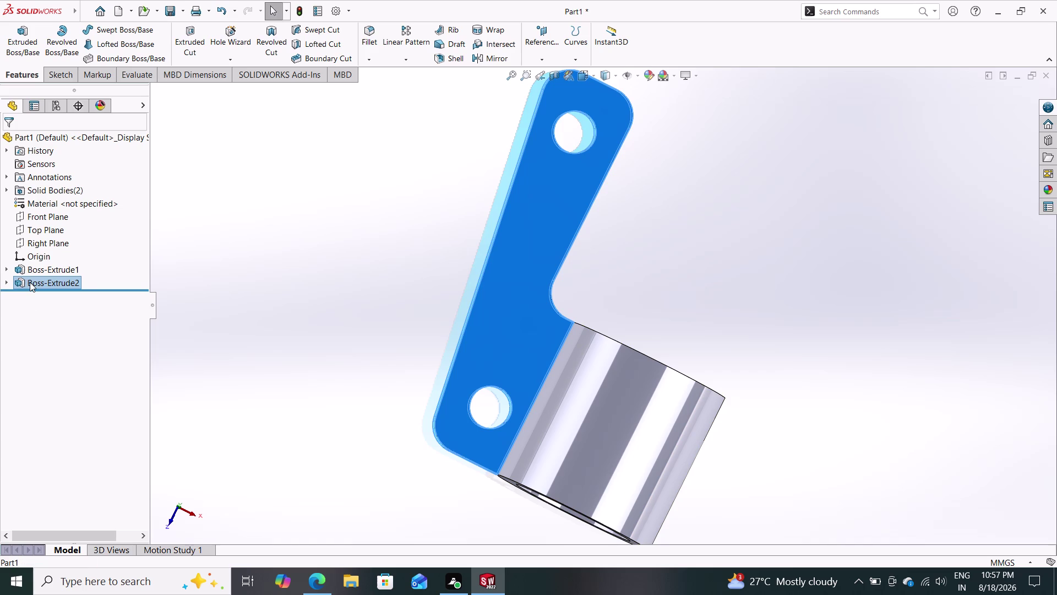
click(20, 288)
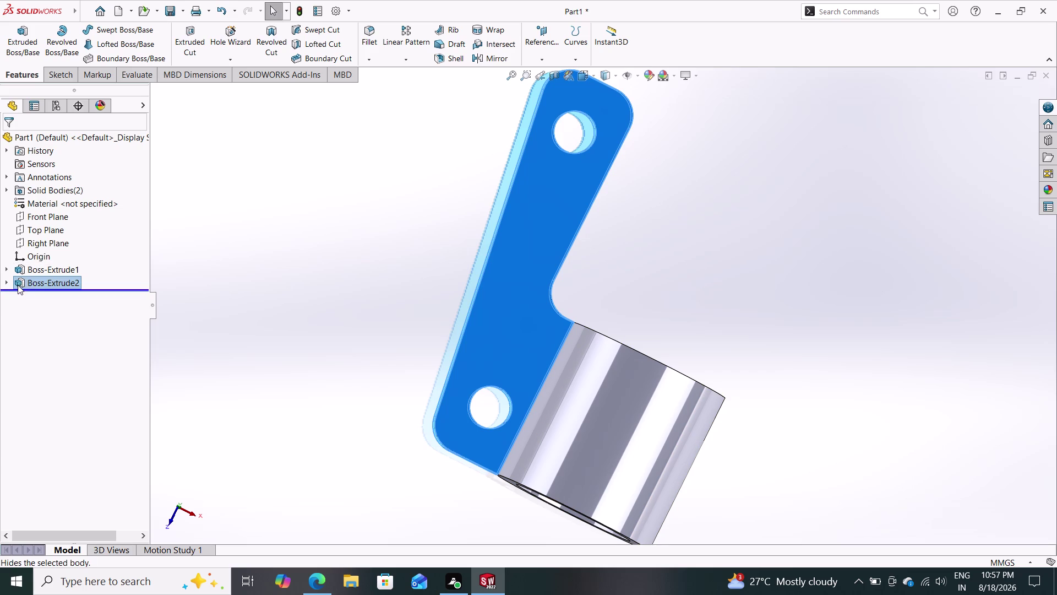
key(Escape)
key(Escape)
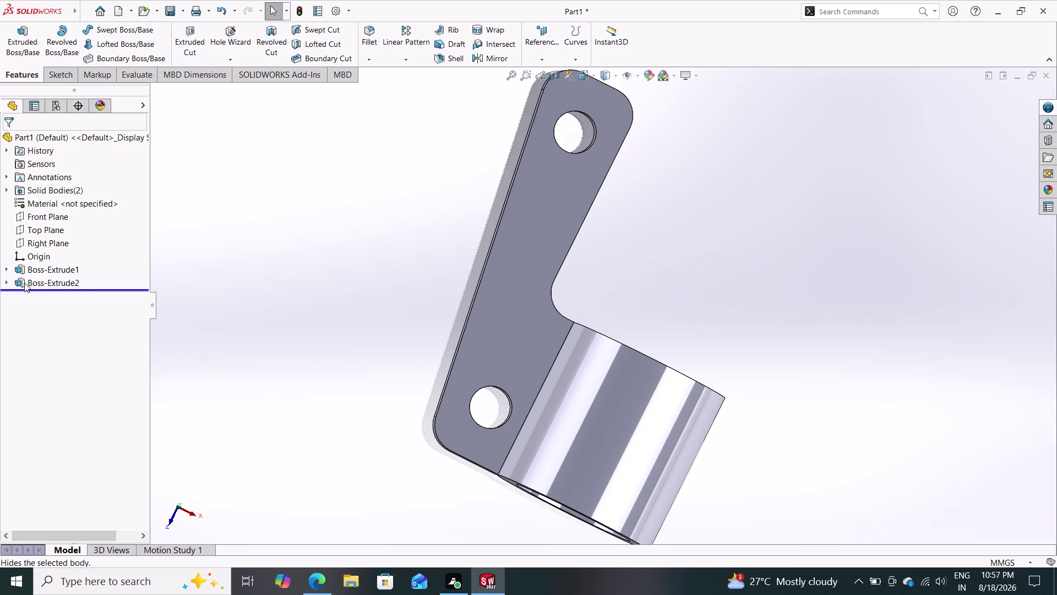
click(24, 283)
click(36, 255)
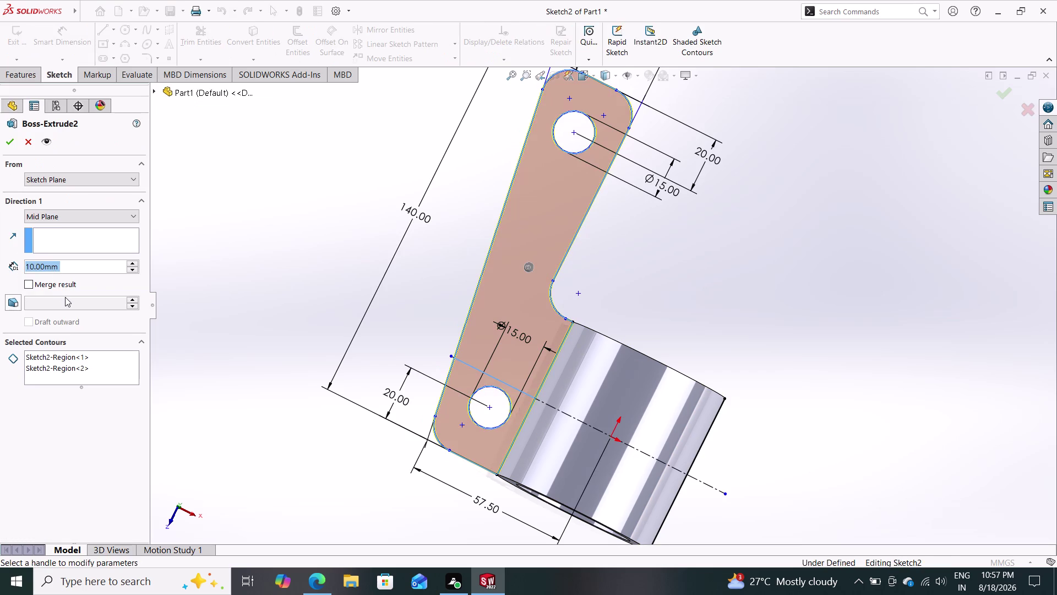
Turn on Merge result for Boss-Extrude2 and apply the edit.
click(32, 286)
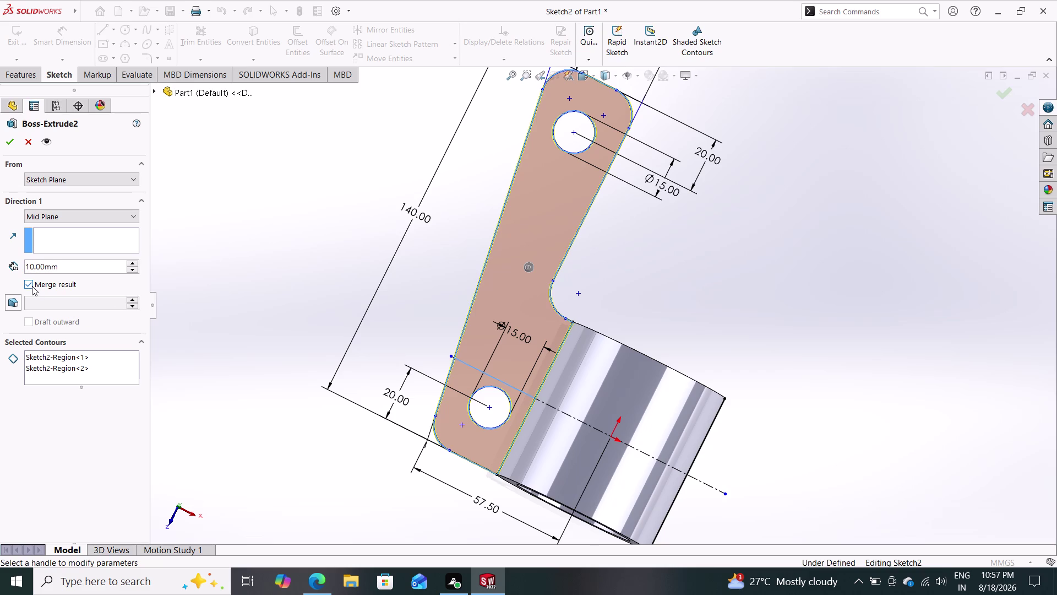
click(8, 137)
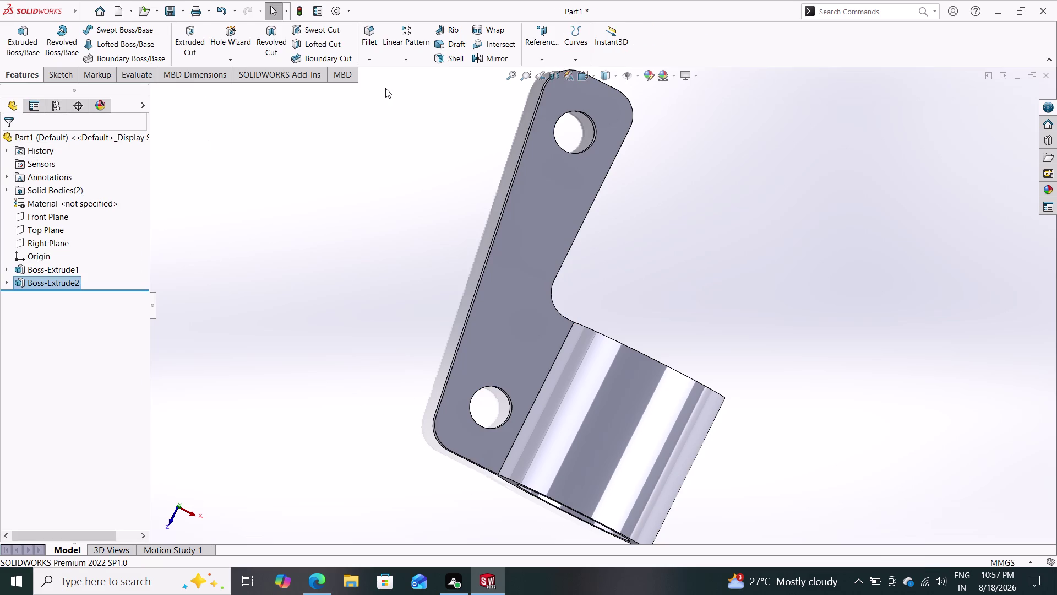
click(487, 59)
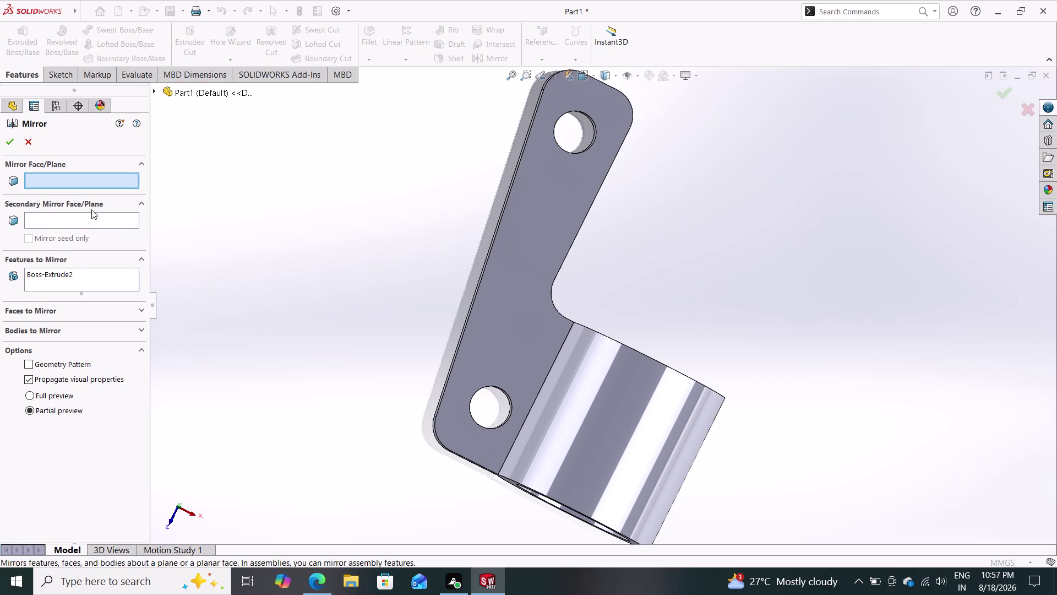
click(155, 88)
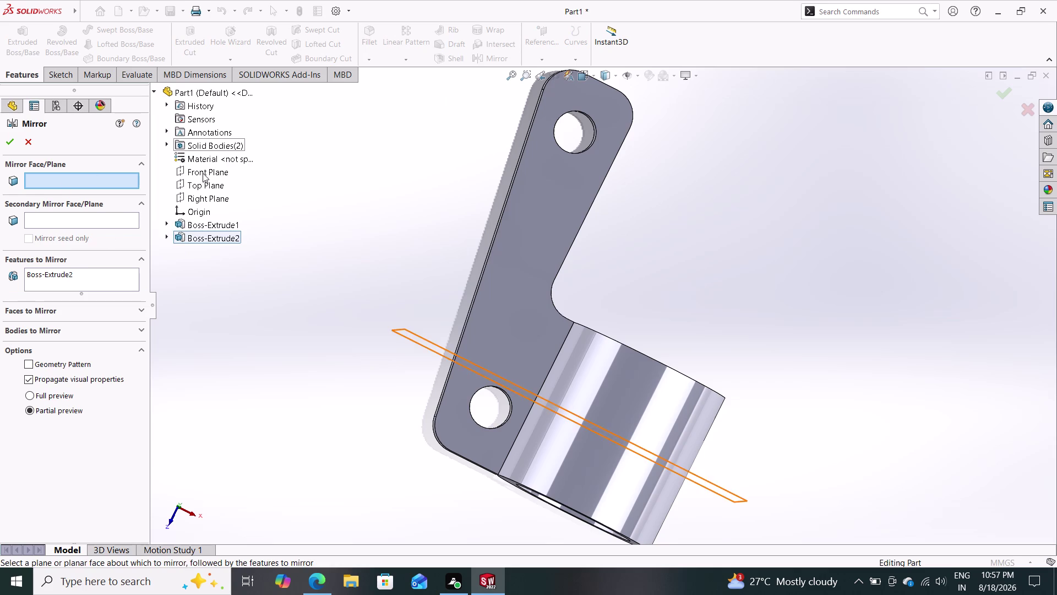
click(203, 199)
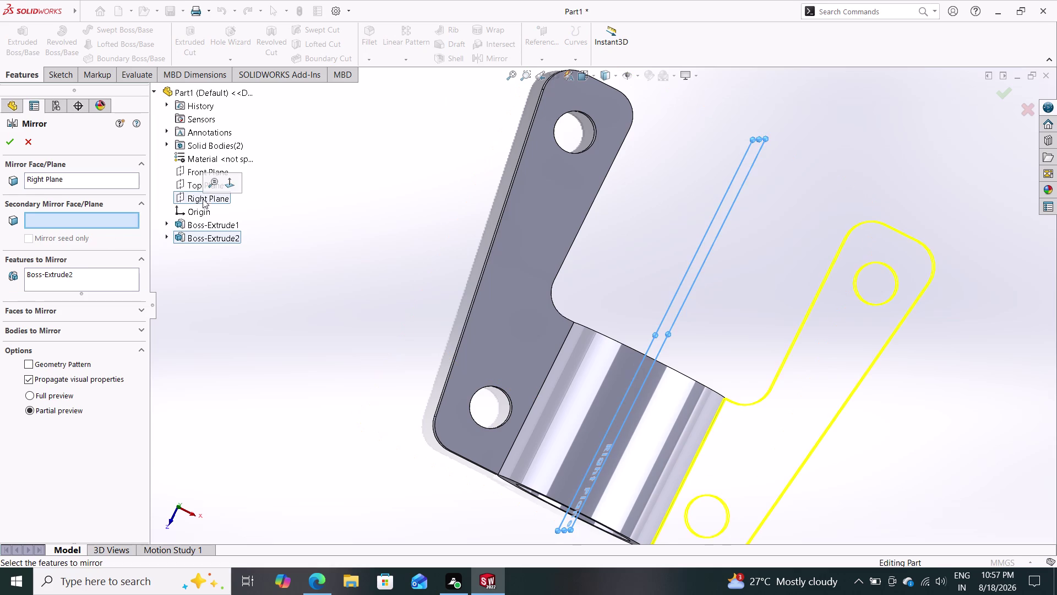
click(13, 144)
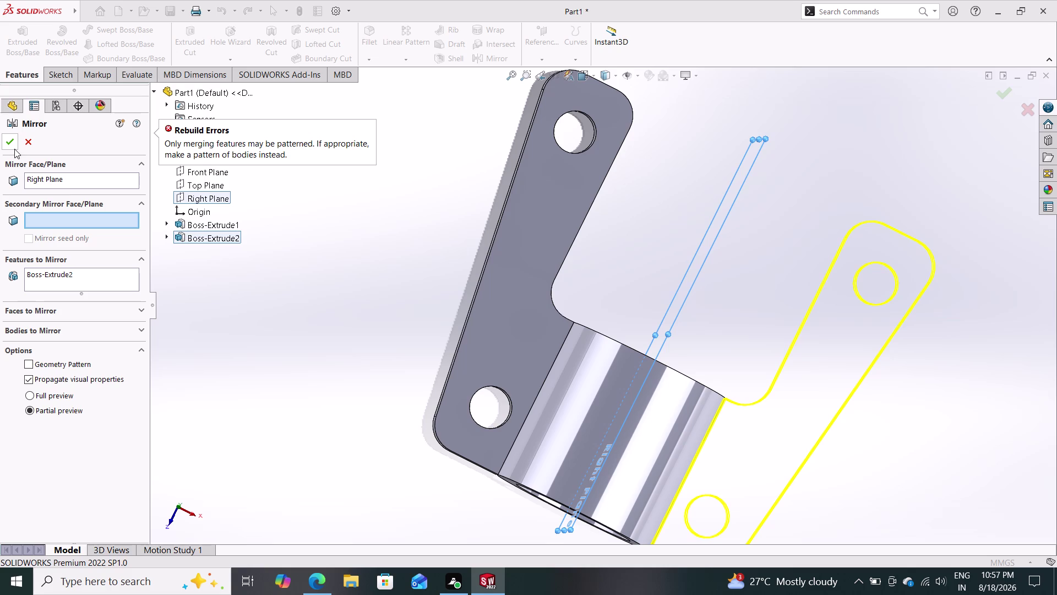
click(15, 149)
click(14, 148)
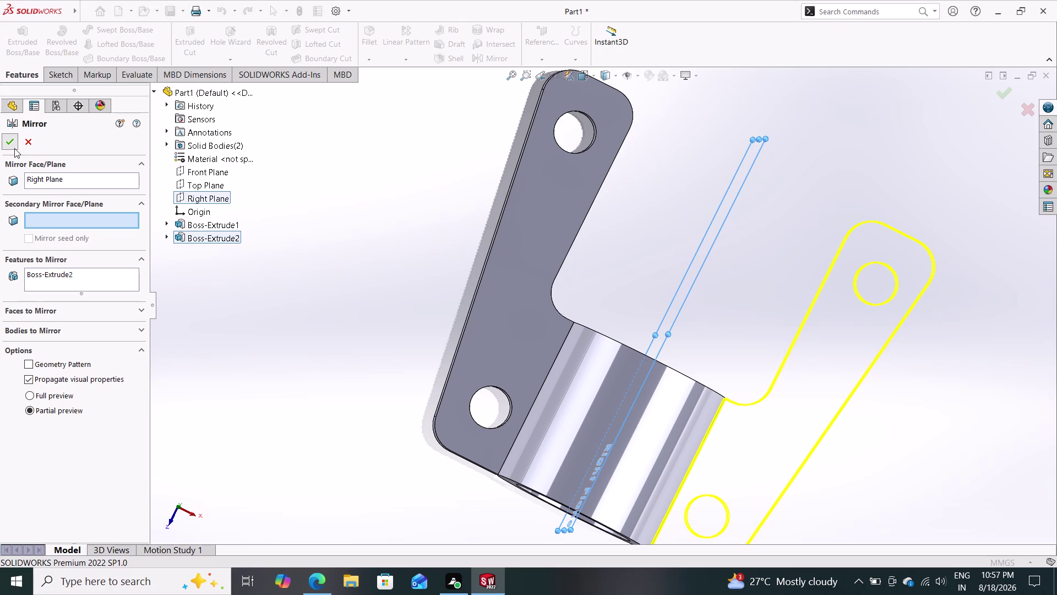
click(14, 148)
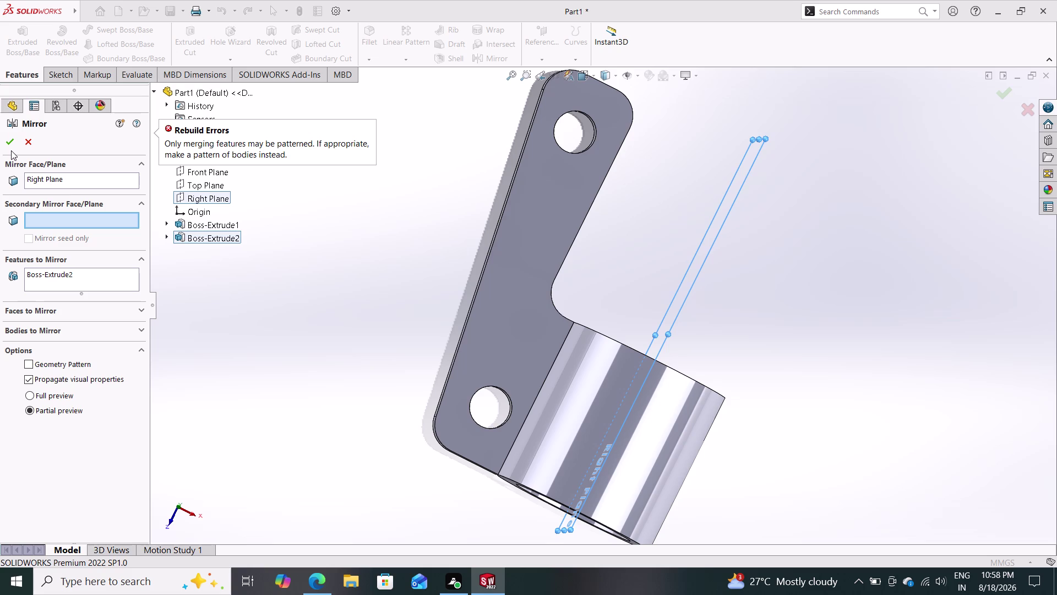
click(11, 149)
key(Escape)
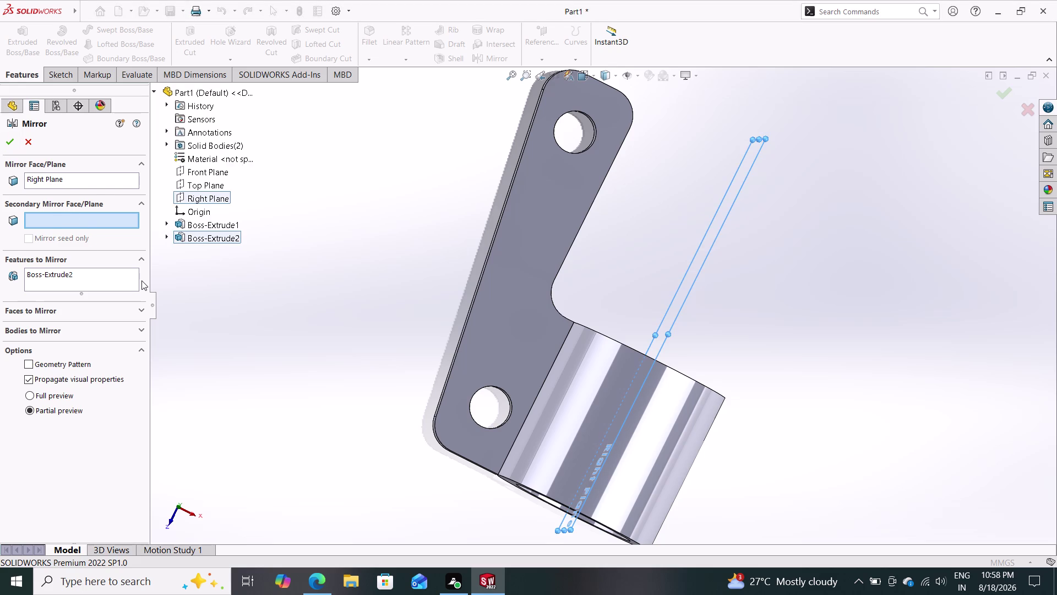
key(Escape)
middle_drag(236, 293, 282, 323)
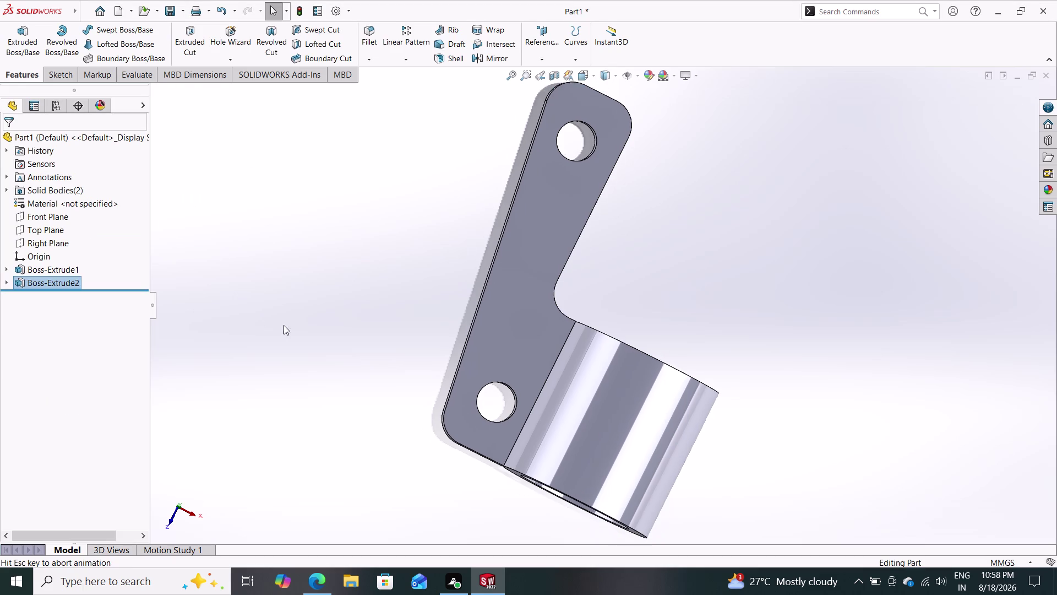
middle_drag(282, 324, 309, 337)
middle_drag(290, 331, 216, 308)
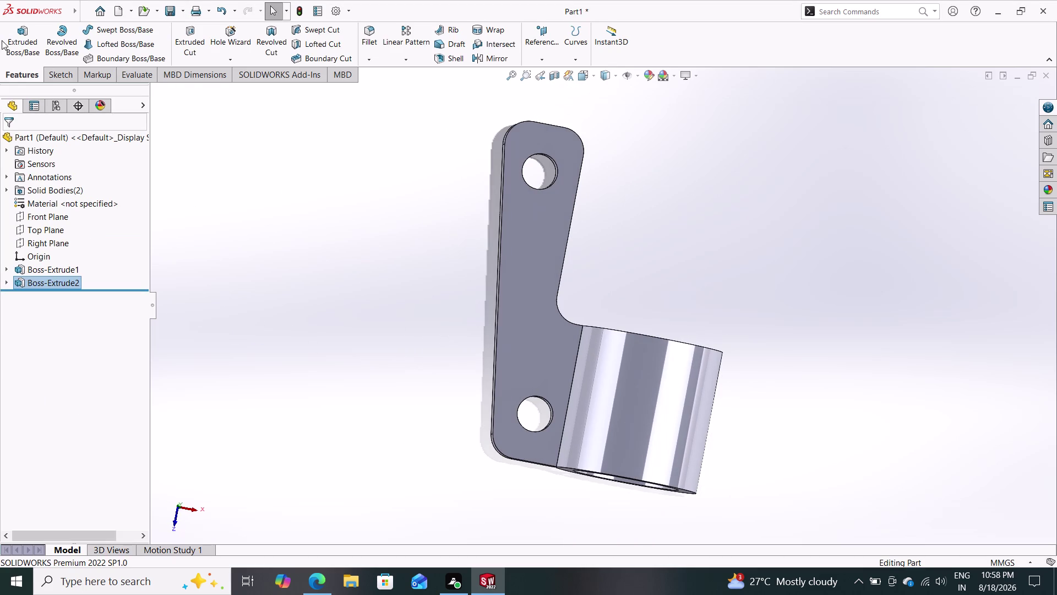
click(65, 75)
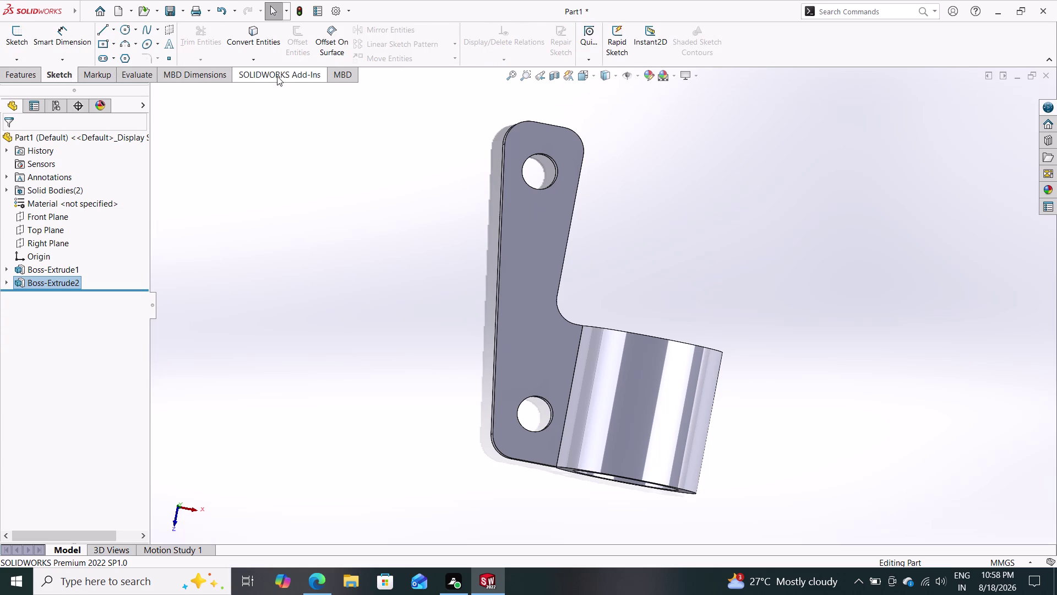
click(21, 77)
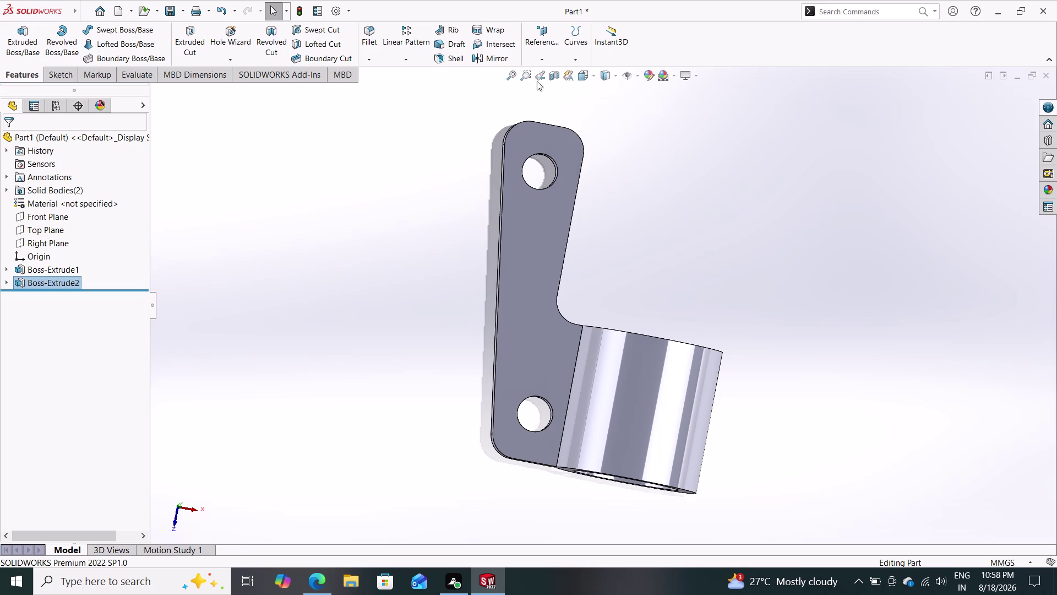
click(539, 56)
click(538, 74)
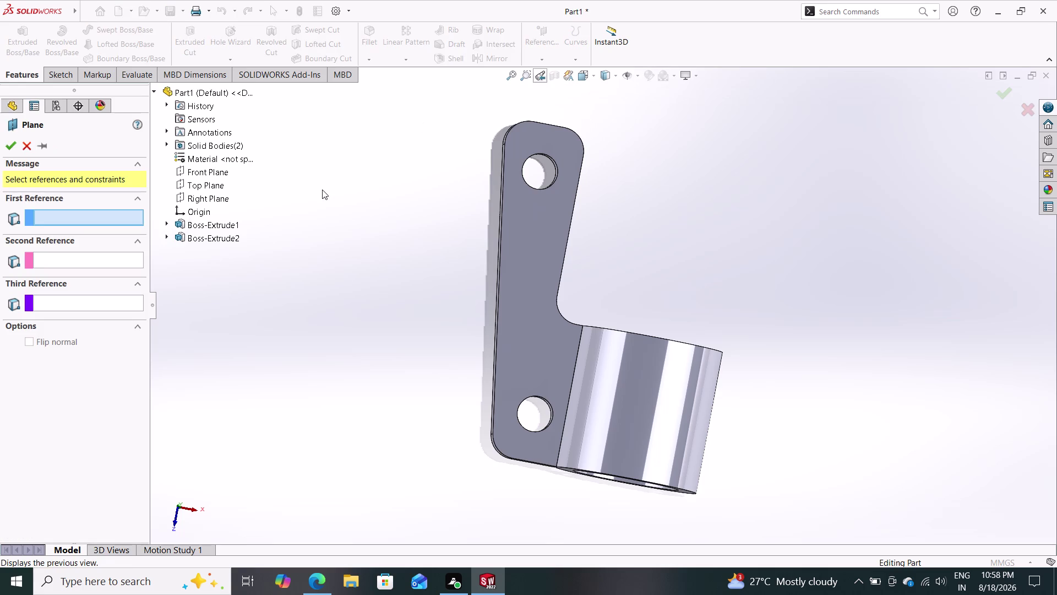
click(215, 193)
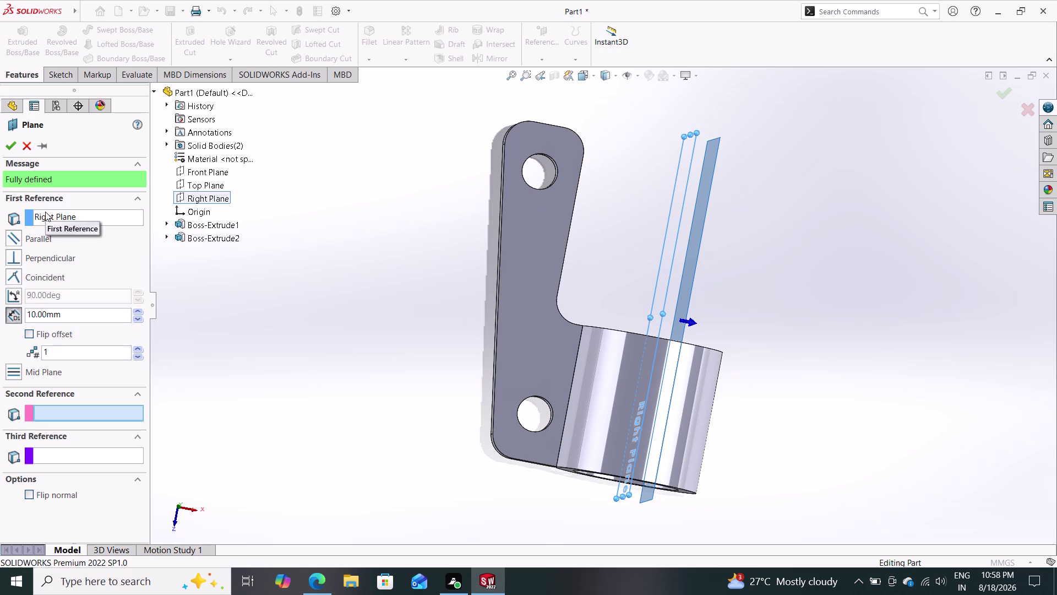
click(14, 150)
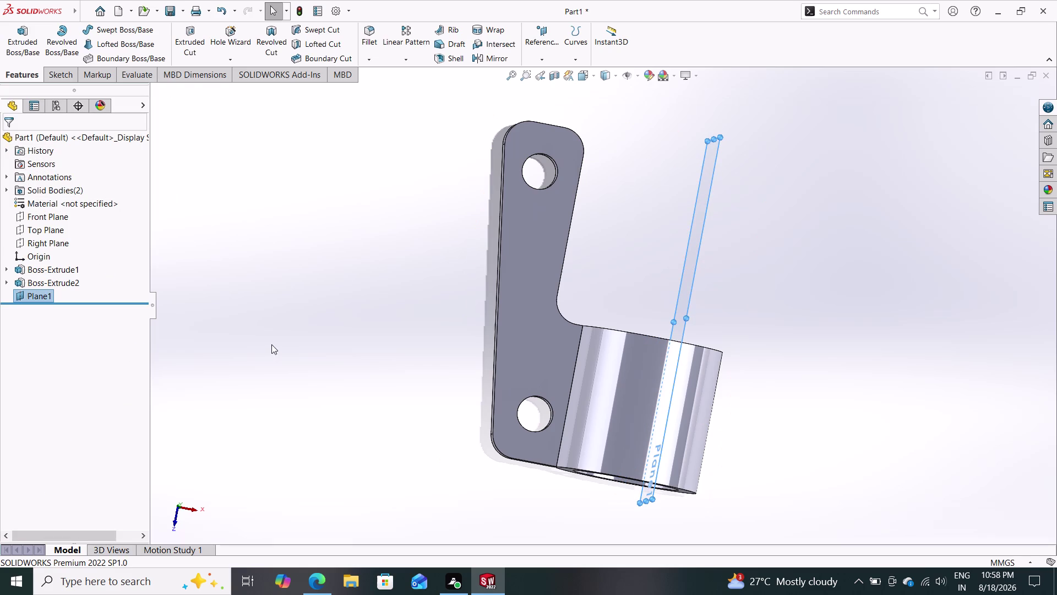
middle_drag(267, 343, 231, 540)
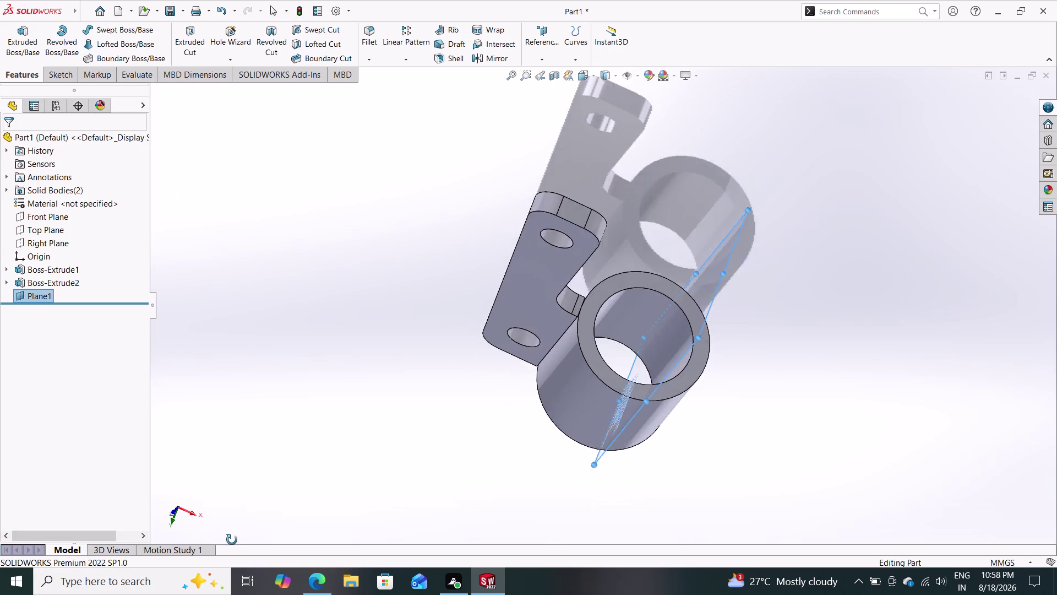
middle_drag(232, 539, 241, 446)
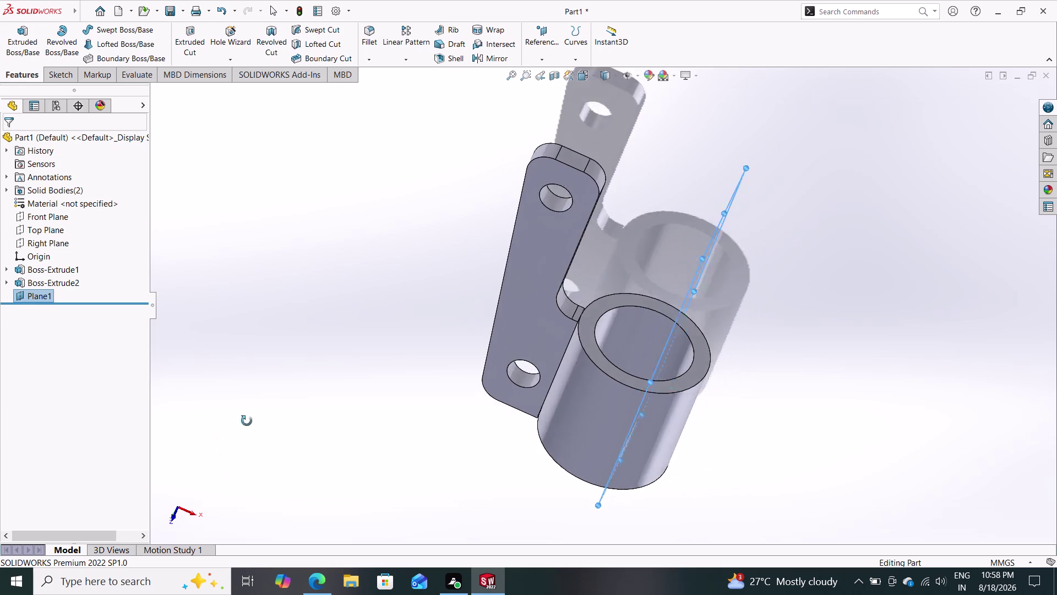
middle_drag(242, 447, 252, 406)
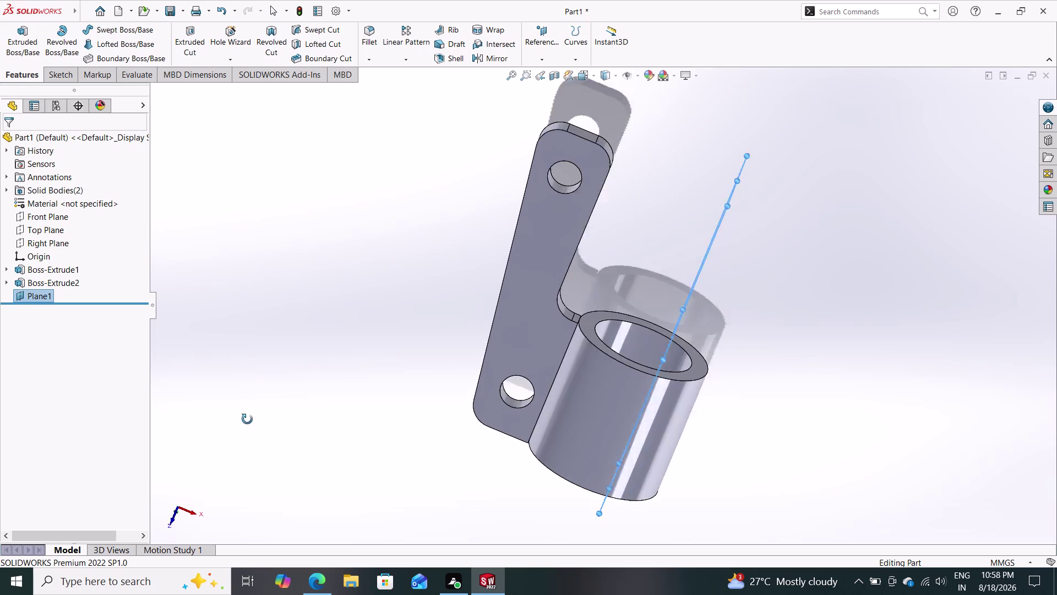
middle_drag(253, 407, 212, 544)
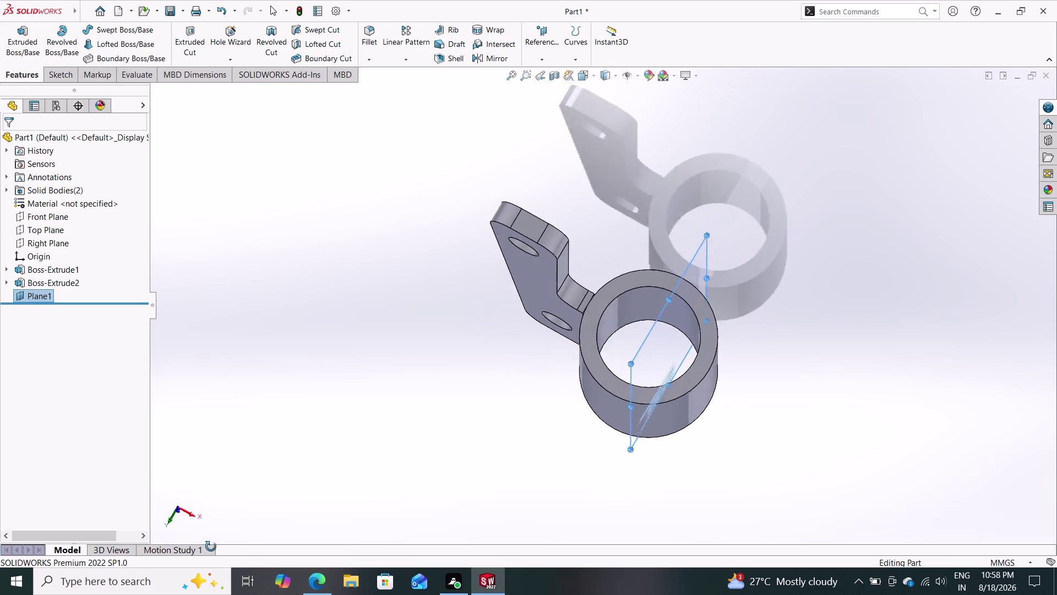
middle_drag(212, 544, 292, 398)
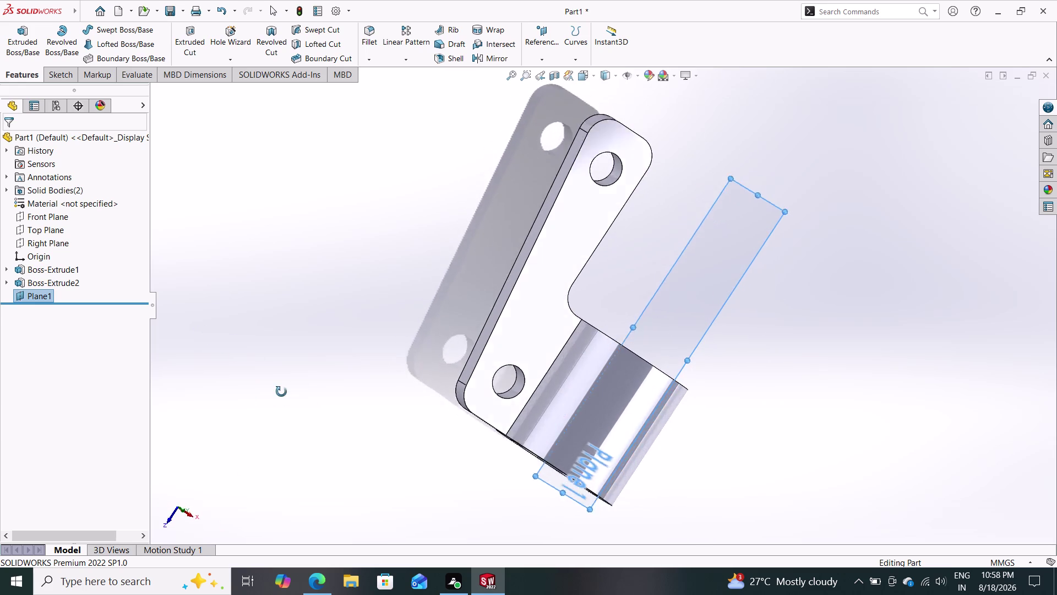
middle_drag(292, 398, 276, 318)
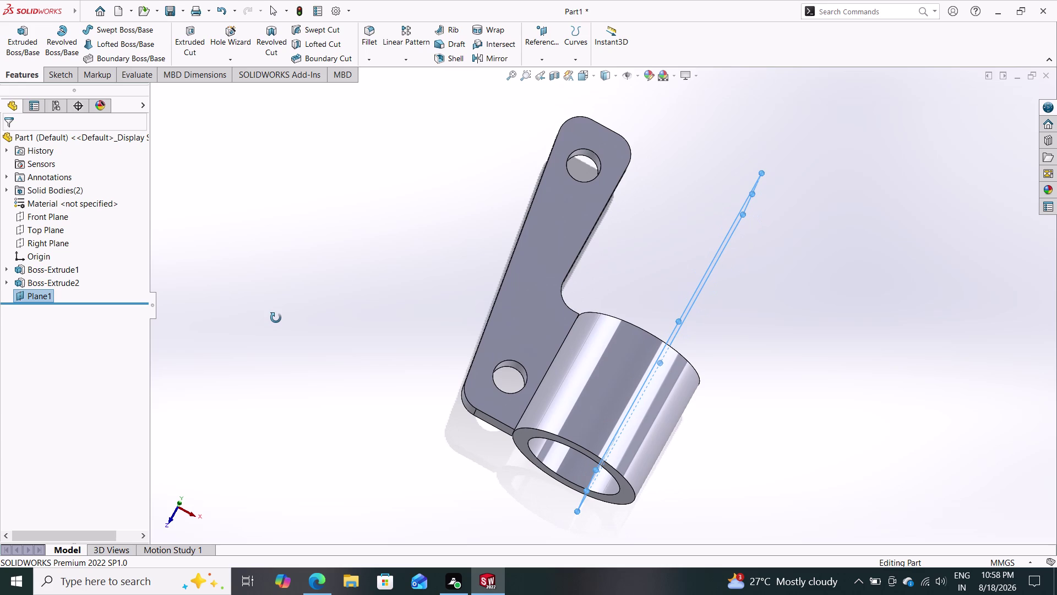
middle_drag(276, 317, 275, 318)
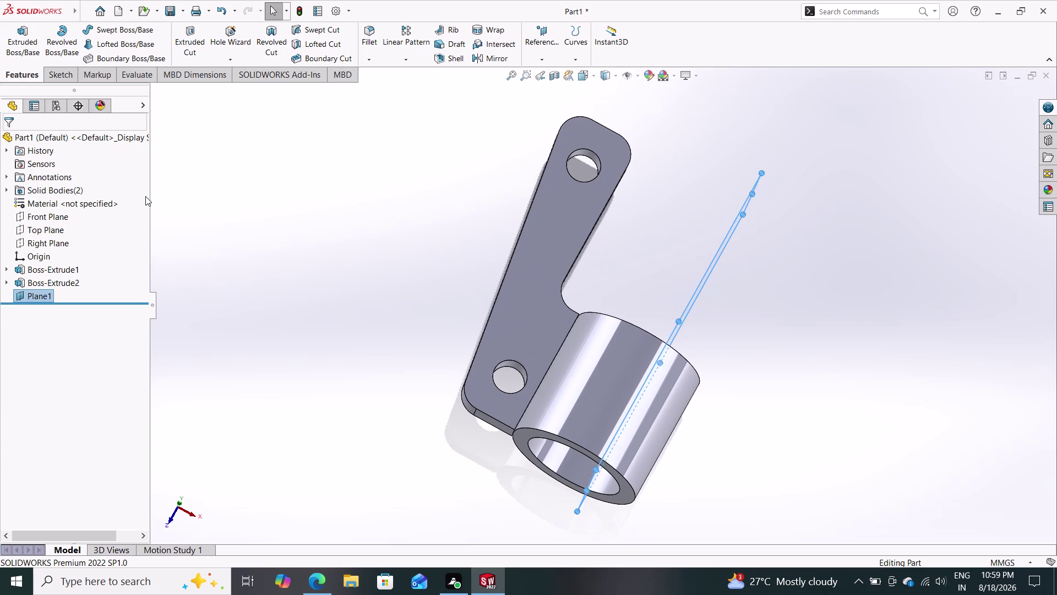
key(ctrl+z)
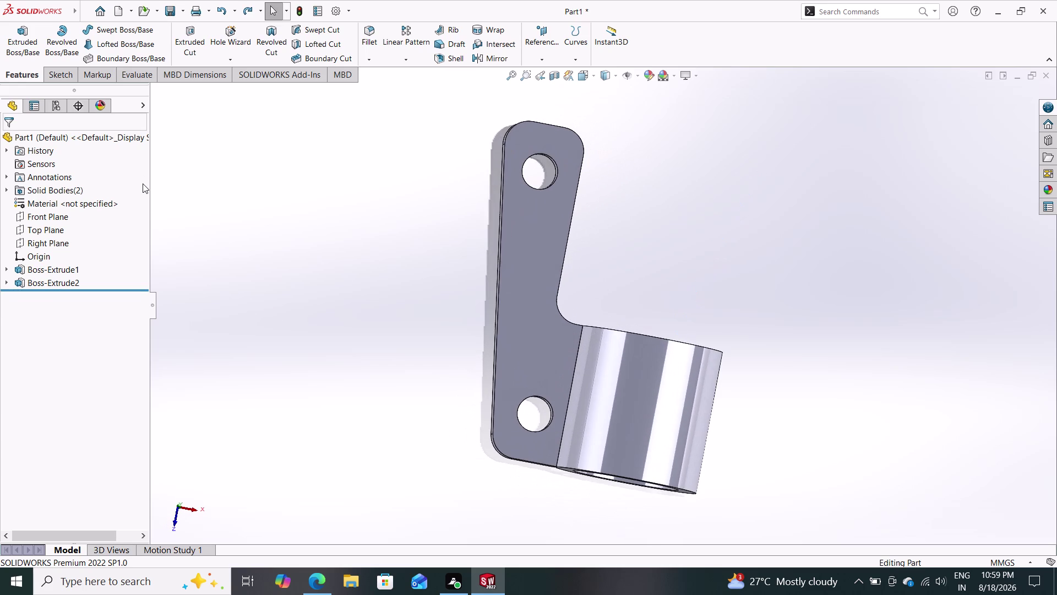
click(623, 389)
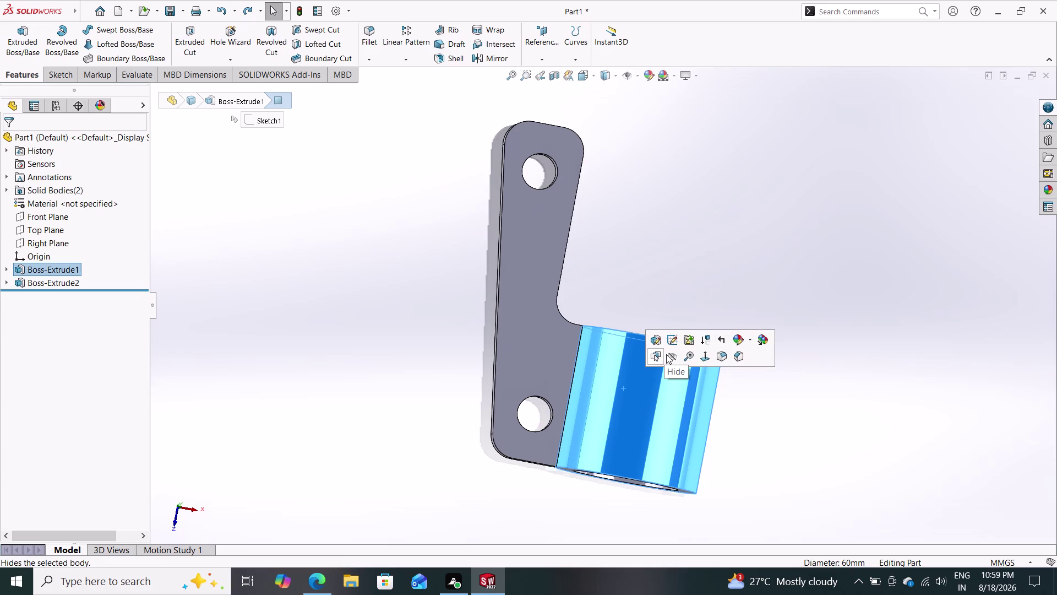
key(Escape)
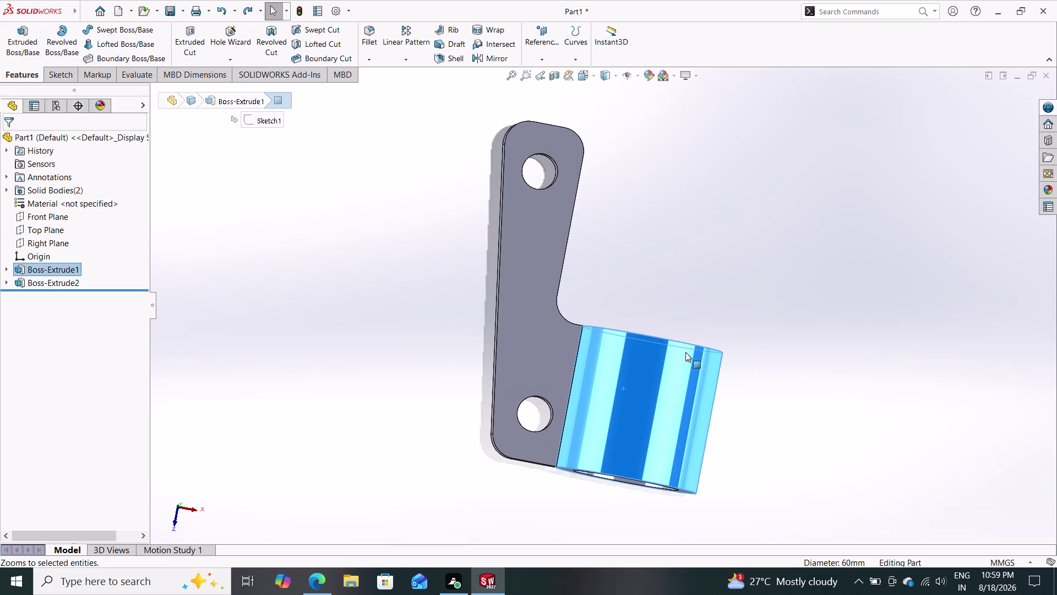
key(Escape)
key(Escape)
key(Escape)
click(486, 379)
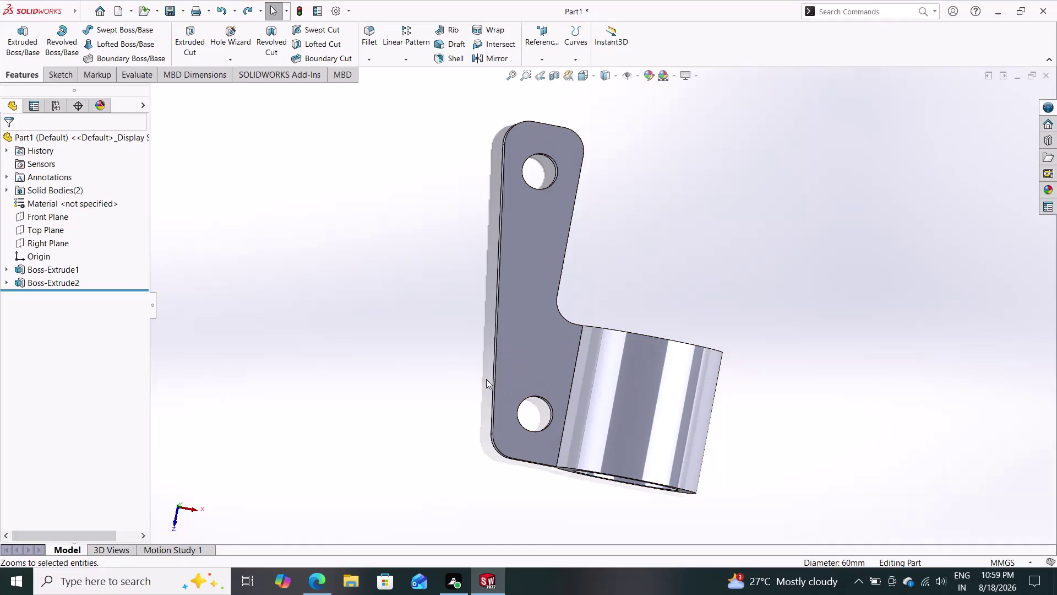
click(535, 393)
key(Escape)
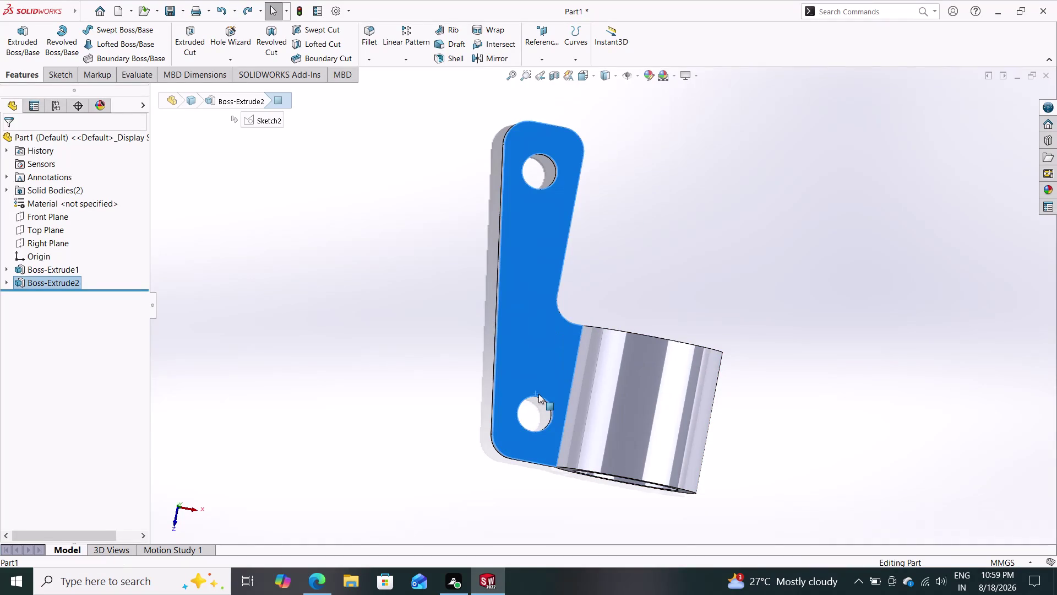
key(Escape)
click(614, 406)
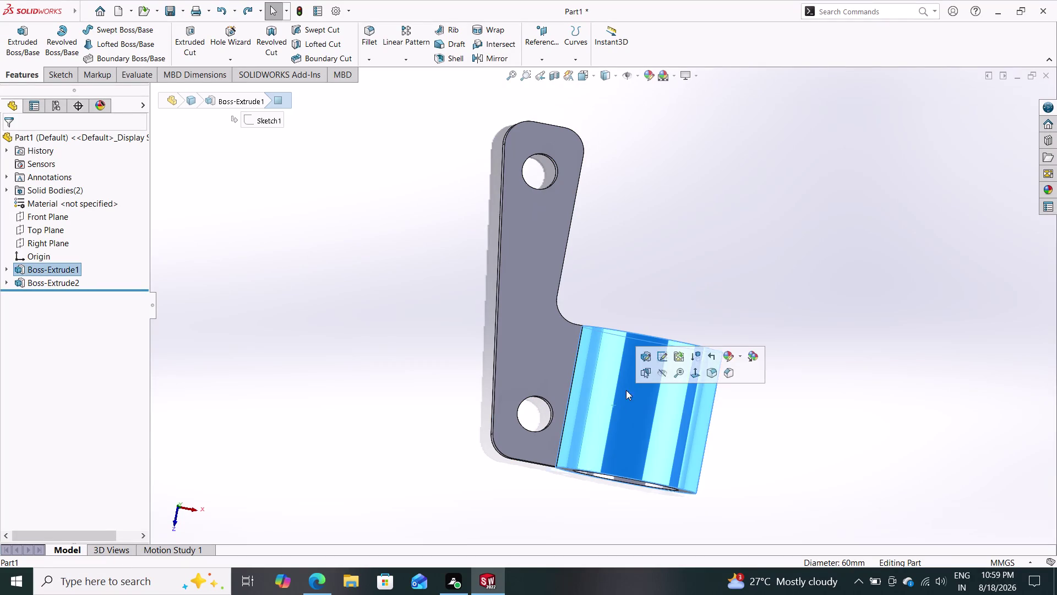
key(grave)
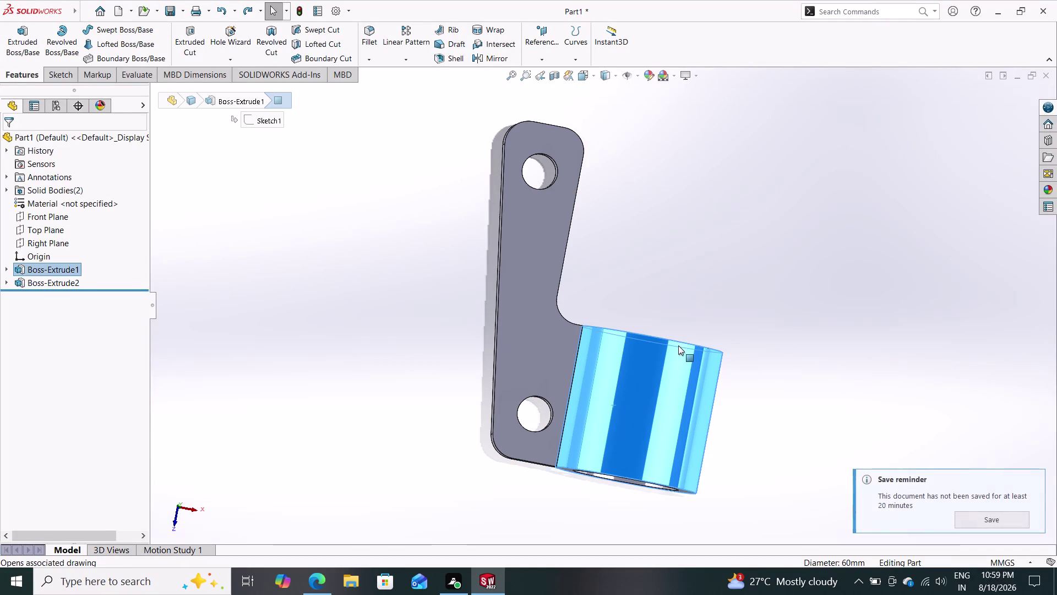
key(grave)
key(Escape)
key(Escape)
key(Escape)
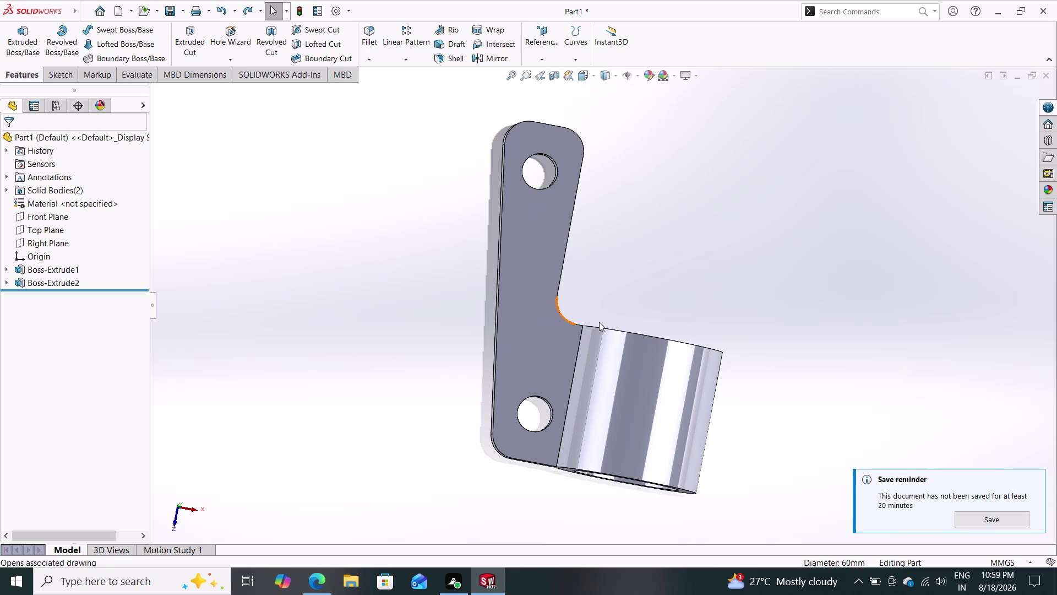
drag(655, 300, 605, 325)
drag(660, 307, 658, 307)
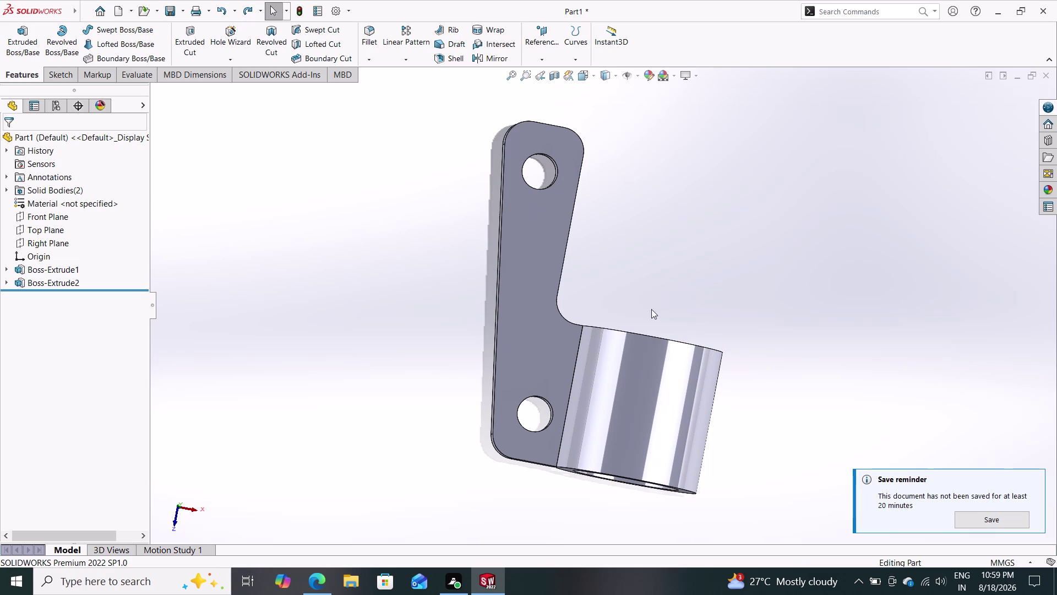
drag(659, 307, 639, 313)
double_click(638, 313)
drag(673, 302, 658, 305)
middle_drag(659, 304, 643, 317)
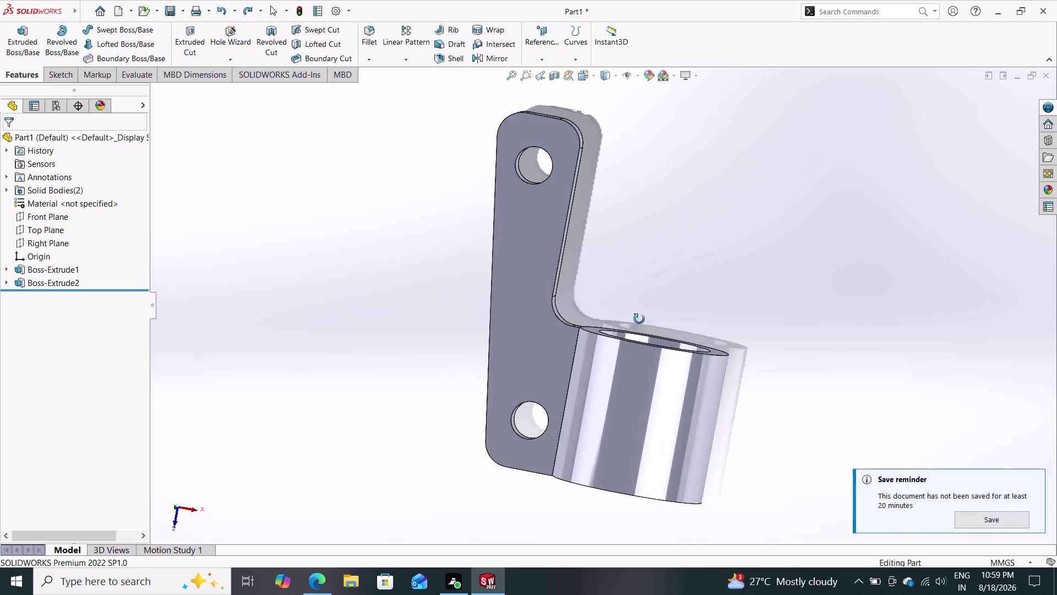
middle_drag(643, 317, 627, 355)
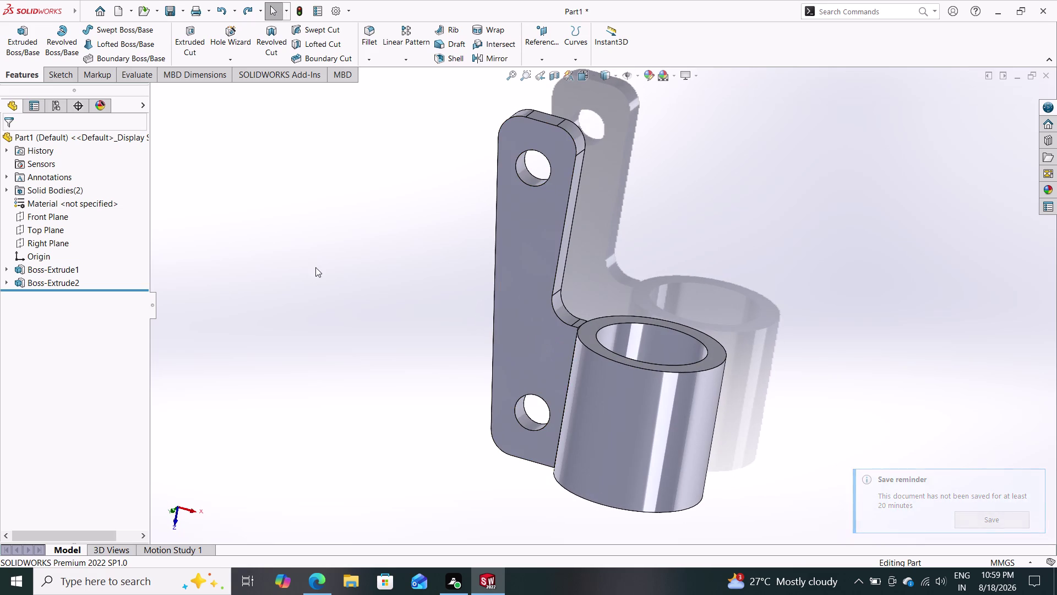
click(43, 245)
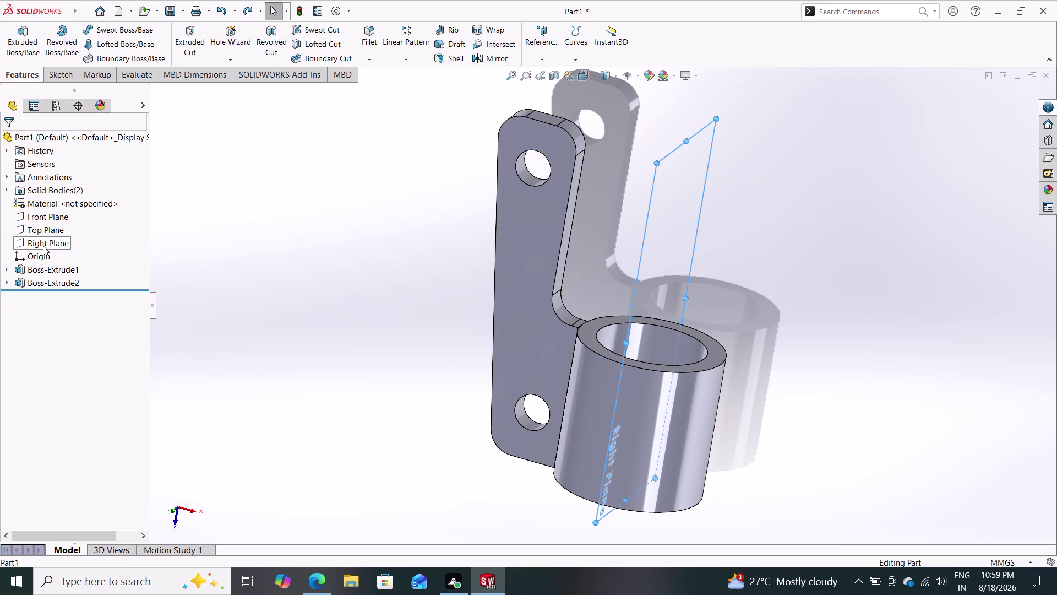
middle_drag(325, 285, 322, 285)
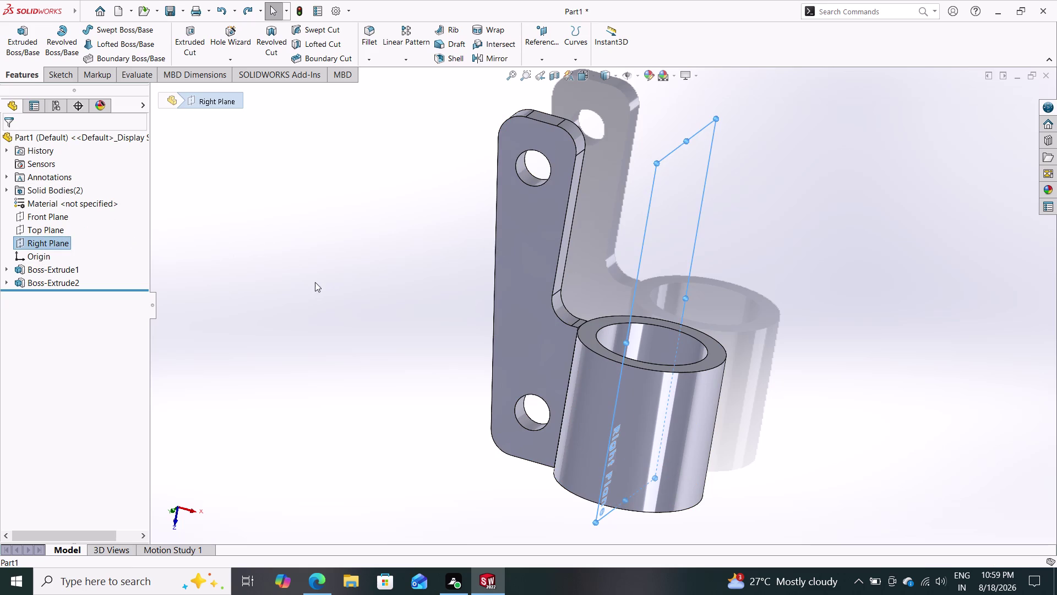
middle_drag(322, 285, 320, 487)
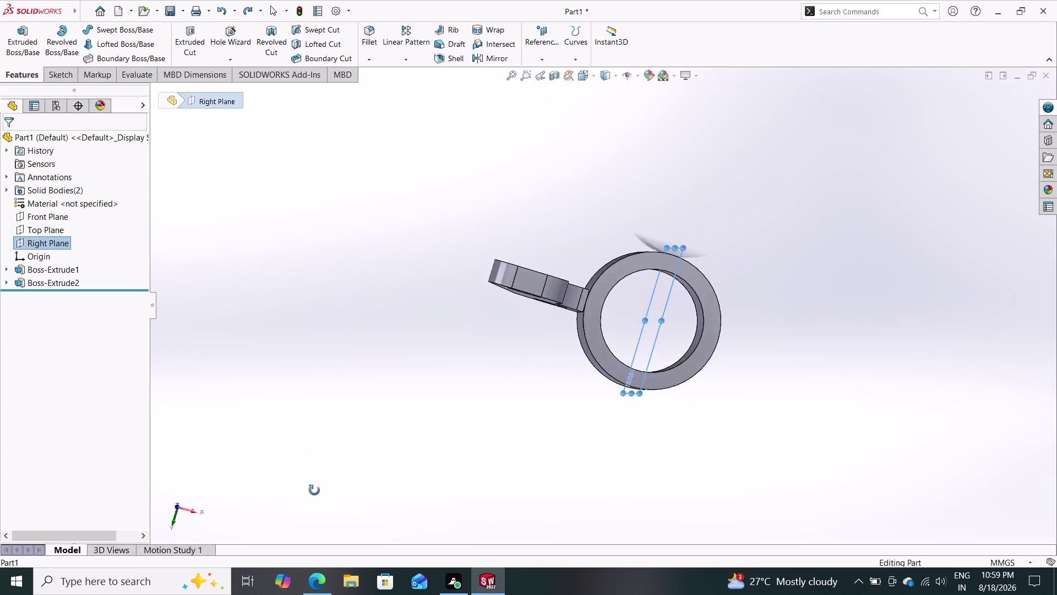
middle_drag(320, 487, 328, 468)
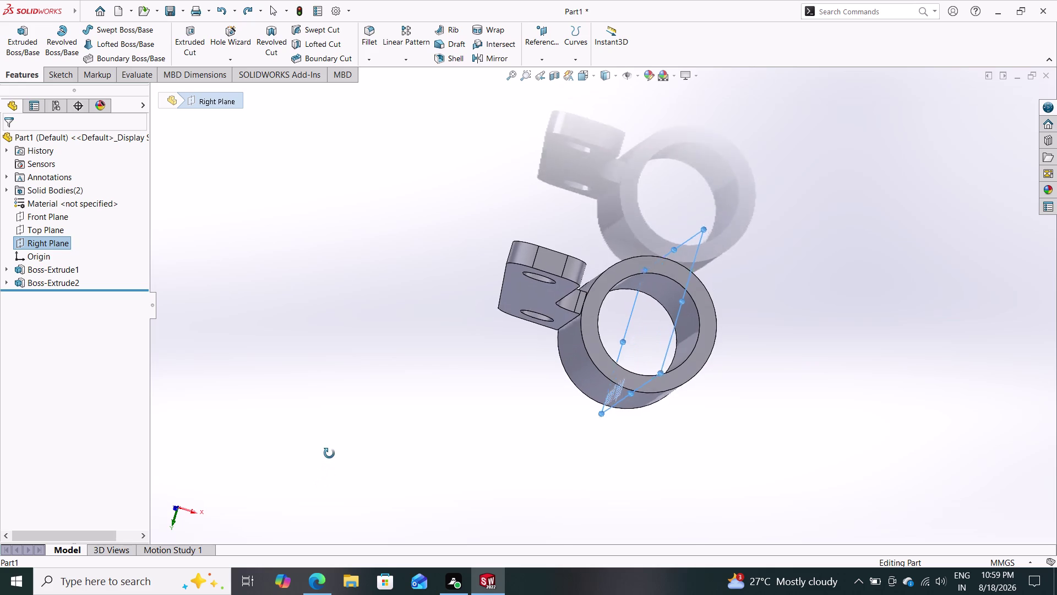
middle_drag(329, 468, 333, 336)
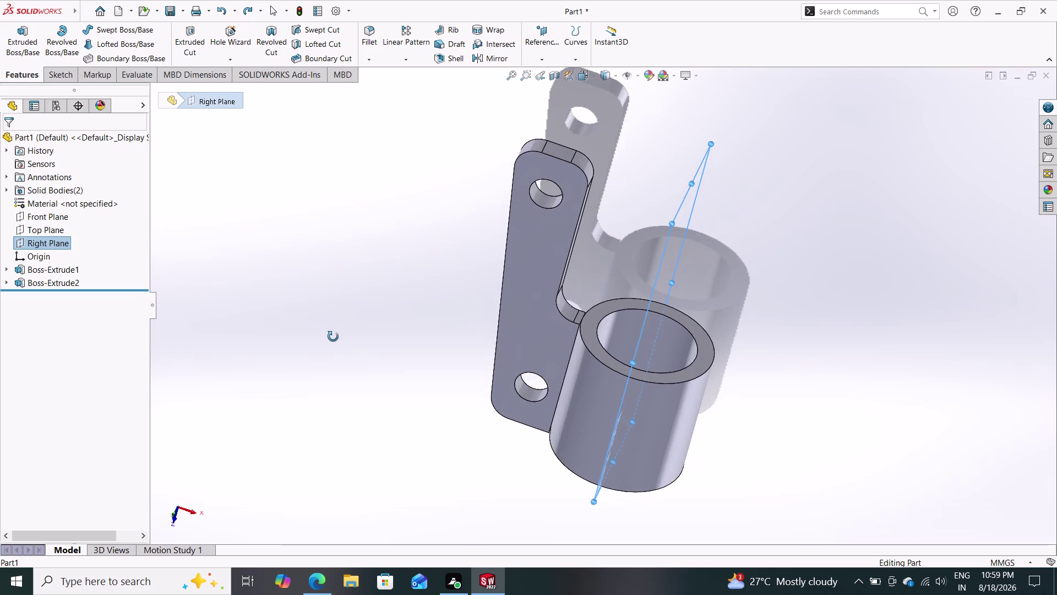
middle_drag(333, 336, 338, 331)
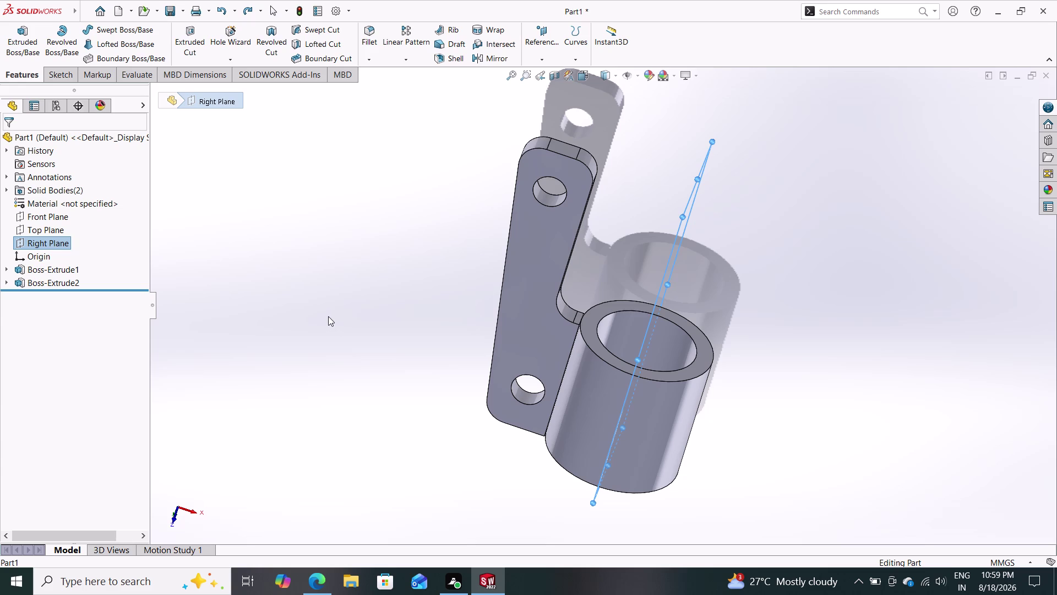
key(ctrl+z)
View the arm sketch normal and box-select the whole profile with its dimensions.
key(ctrl+z)
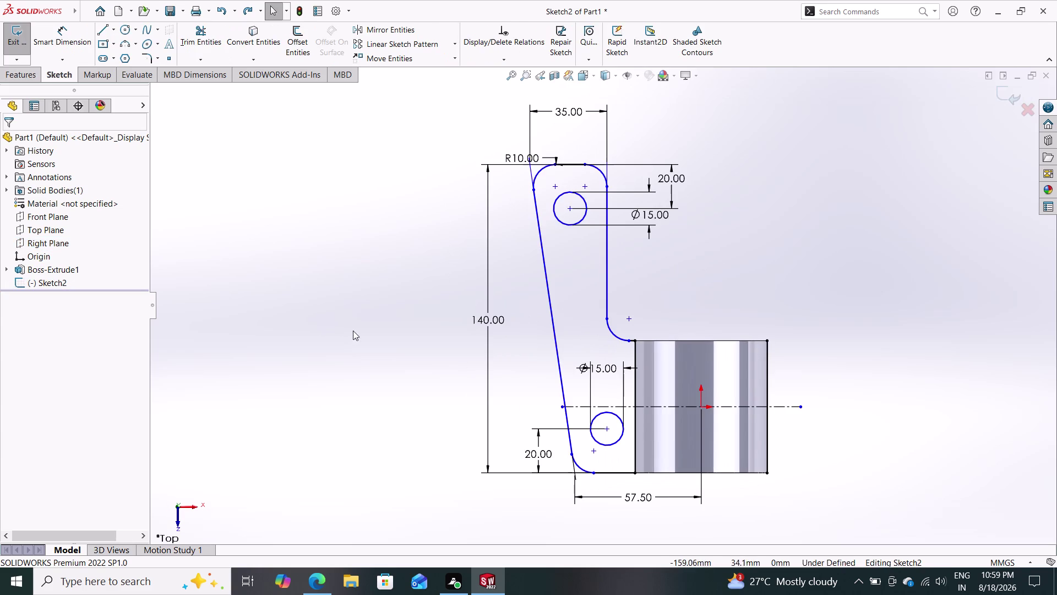
key(Escape)
key(Escape)
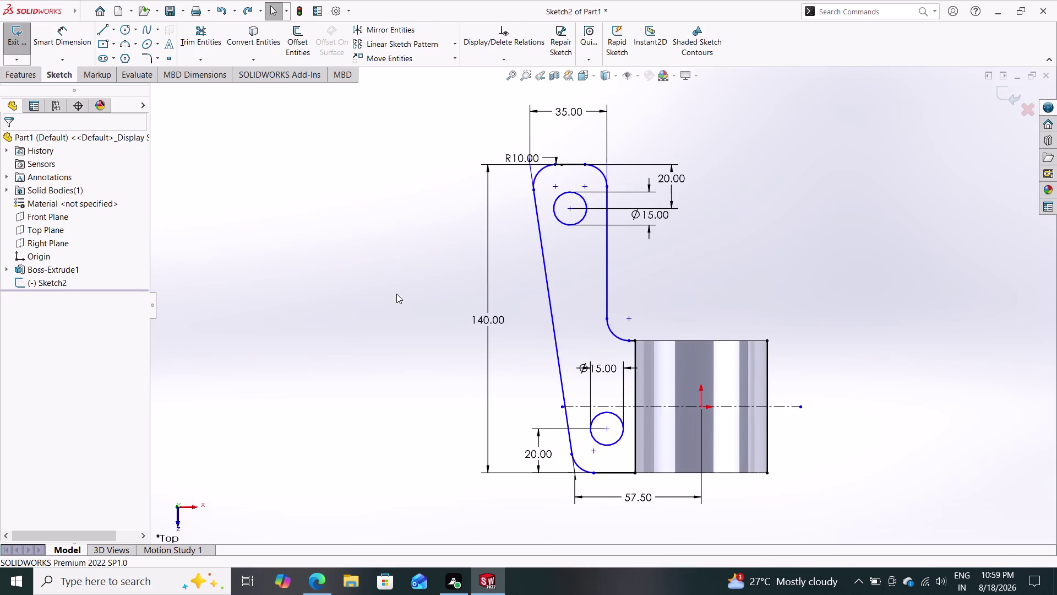
drag(696, 120, 550, 254)
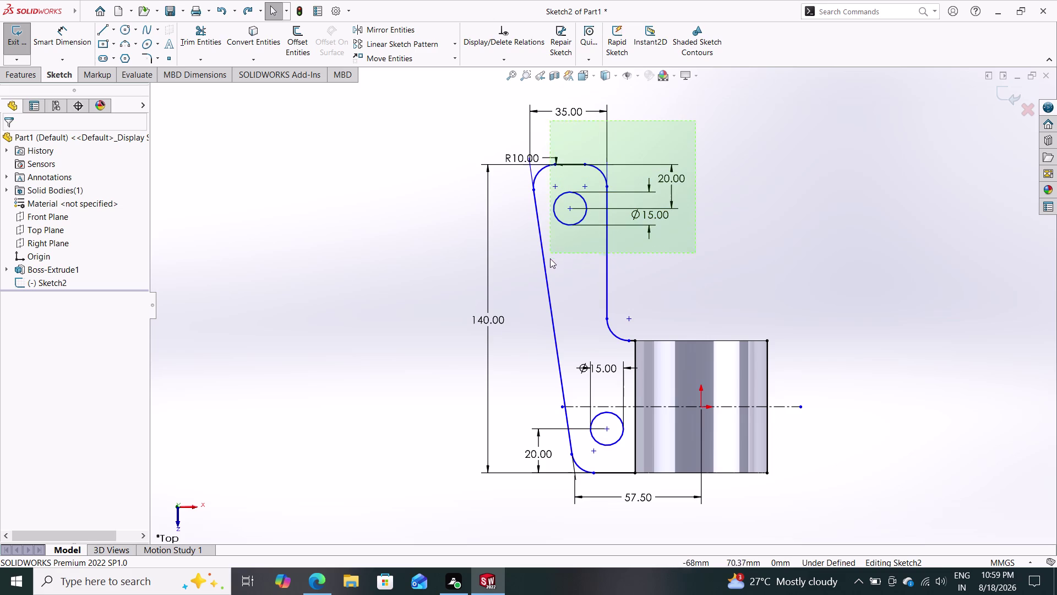
drag(550, 254, 450, 541)
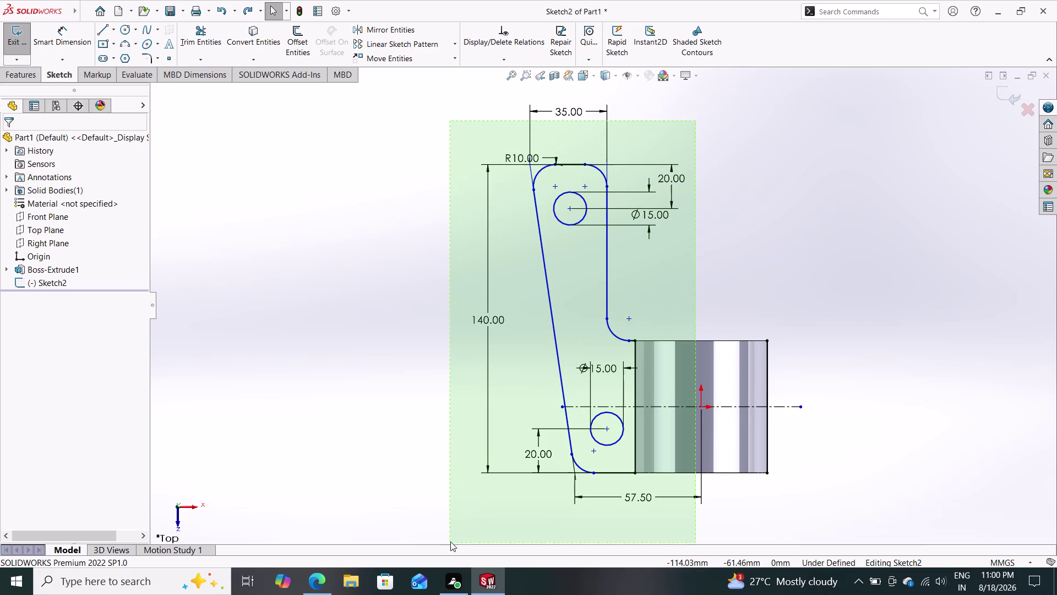
drag(450, 541, 458, 502)
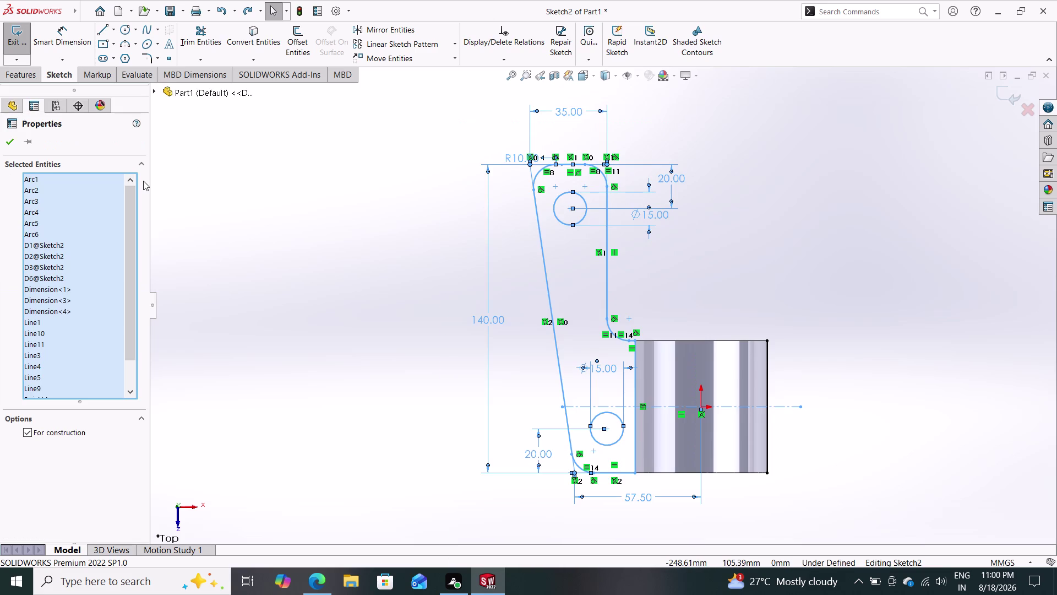
Undo the accidental profile copy and switch to drawing construction lines.
click(381, 27)
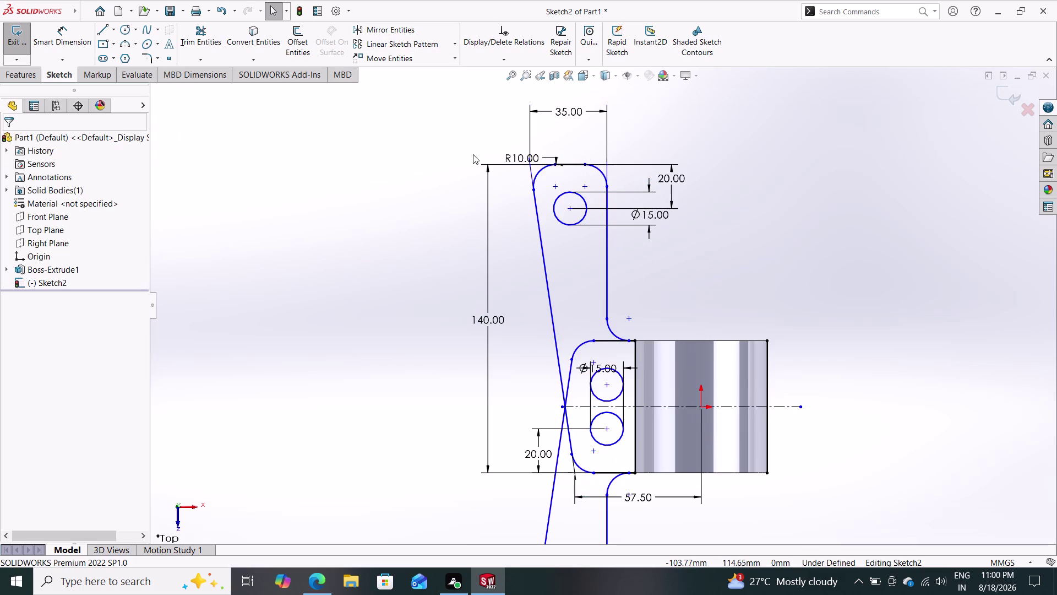
key(Escape)
key(Escape)
key(ctrl+z)
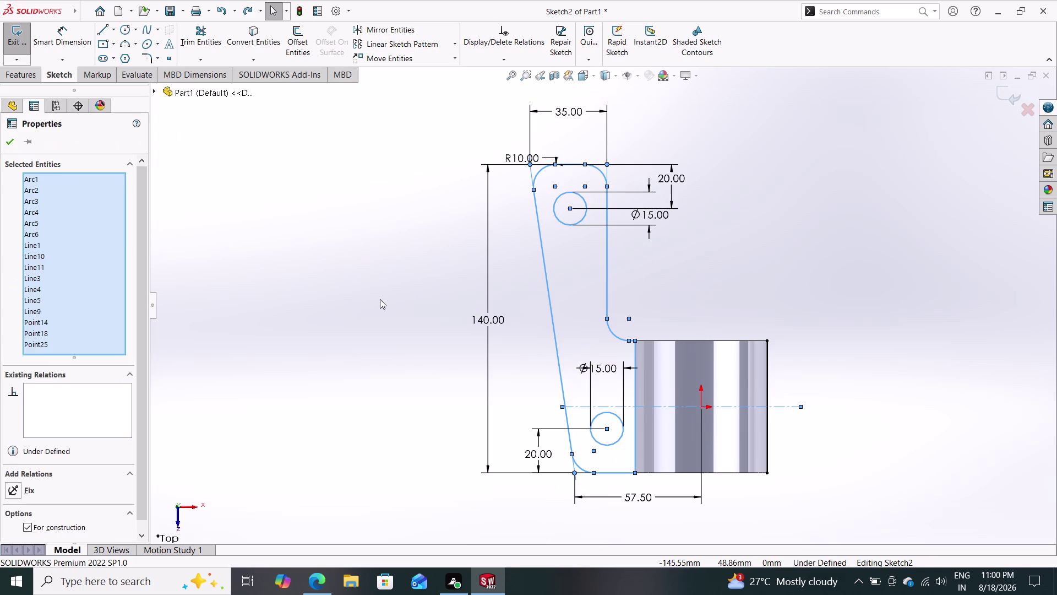
key(Escape)
key(Escape)
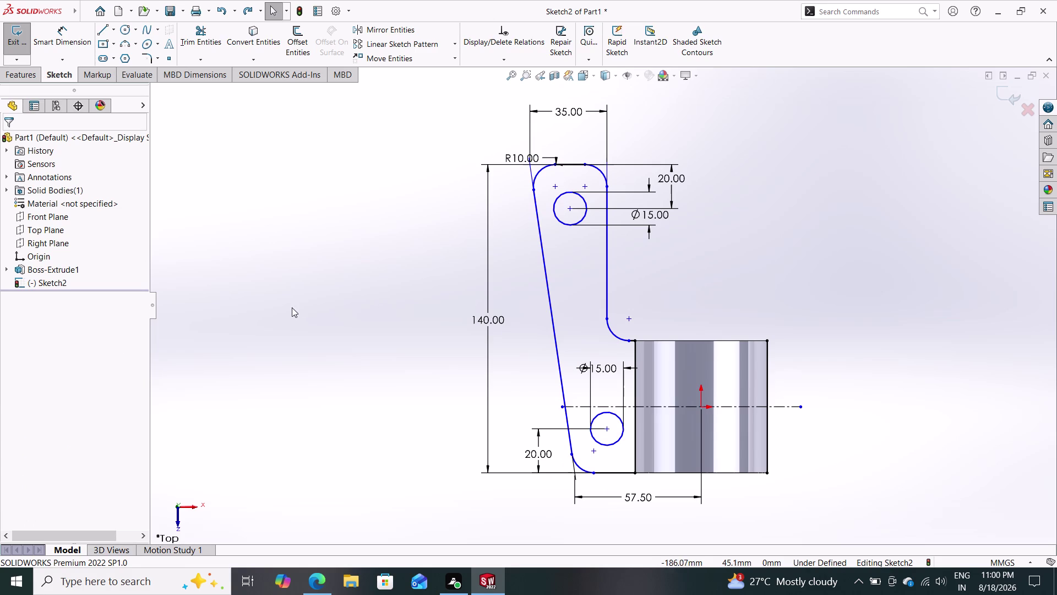
click(116, 29)
click(120, 53)
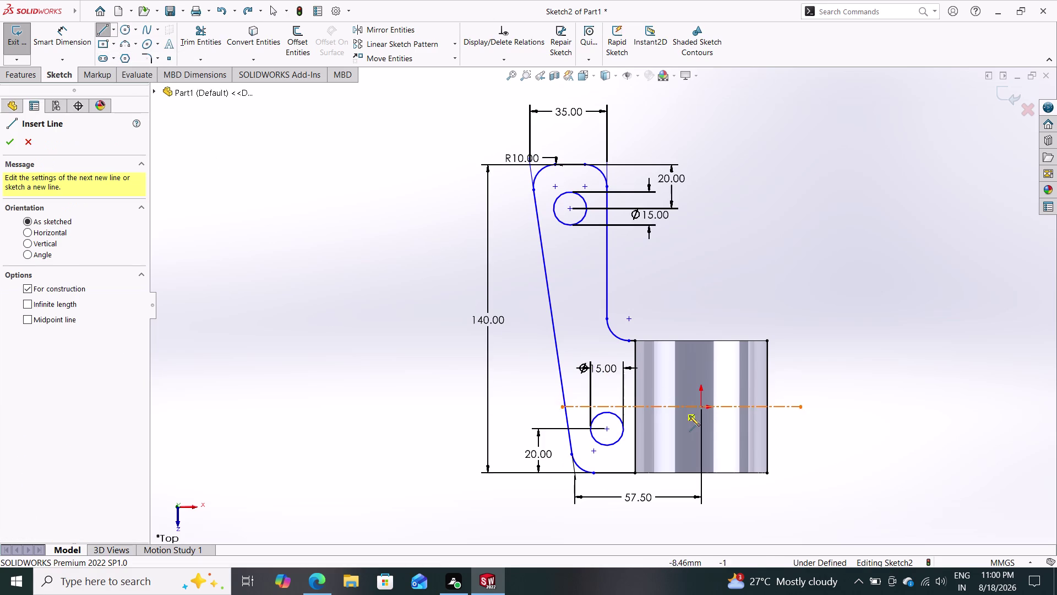
Draw a vertical construction centreline up from the origin and move the 15 mm dimension aside.
click(700, 406)
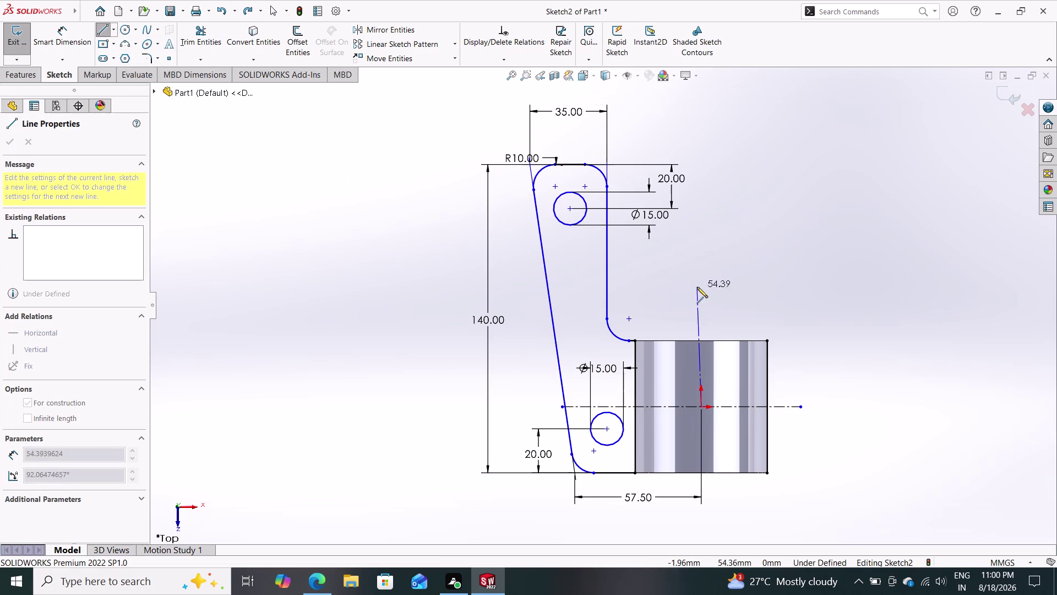
click(700, 148)
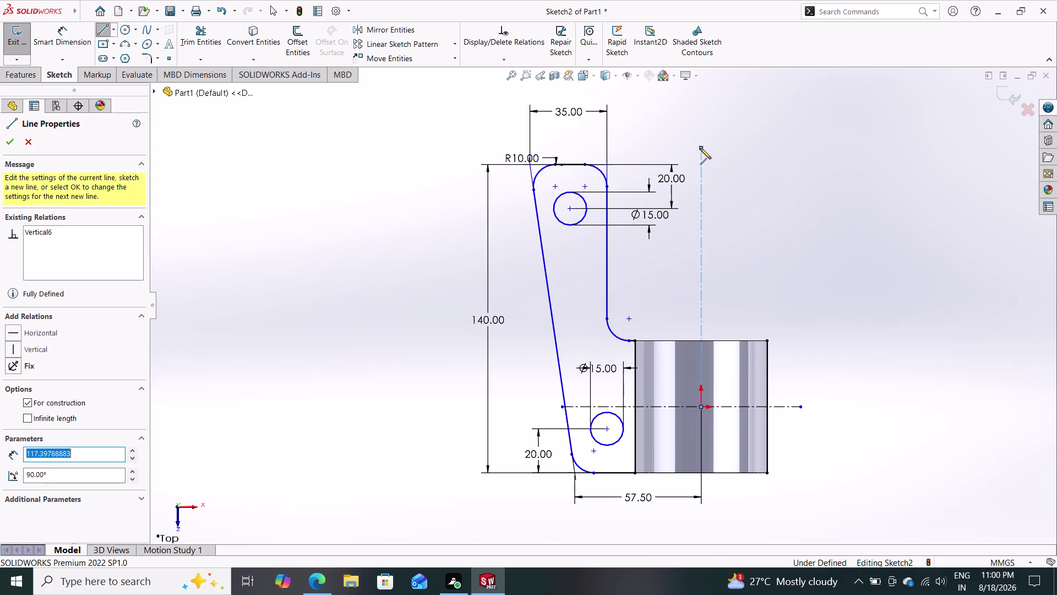
key(Escape)
drag(630, 223, 618, 235)
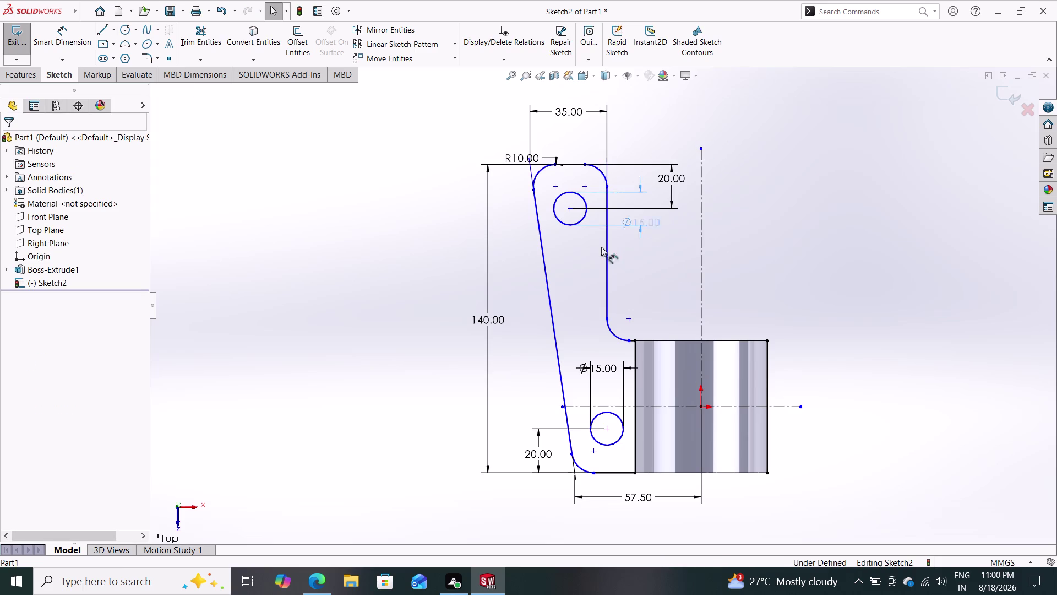
drag(618, 235, 574, 249)
key(Escape)
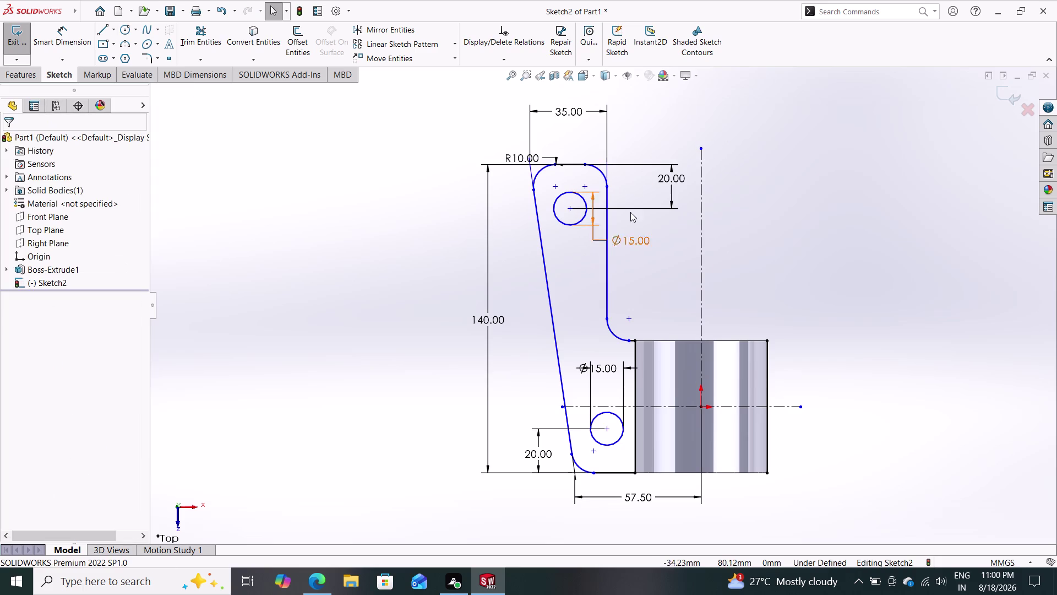
Select the arm outline and tube-side edges for Mirror Entities.
drag(639, 131, 522, 242)
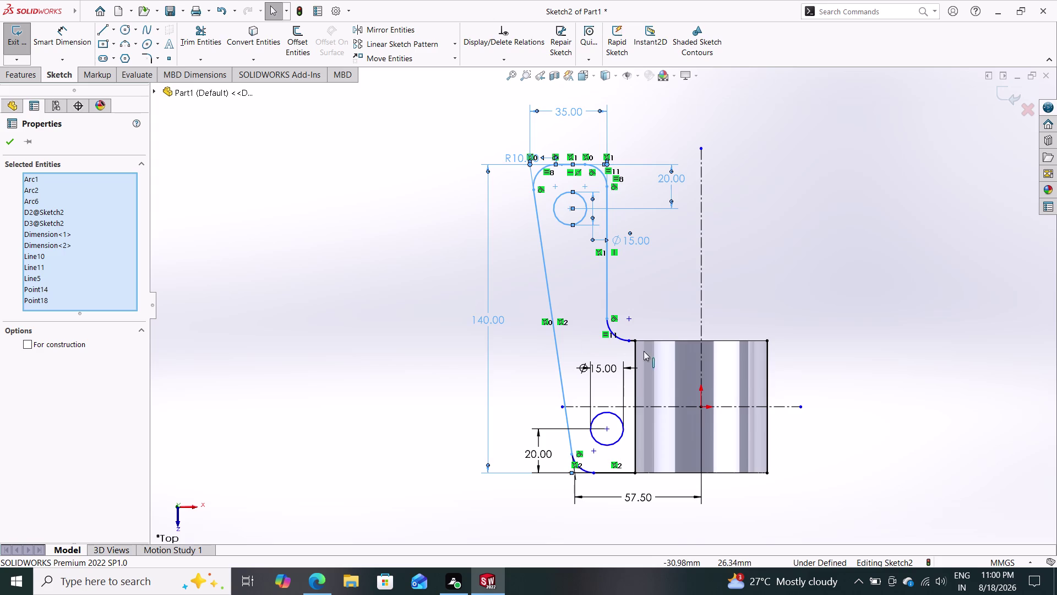
click(618, 338)
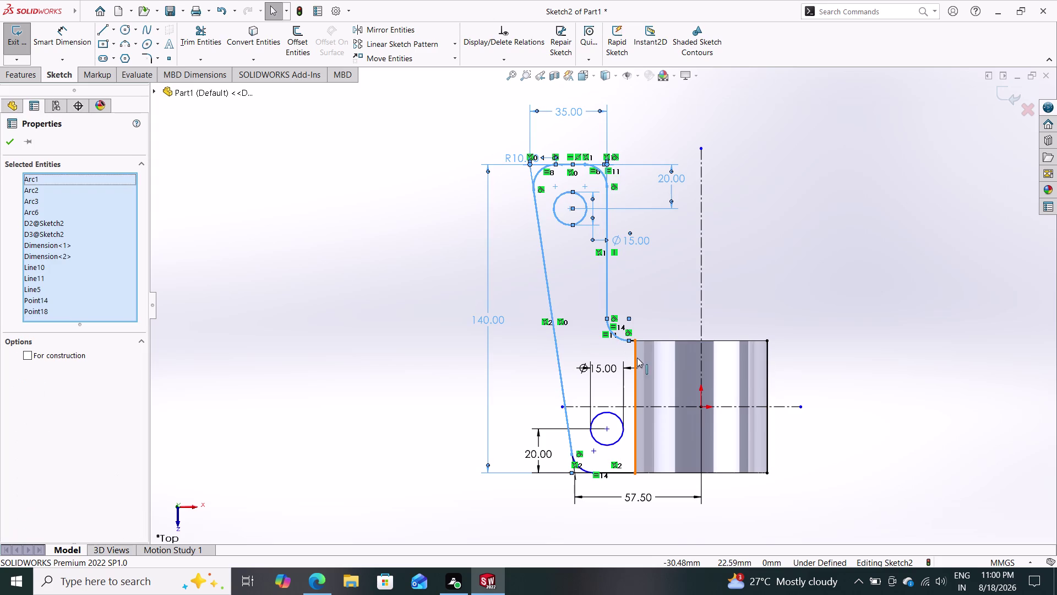
click(635, 357)
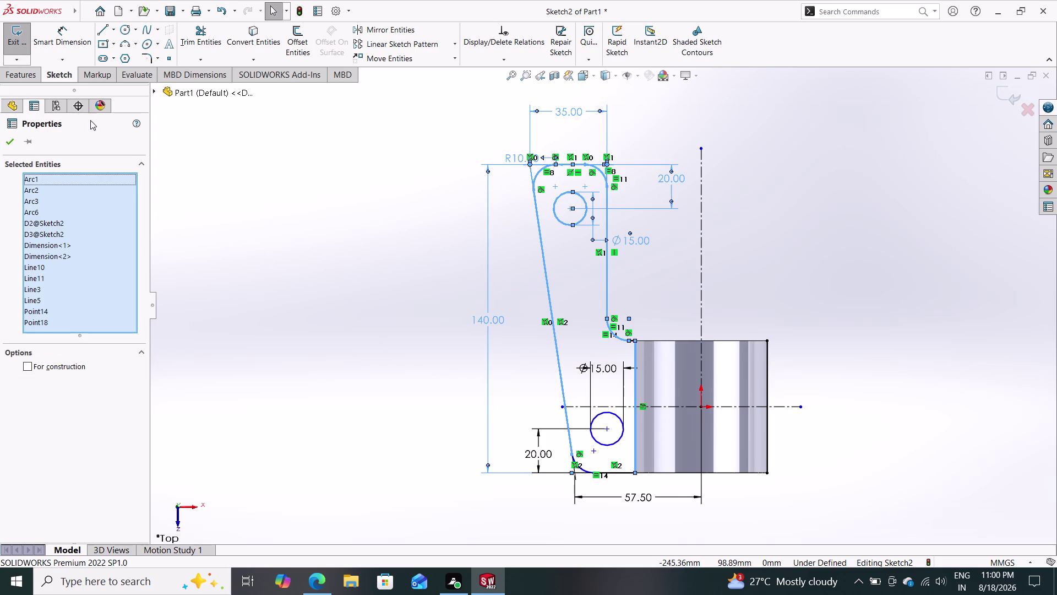
click(392, 28)
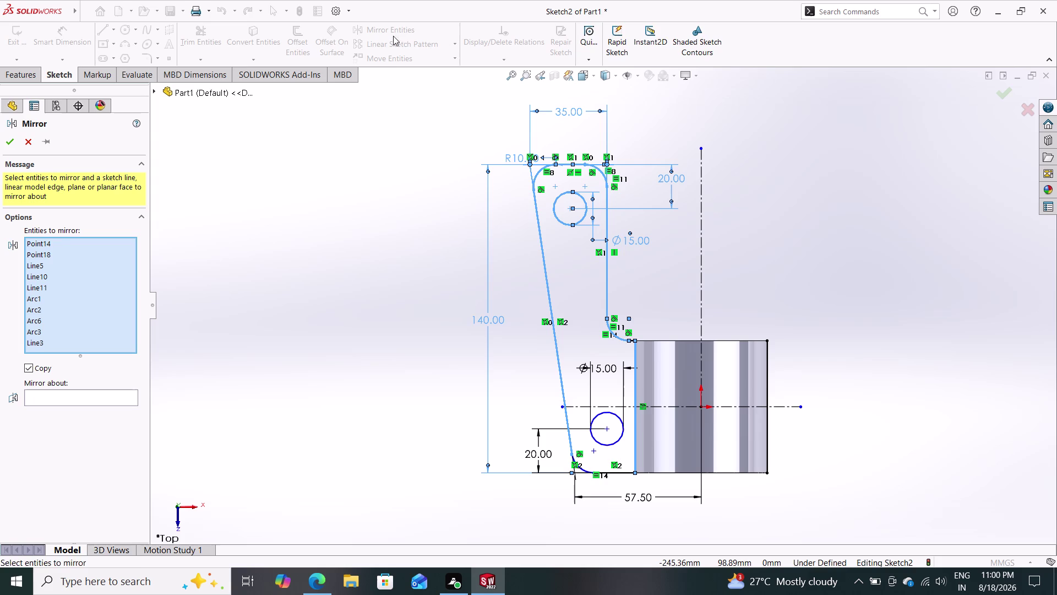
Mirror the arm outline about the vertical centreline.
click(78, 398)
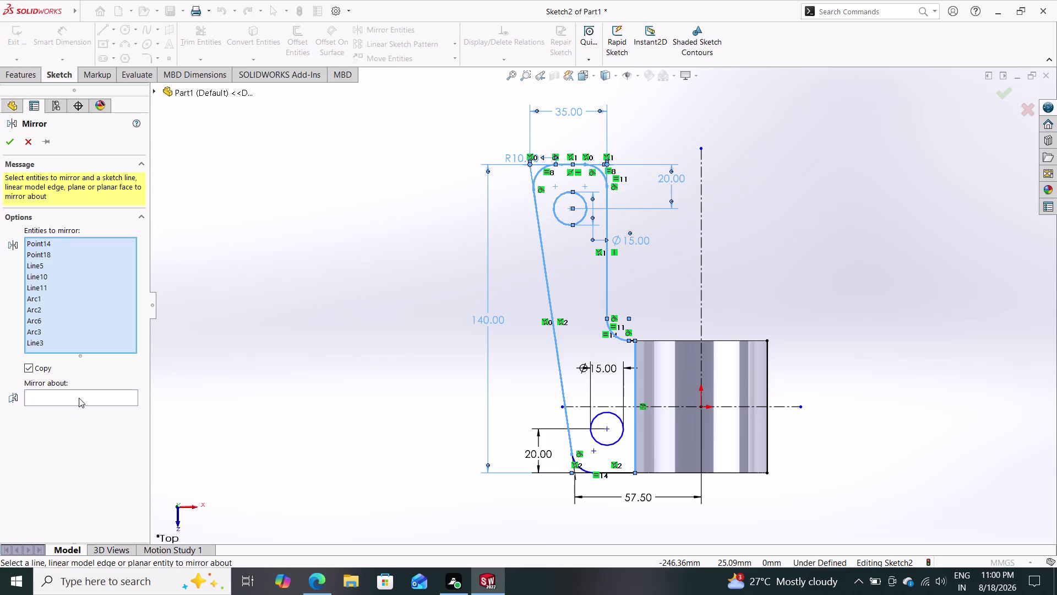
click(700, 239)
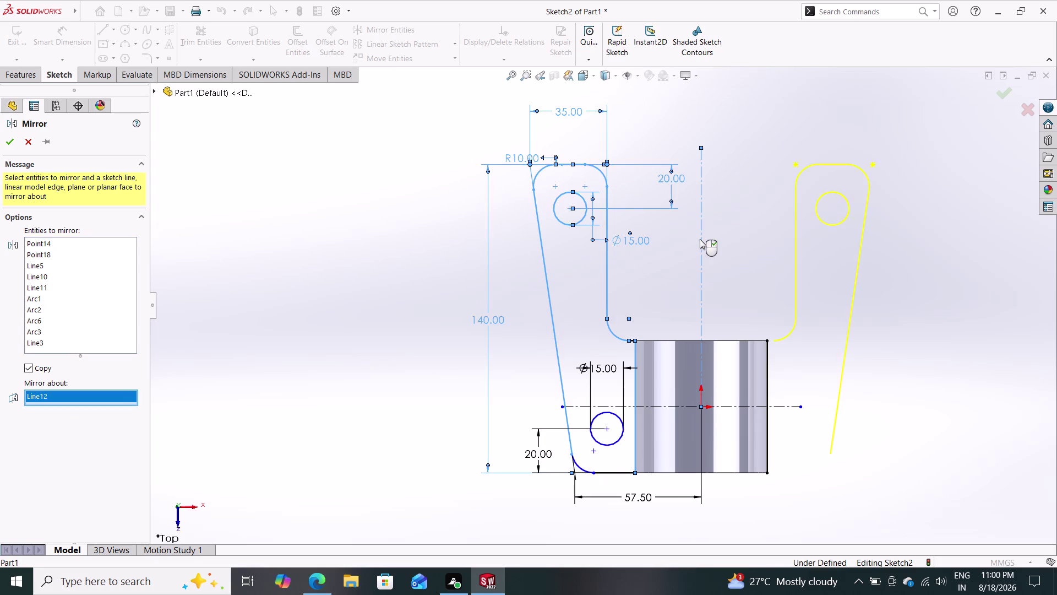
click(14, 148)
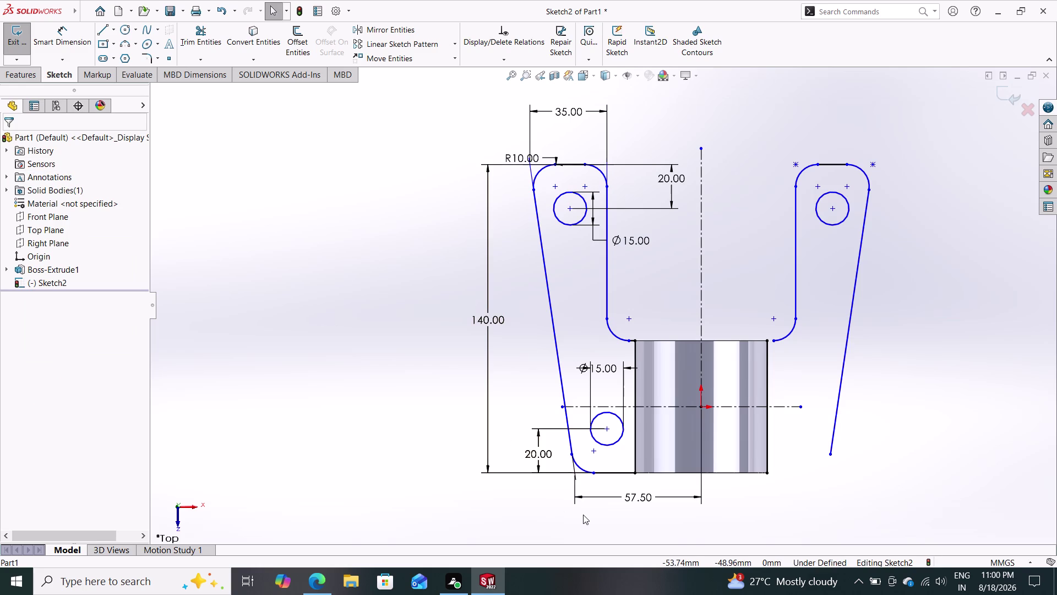
Sketch a rounded corner arc at the left arm's lower end meeting the tube edge.
click(582, 467)
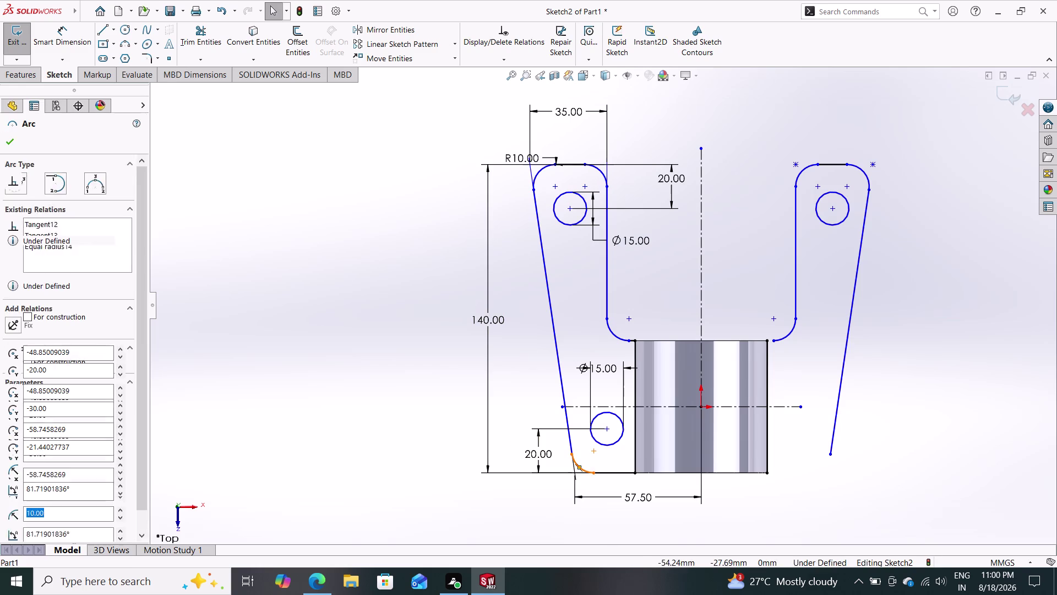
click(614, 470)
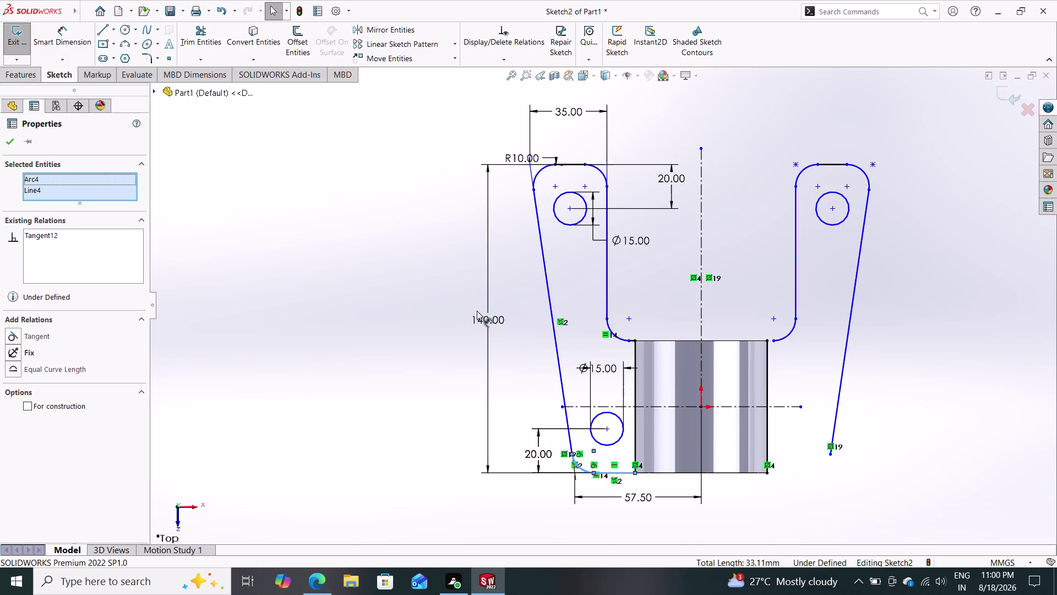
click(372, 33)
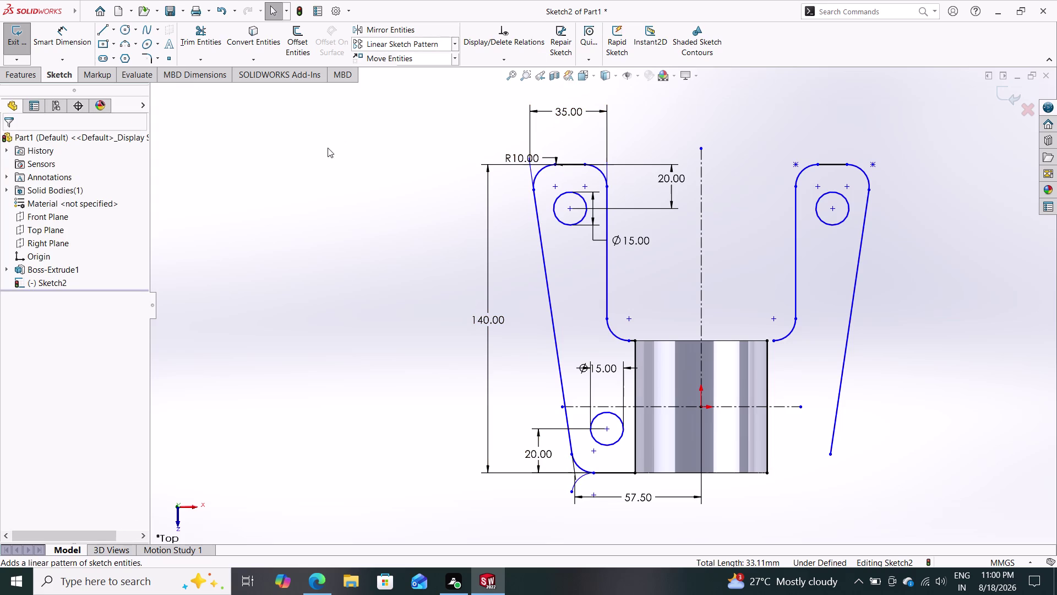
click(388, 30)
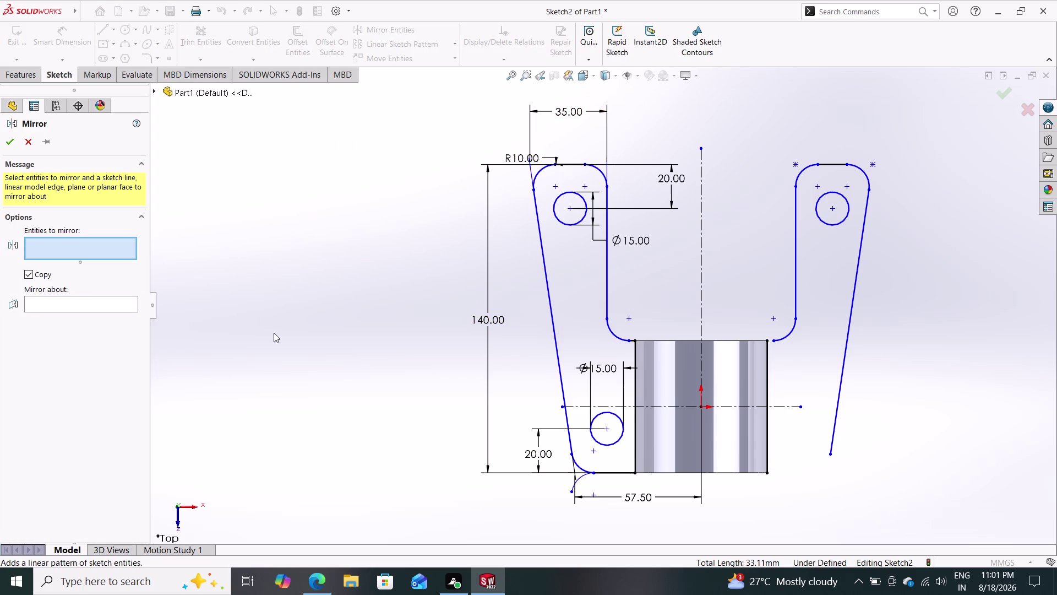
Mirror Arc4 and Line4 about the vertical centreline, then start a boss extrusion.
click(575, 463)
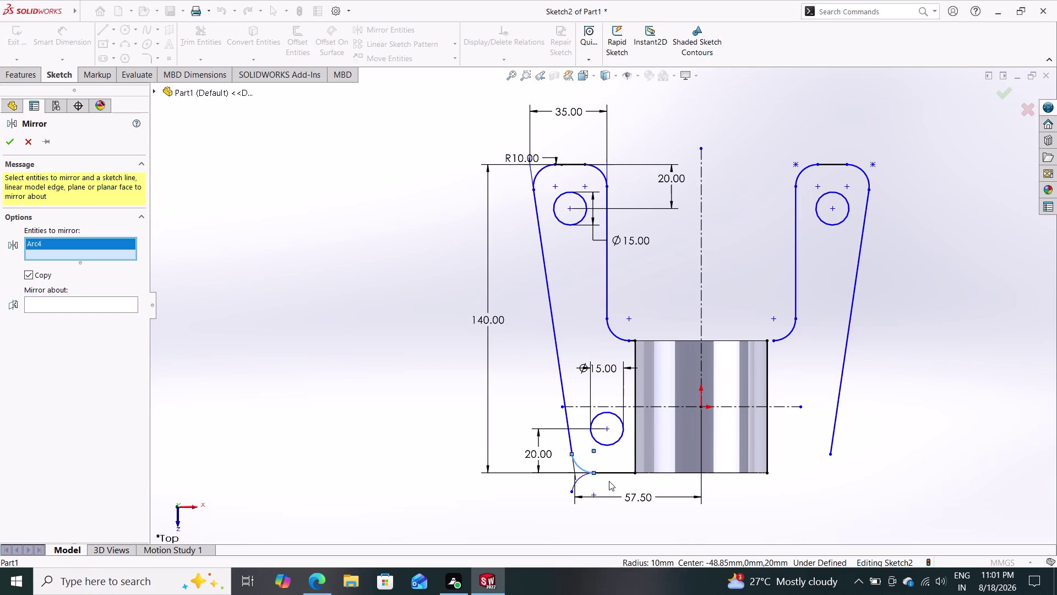
click(613, 475)
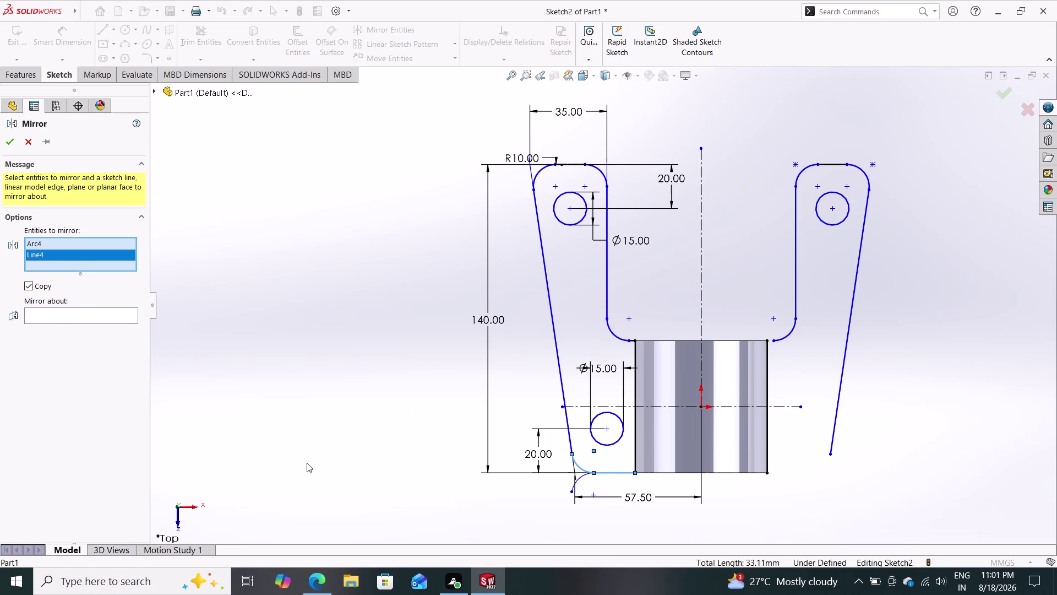
click(76, 310)
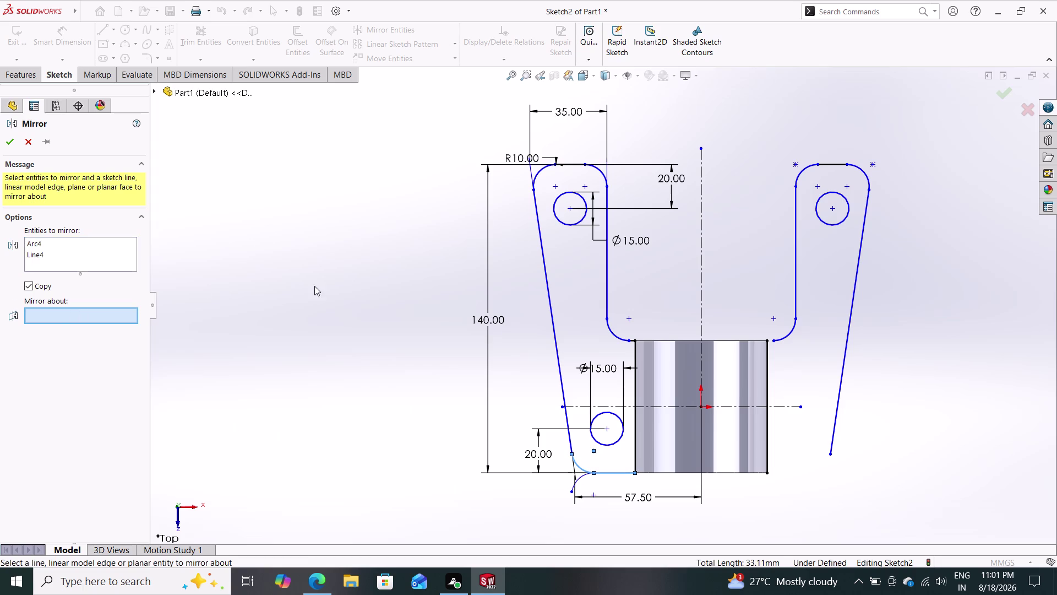
click(703, 226)
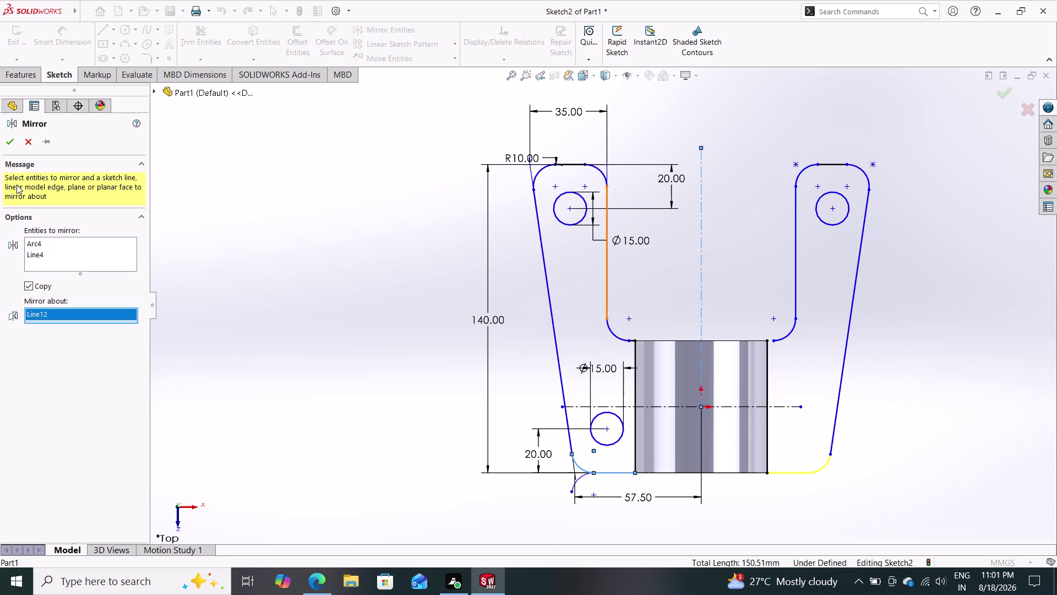
click(2, 143)
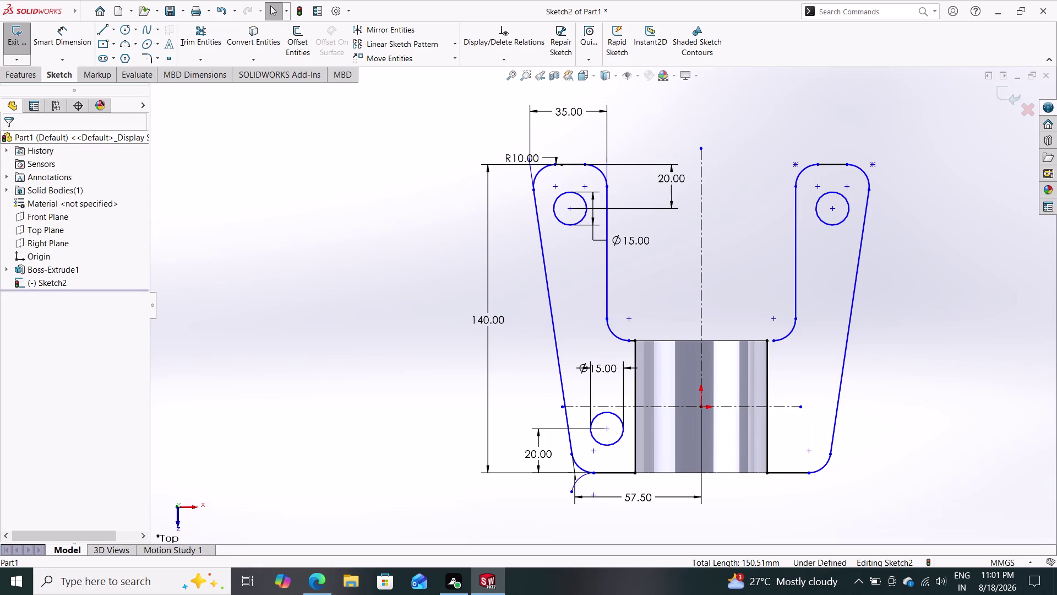
click(25, 71)
click(25, 35)
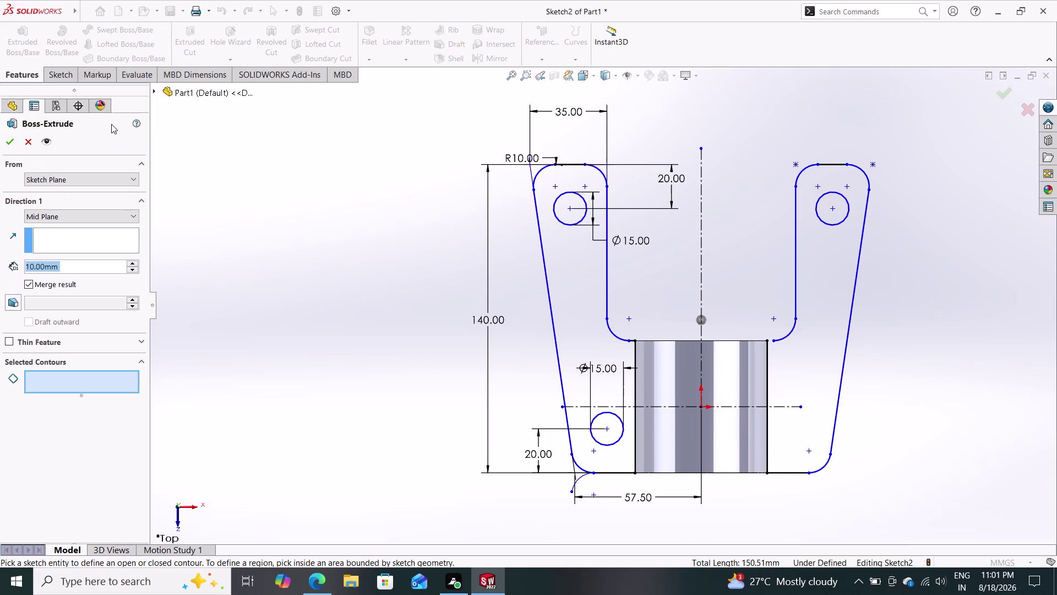
Cancel Boss-Extrude after selecting only the left arm region, then zoom in.
click(559, 275)
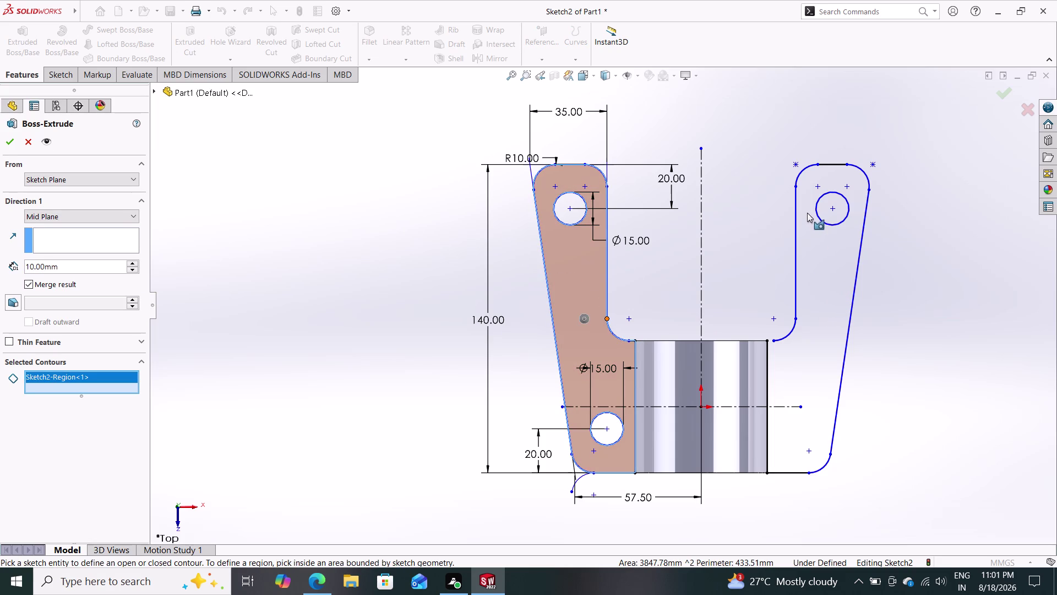
drag(843, 277, 837, 274)
drag(836, 273, 820, 267)
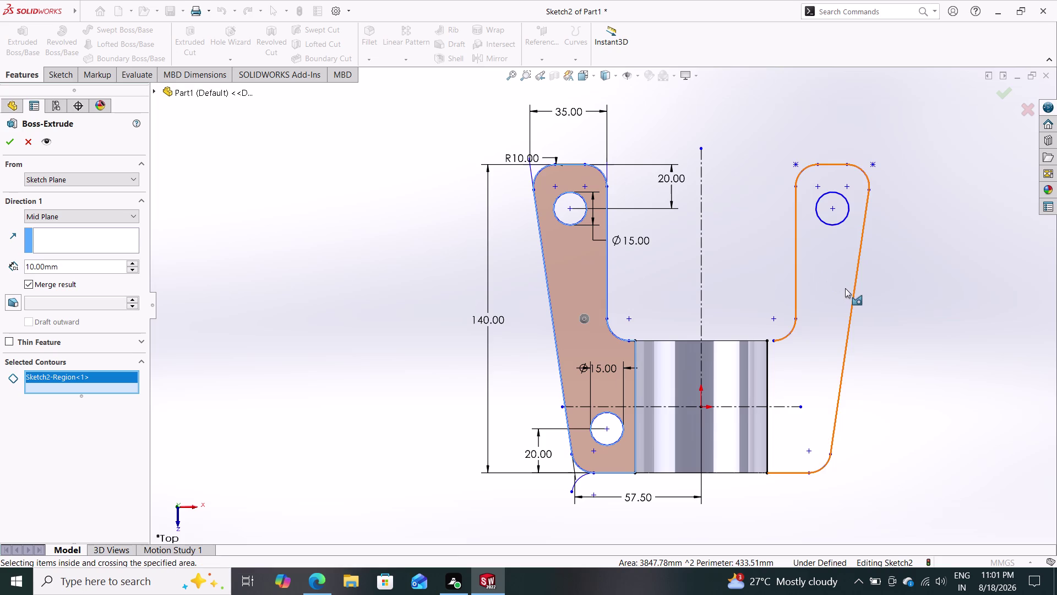
key(ctrl+z)
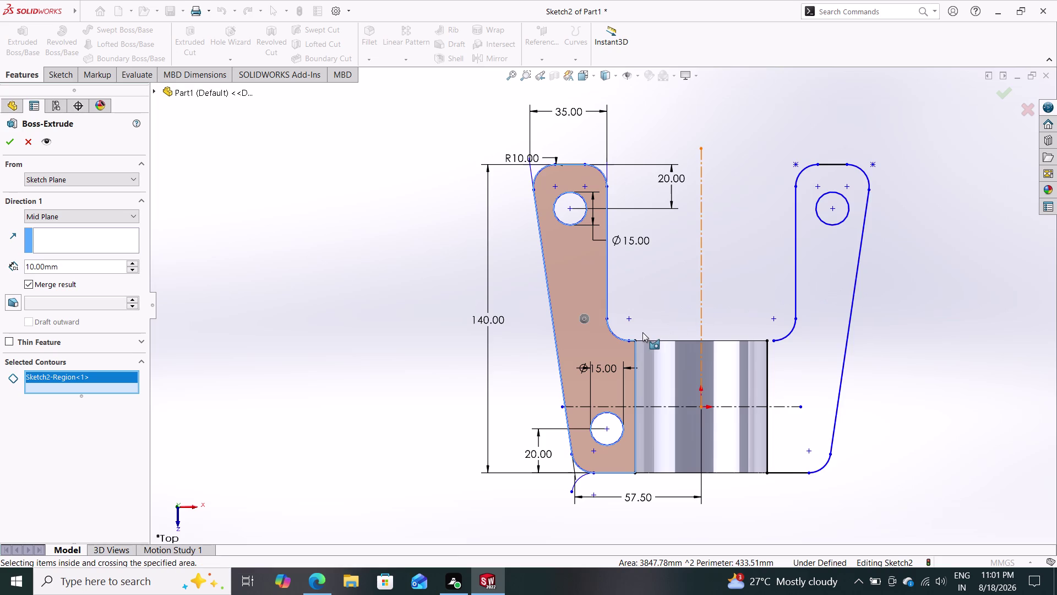
click(35, 140)
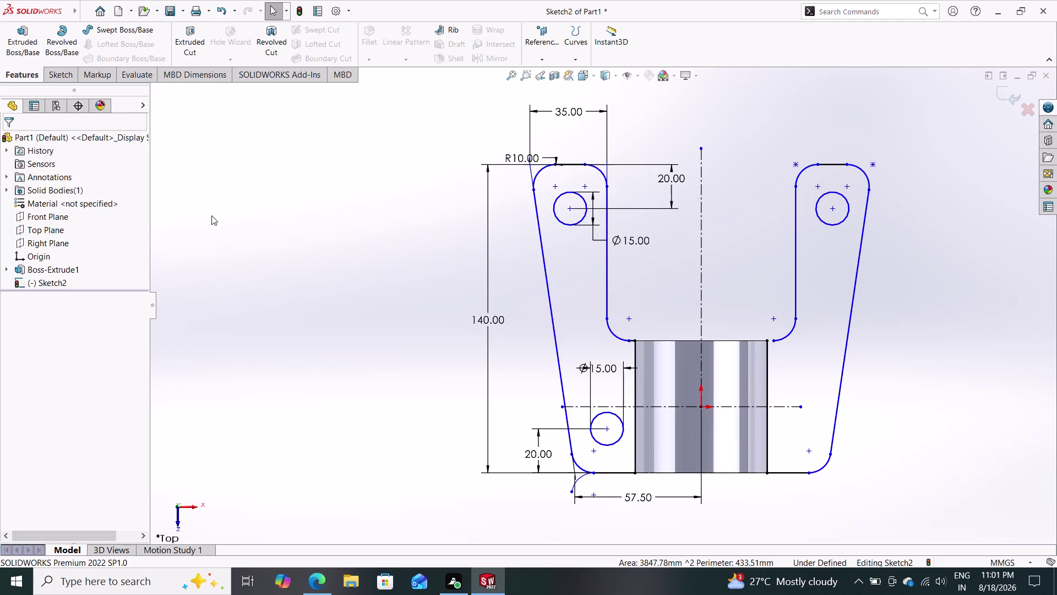
scroll(down, 3)
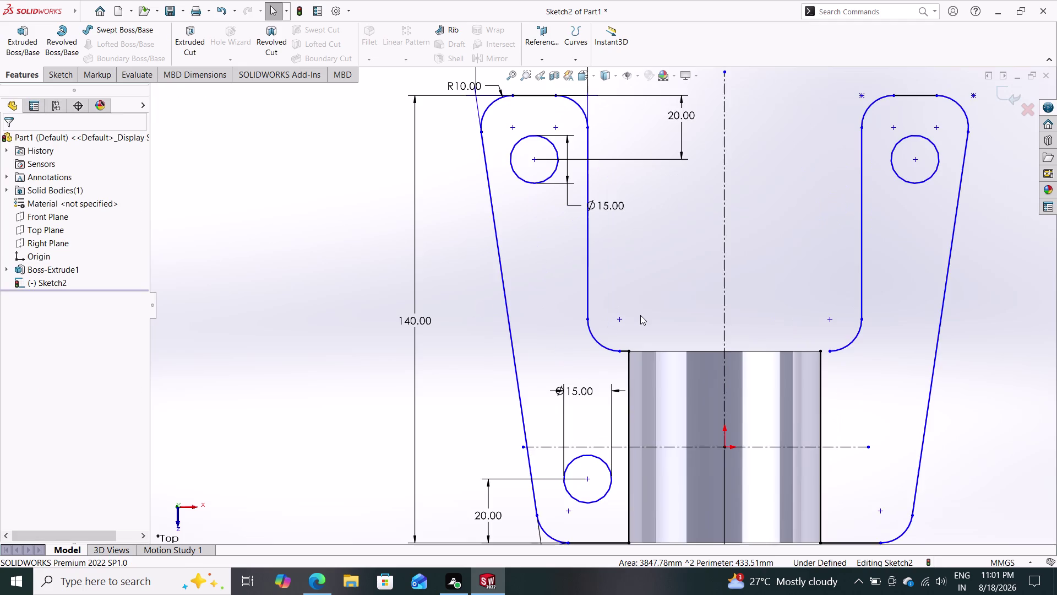
scroll(down, 3)
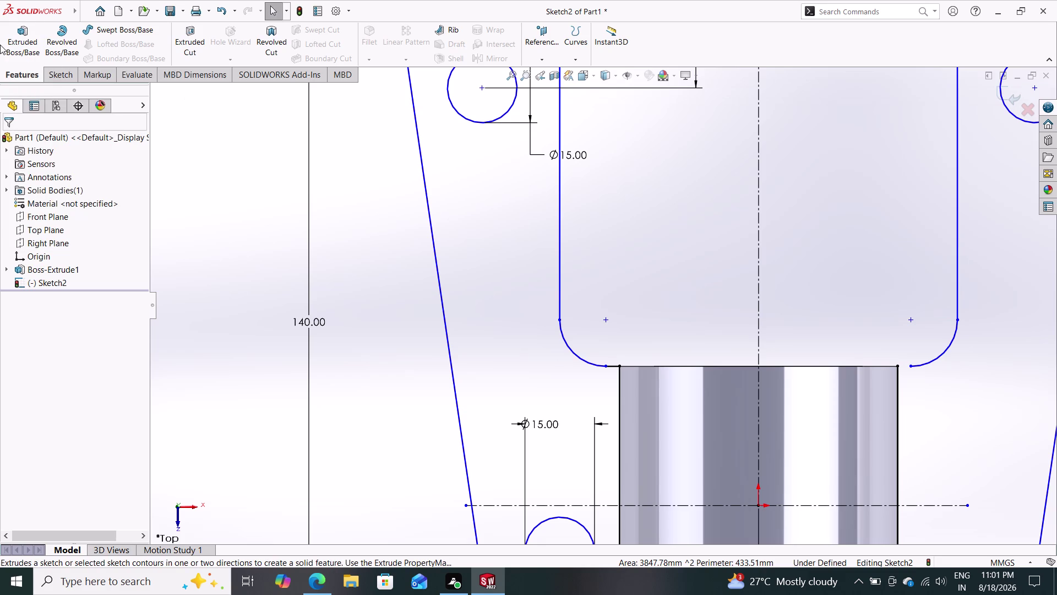
Draw a short line from the right arm's inner fillet end to the tube's top edge.
click(17, 68)
click(51, 71)
click(103, 30)
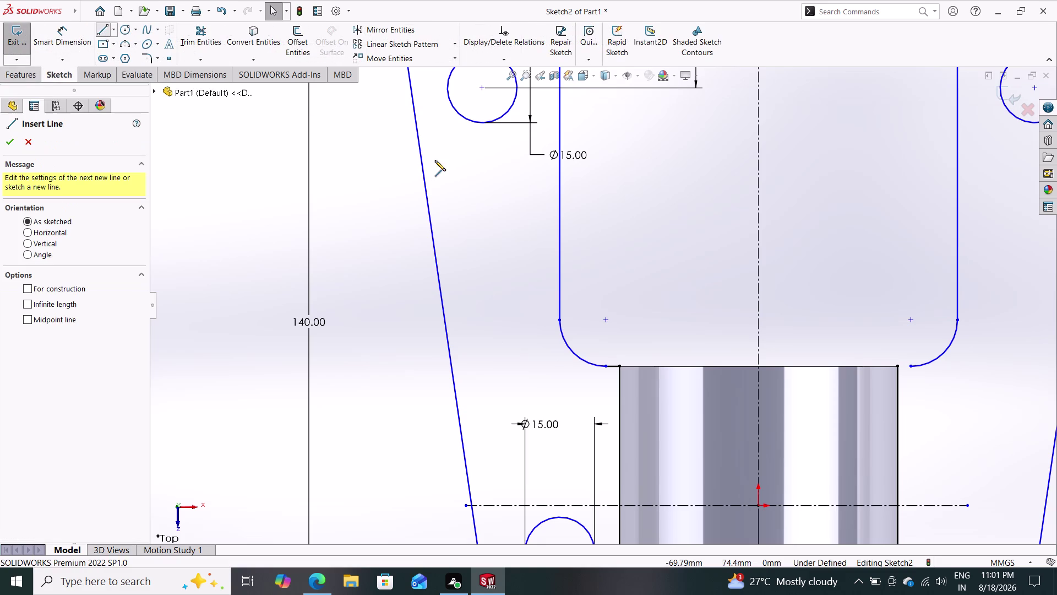
click(897, 366)
click(910, 366)
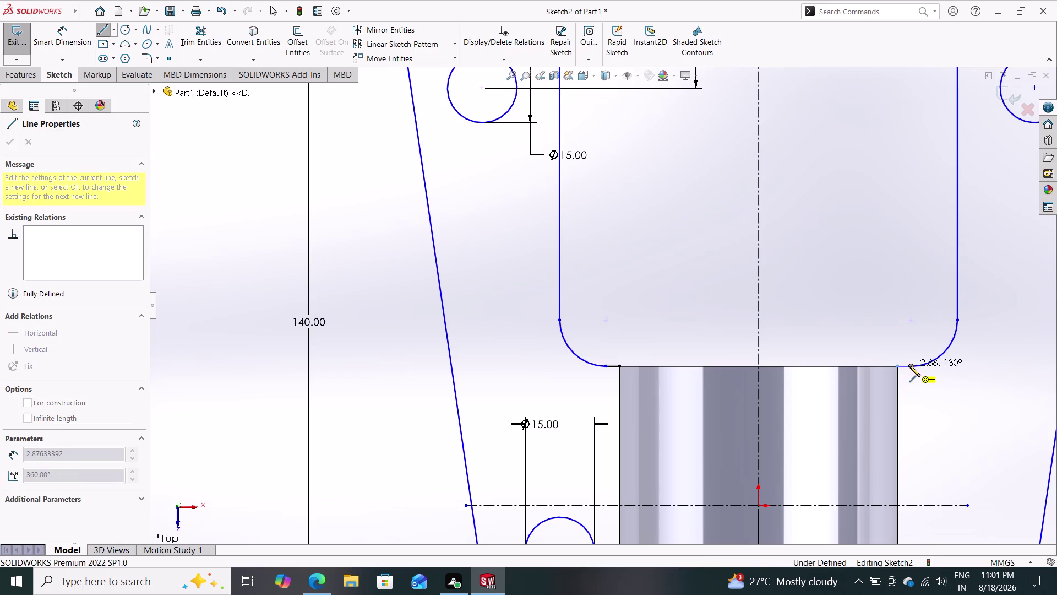
key(Escape)
key(Escape)
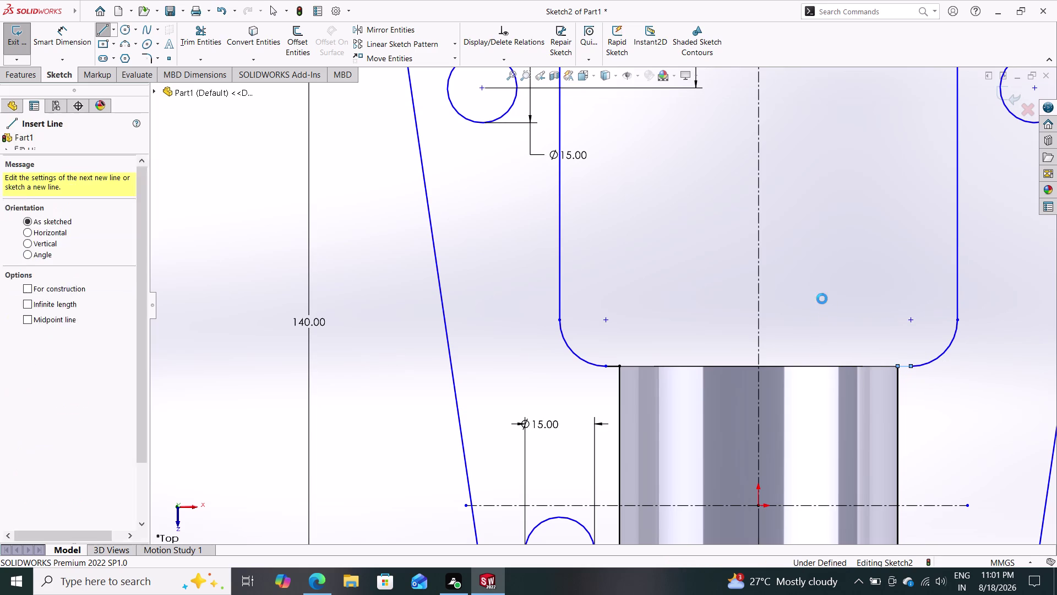
Zoom out over the sketch and start a new Extruded Boss/Base.
scroll(down, 3)
scroll(up, 3)
scroll(up, 3)
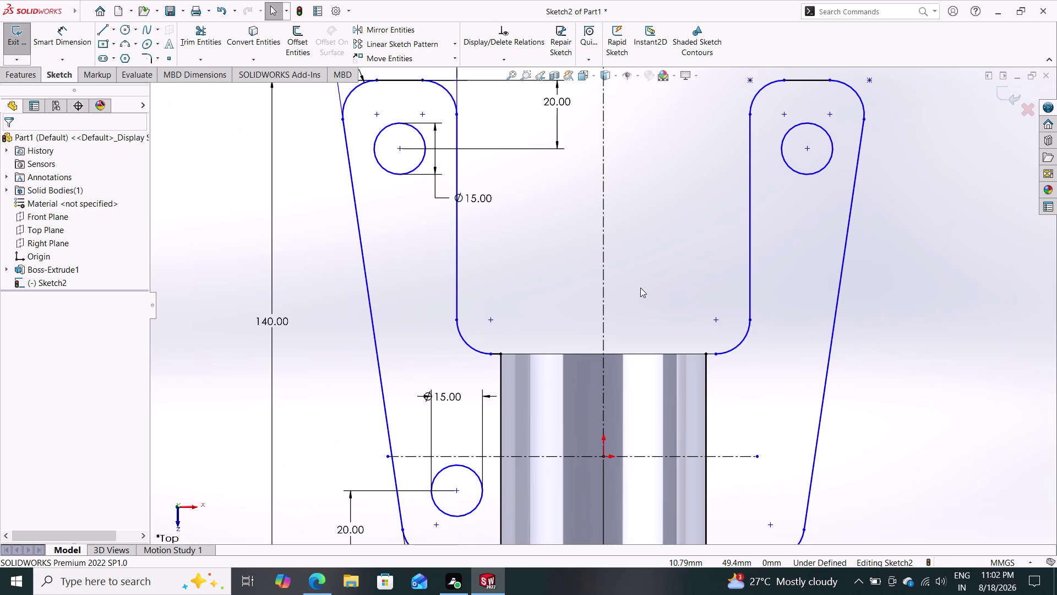
scroll(down, 3)
scroll(up, 3)
scroll(down, 3)
scroll(up, 3)
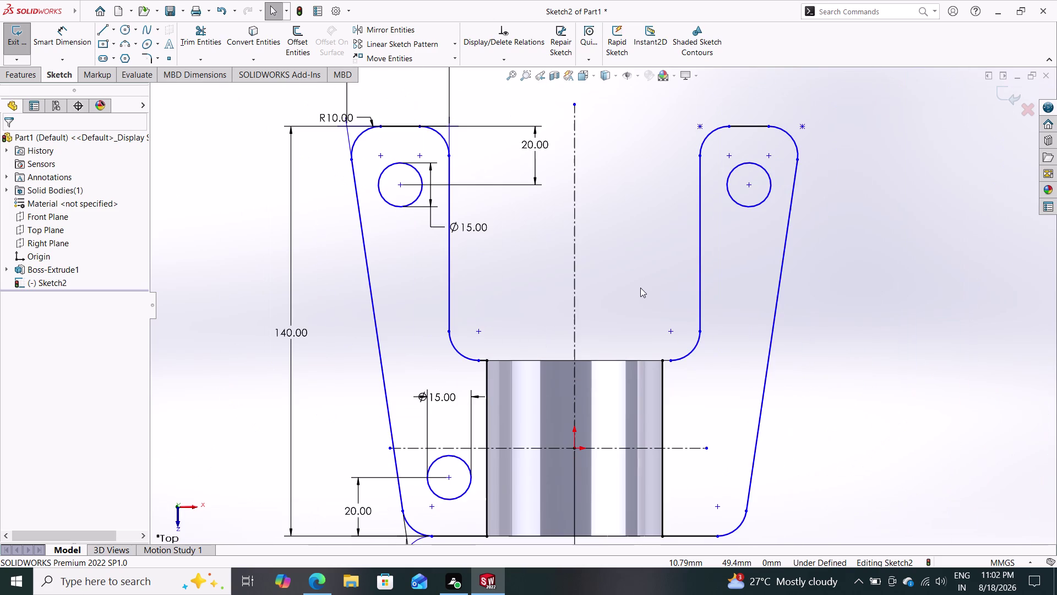
click(28, 75)
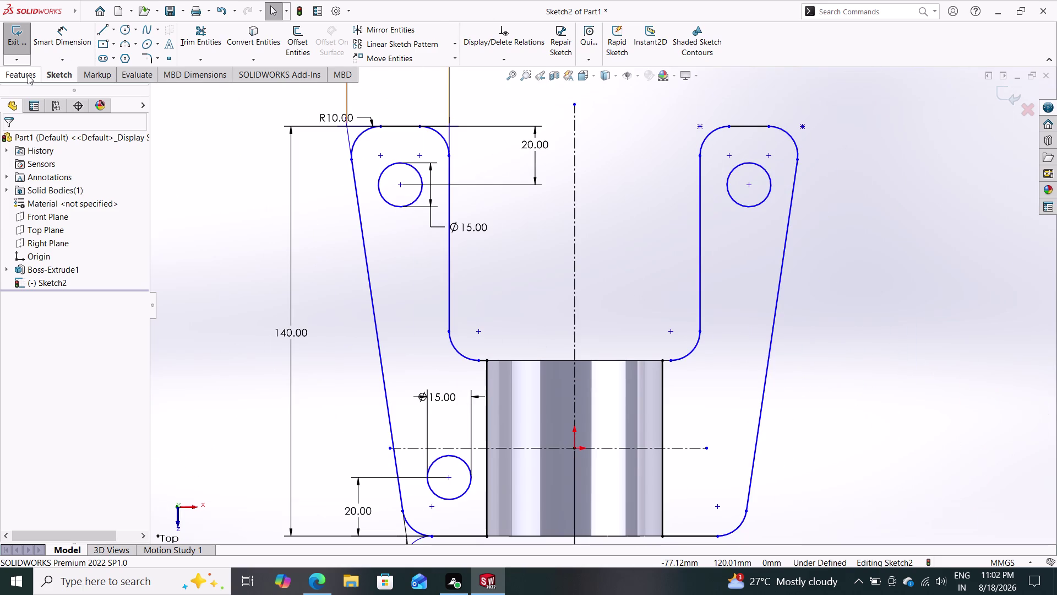
click(21, 38)
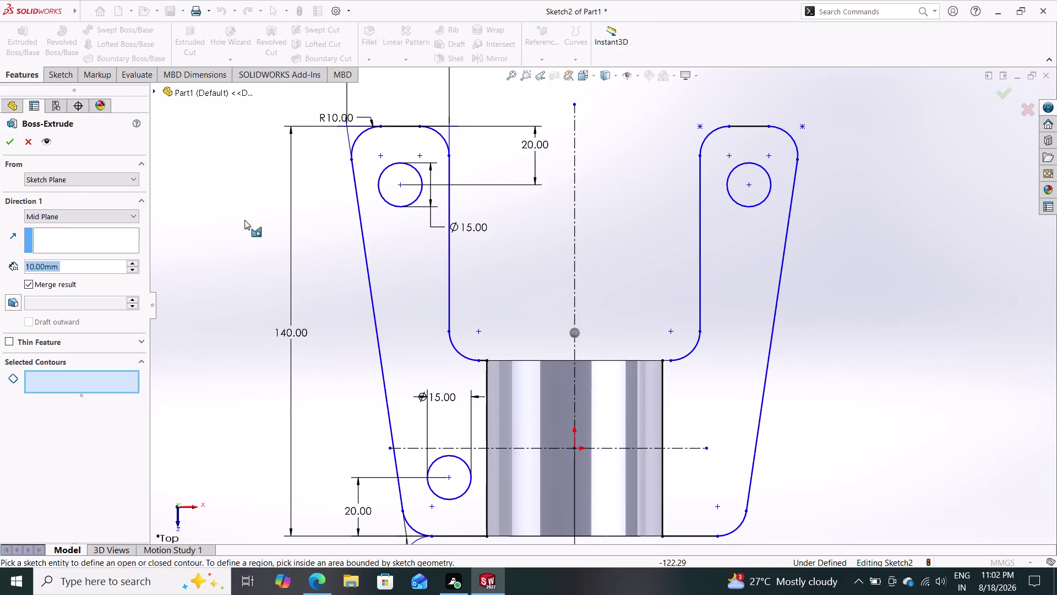
Pick both arm regions, then cancel the extrusion and clear the hole selection.
click(389, 252)
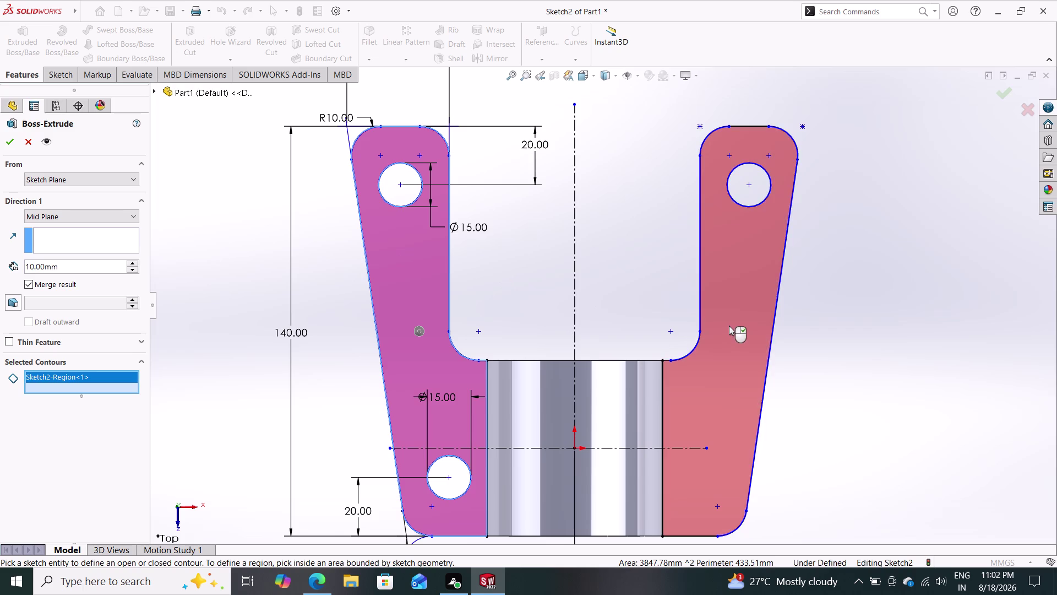
click(730, 325)
key(Escape)
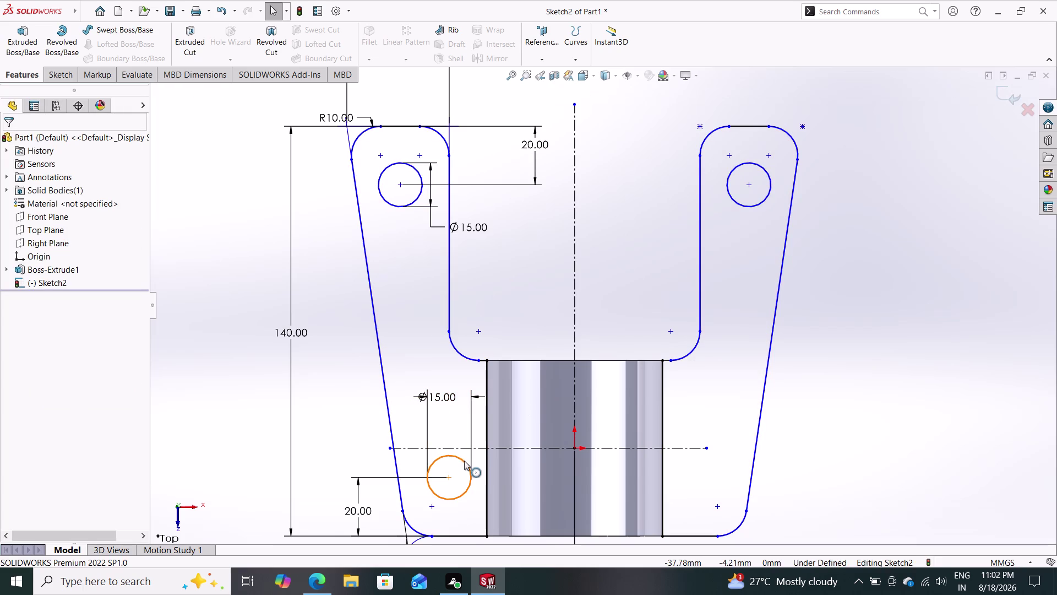
click(463, 458)
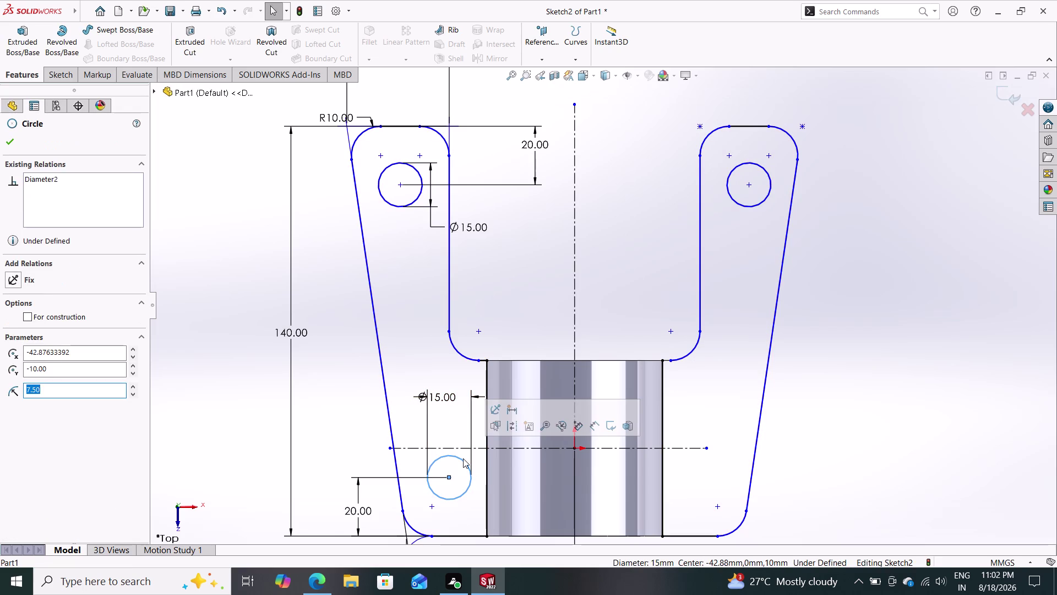
key(Escape)
key(Escape)
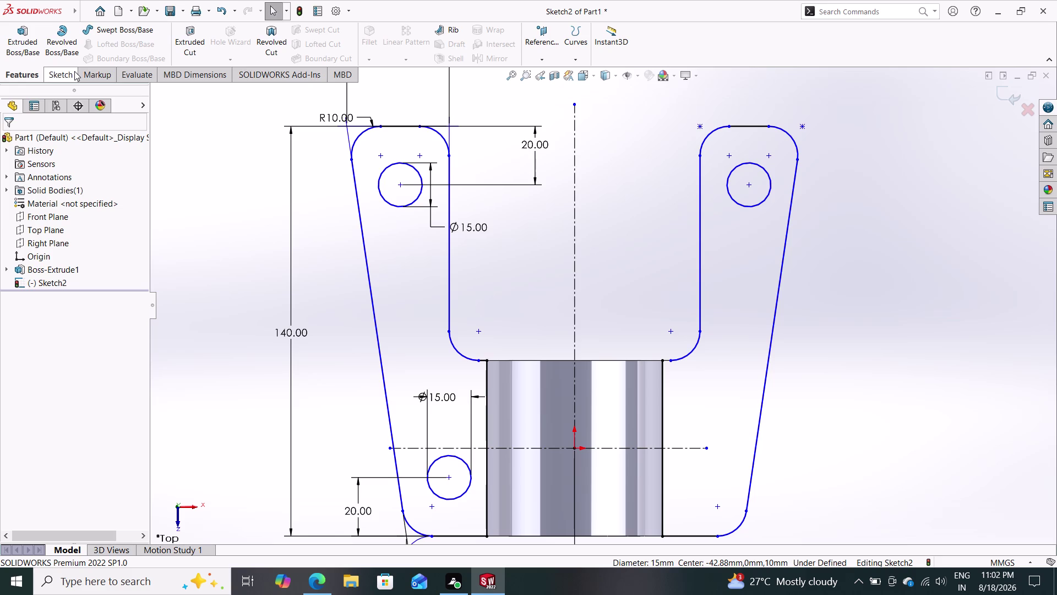
Mirror the lower-left 15 mm hole about the vertical centerline into the right arm.
click(57, 72)
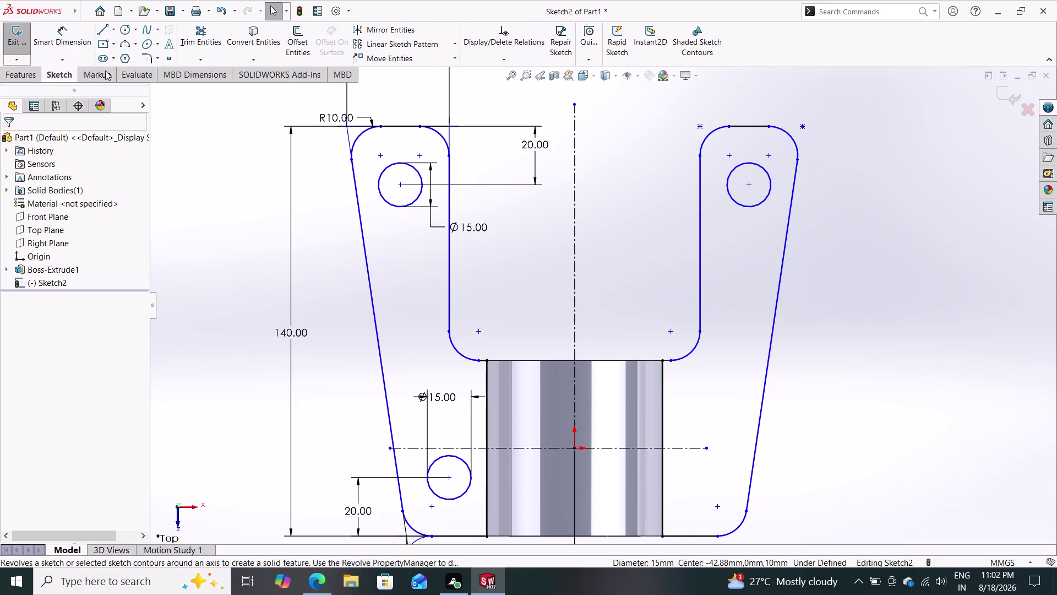
click(383, 28)
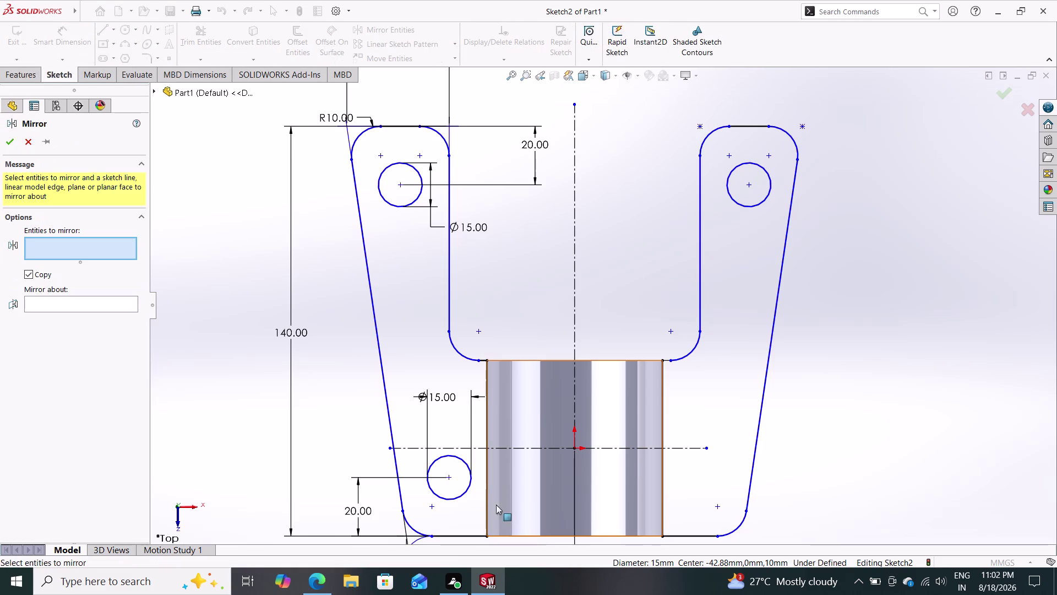
click(470, 485)
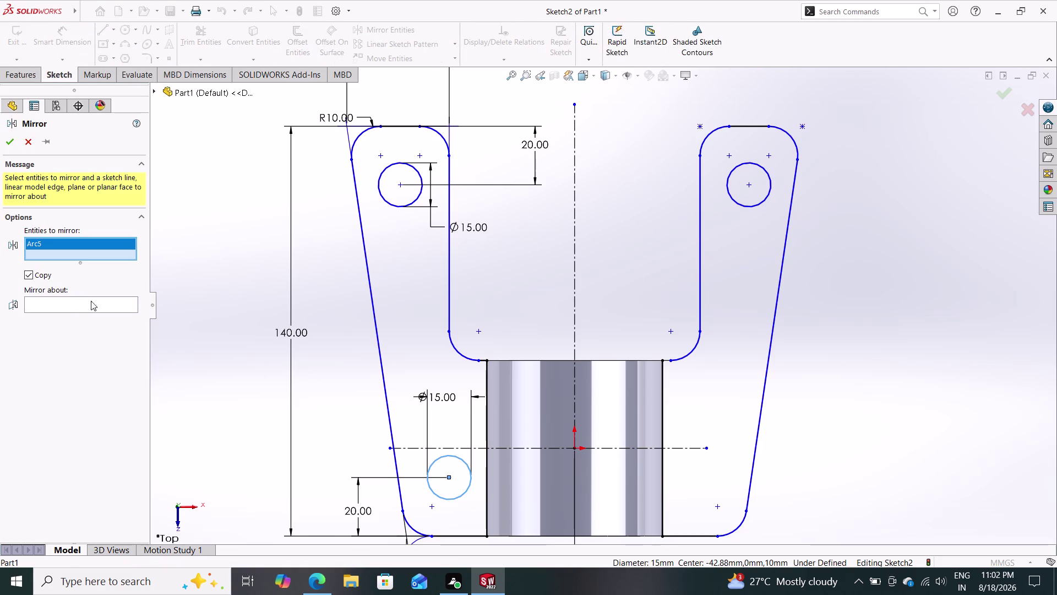
click(70, 301)
click(574, 206)
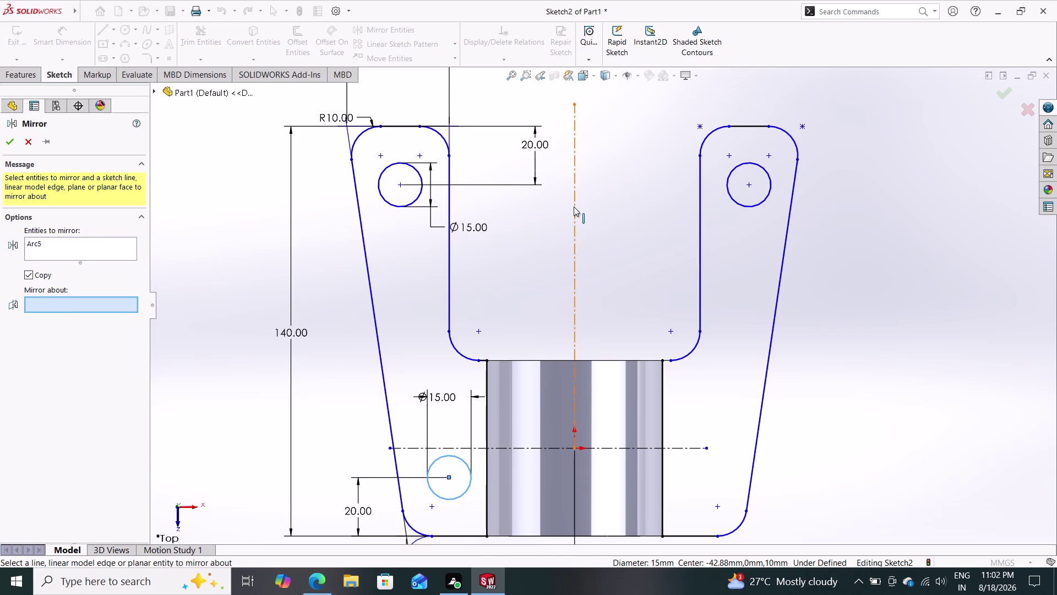
click(8, 138)
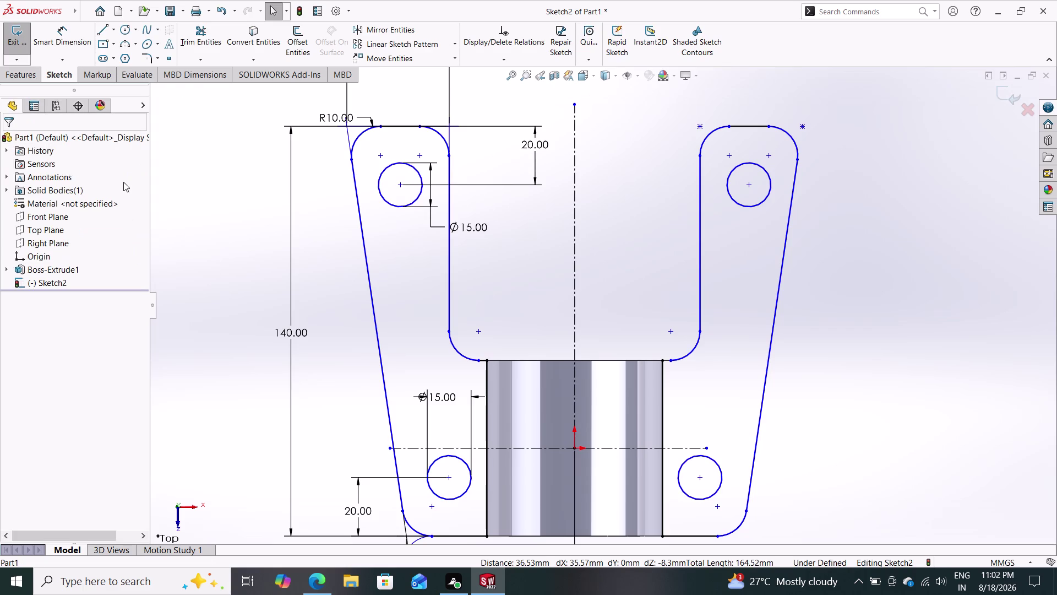
click(39, 83)
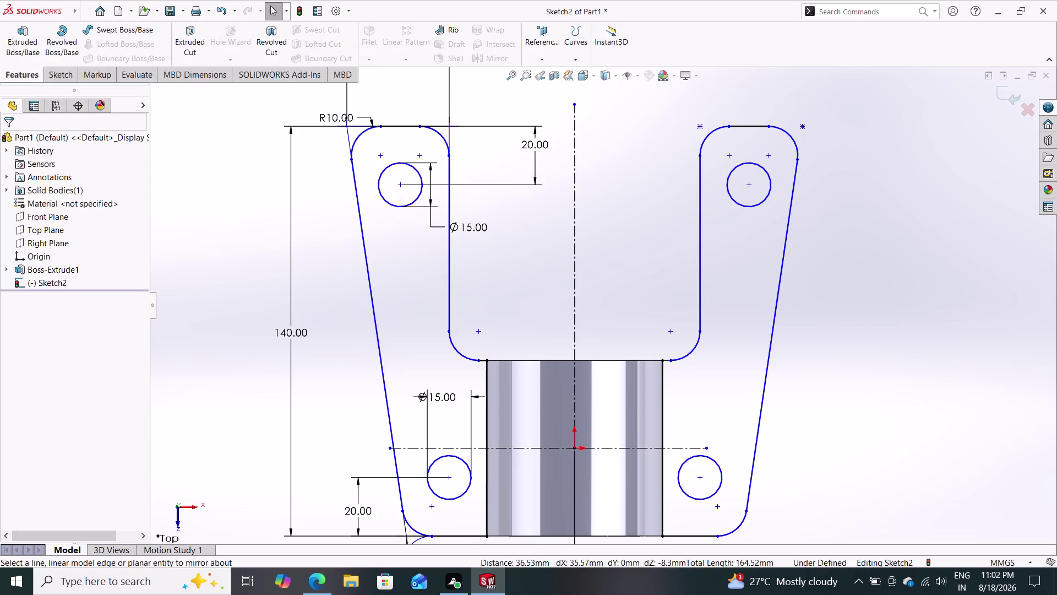
Boss-extrude the left and right arm regions 10 mm with Mid Plane.
click(21, 36)
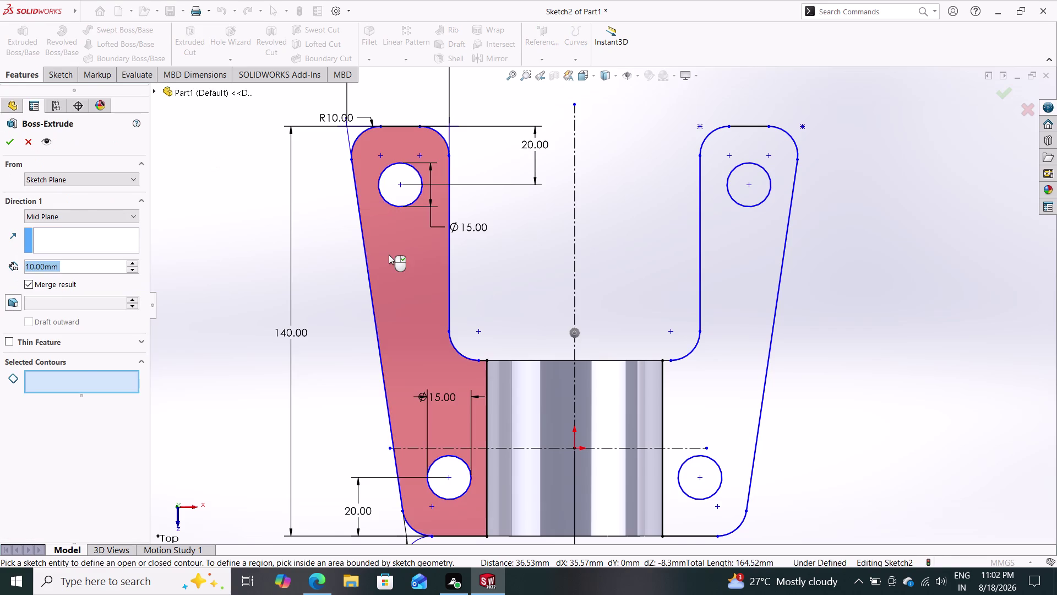
click(389, 255)
click(741, 323)
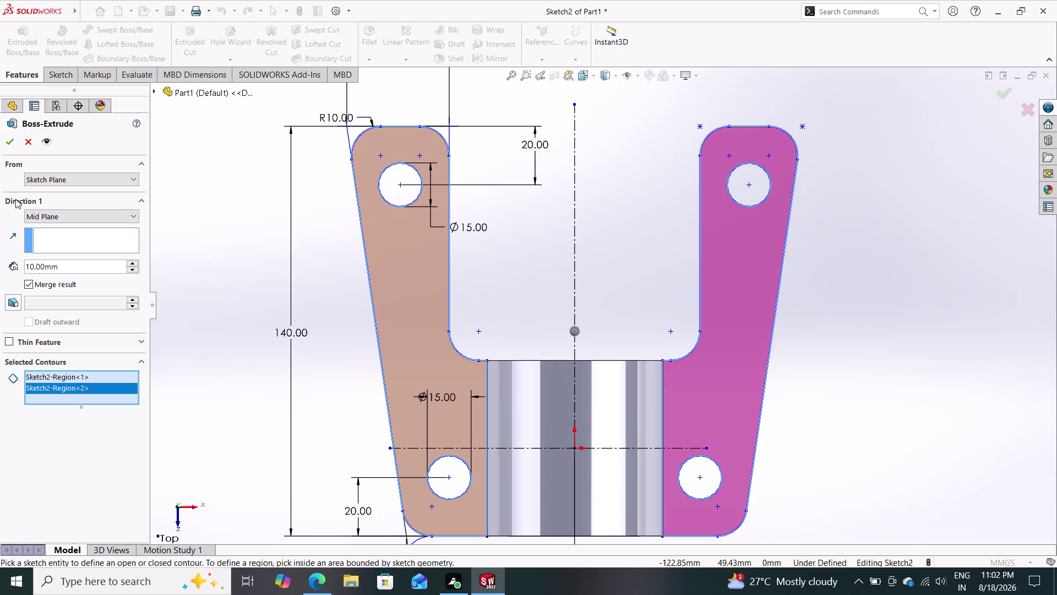
click(10, 137)
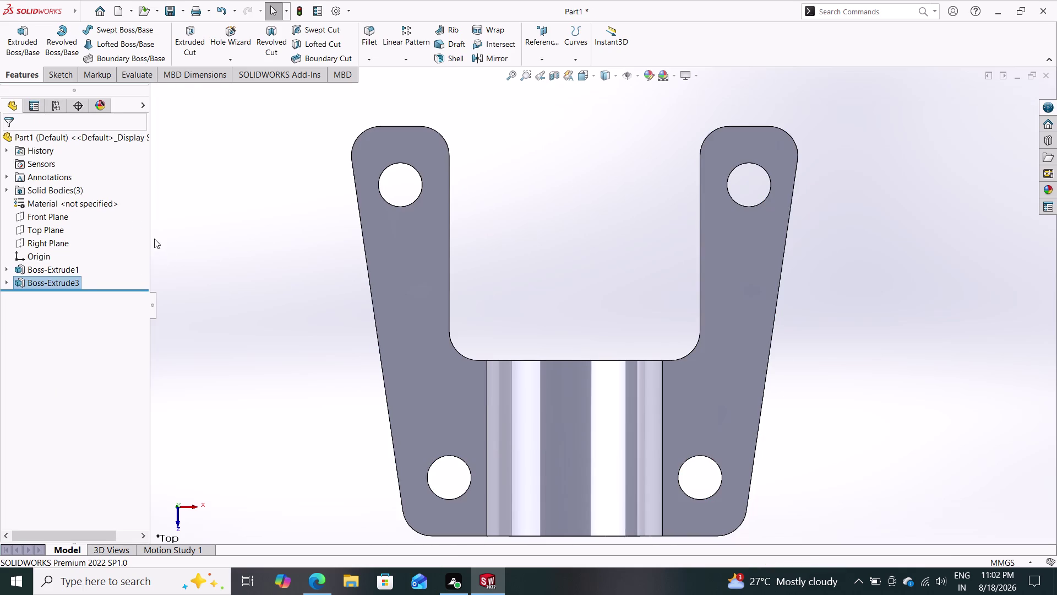
middle_drag(138, 226, 206, 279)
middle_drag(240, 294, 252, 364)
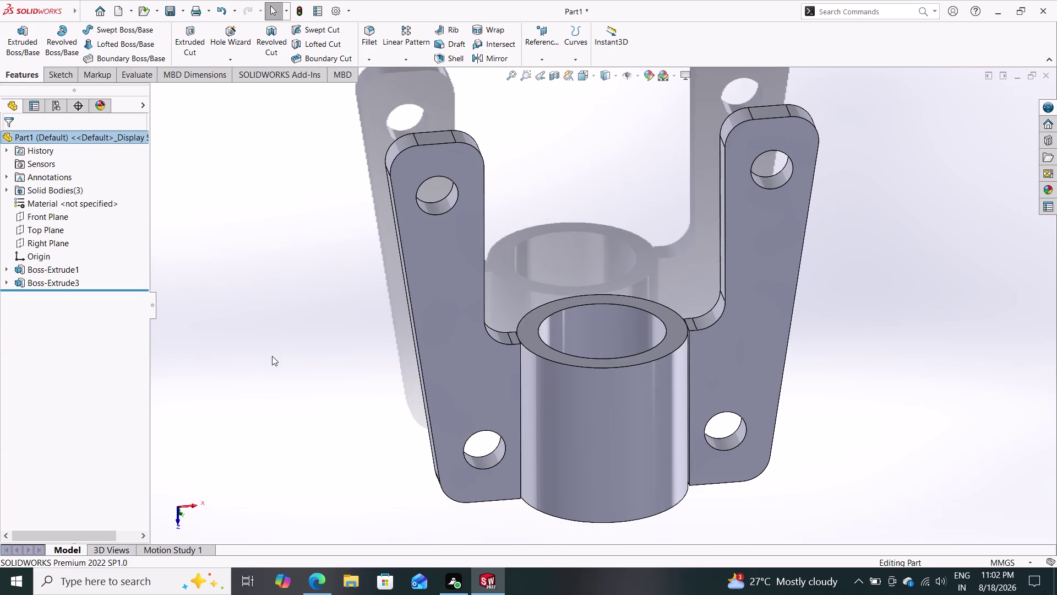
middle_drag(297, 338, 297, 395)
middle_drag(295, 333, 309, 409)
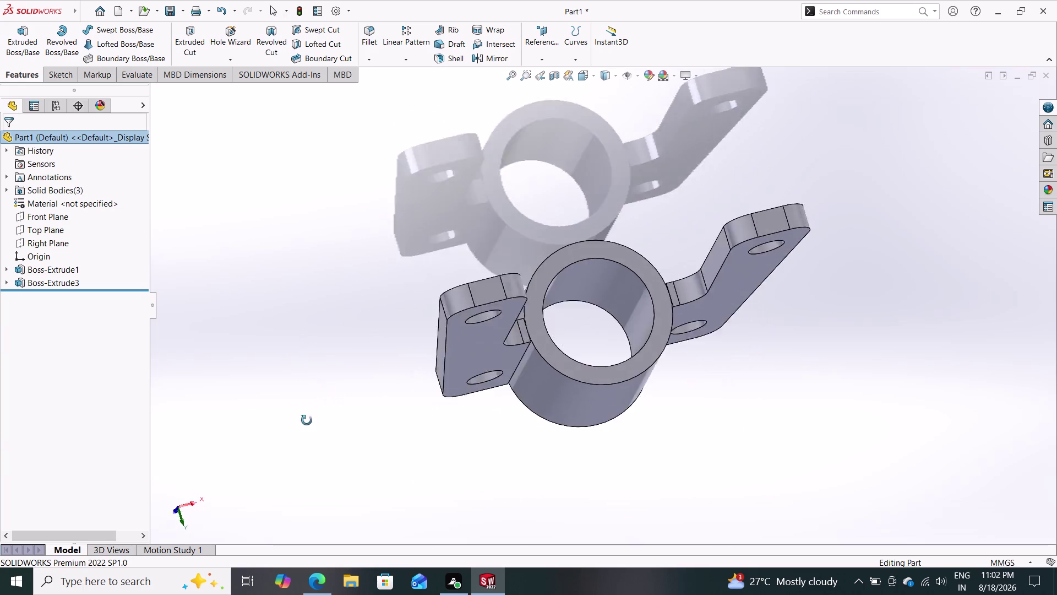
middle_drag(308, 409, 270, 286)
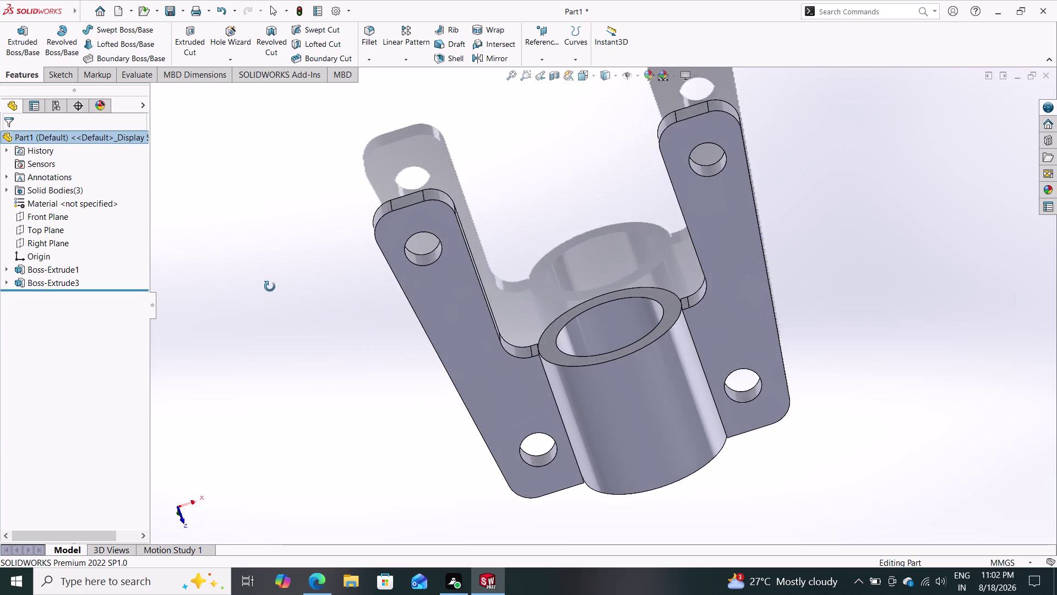
middle_drag(270, 286, 319, 198)
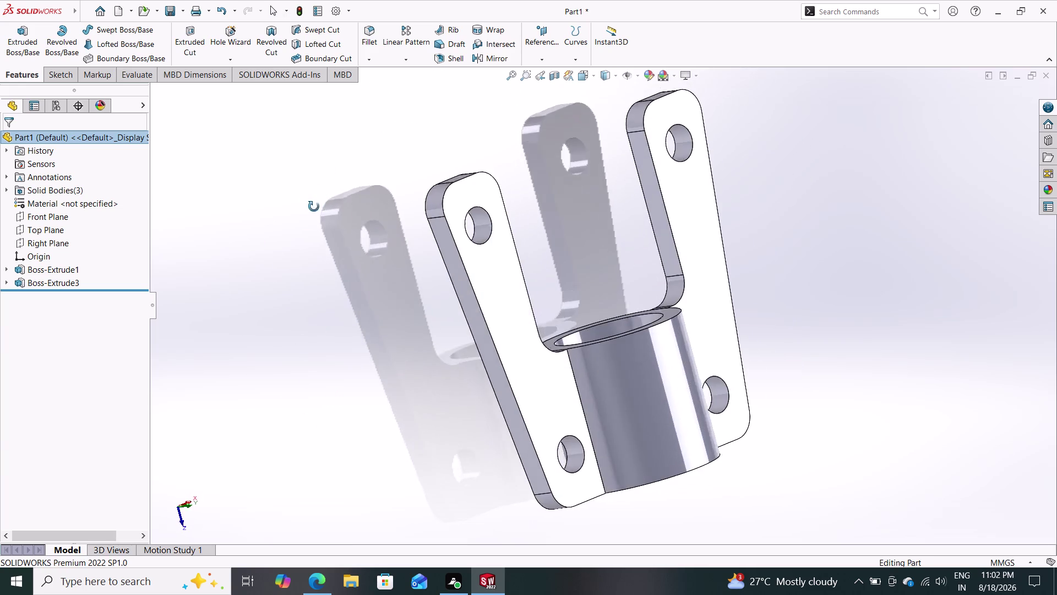
middle_drag(319, 197, 319, 228)
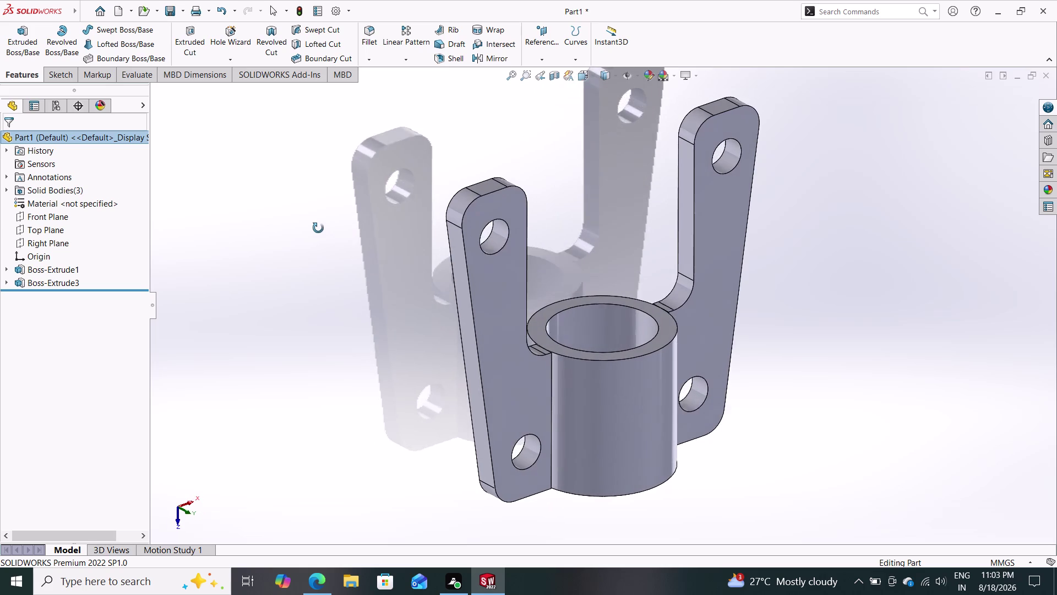
middle_drag(319, 228, 318, 227)
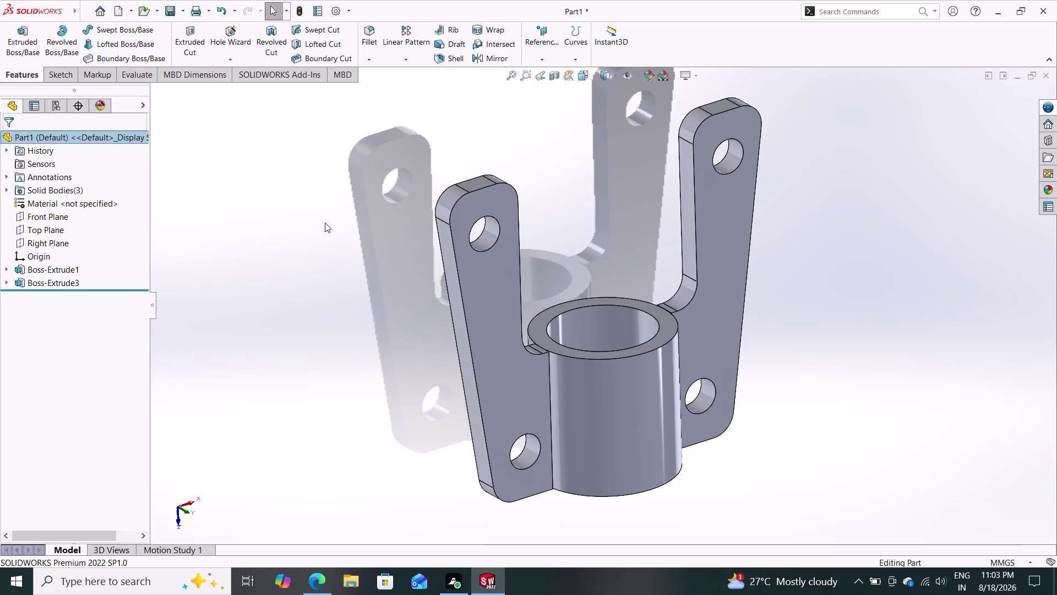
key(ctrl+z)
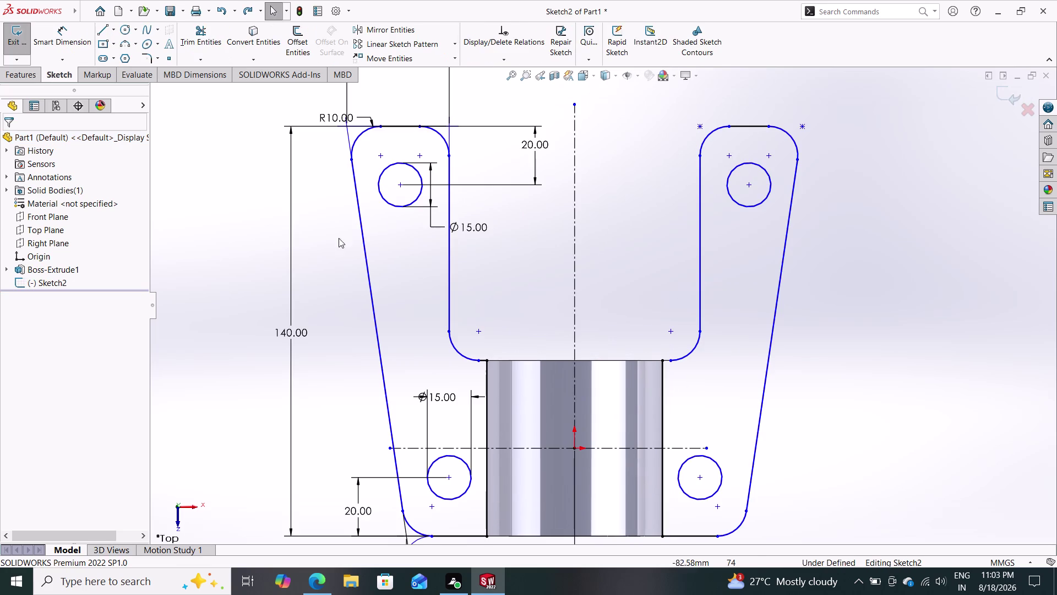
Add an 80 mm Smart Dimension between the top points of the arms' inner edges.
click(56, 32)
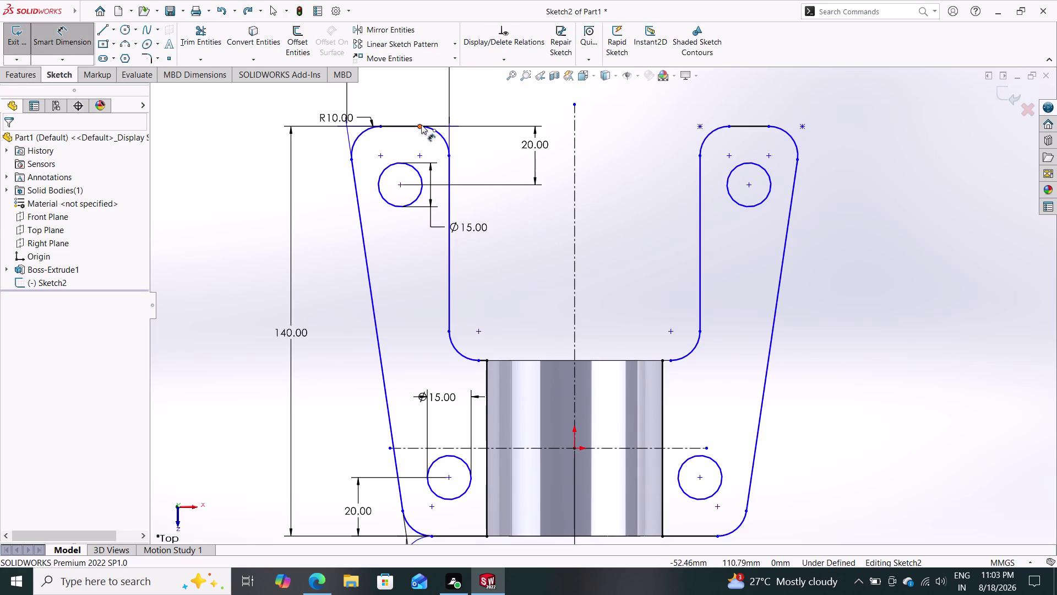
click(451, 155)
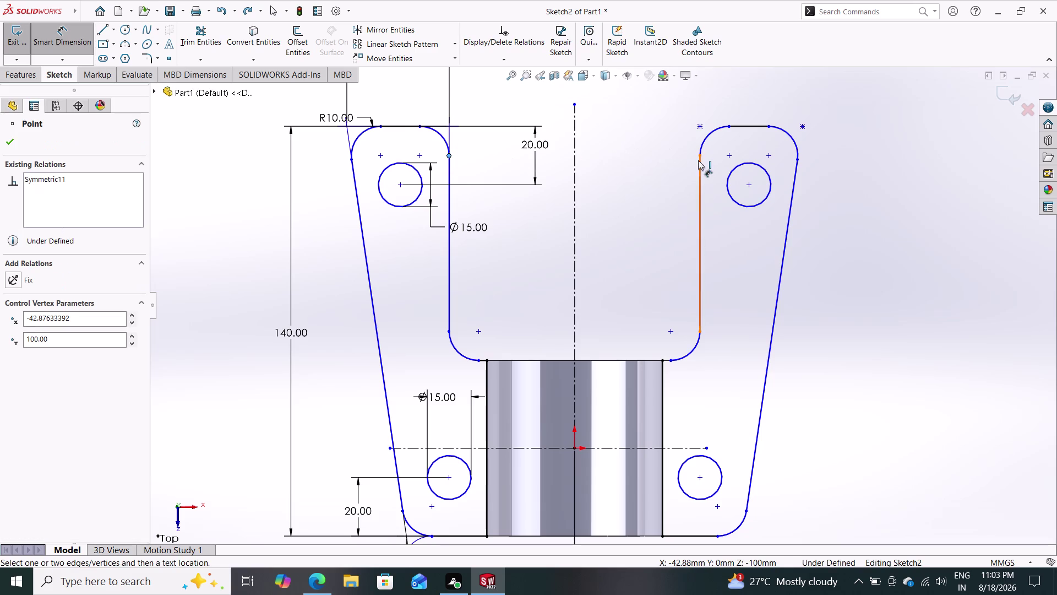
drag(703, 154, 689, 153)
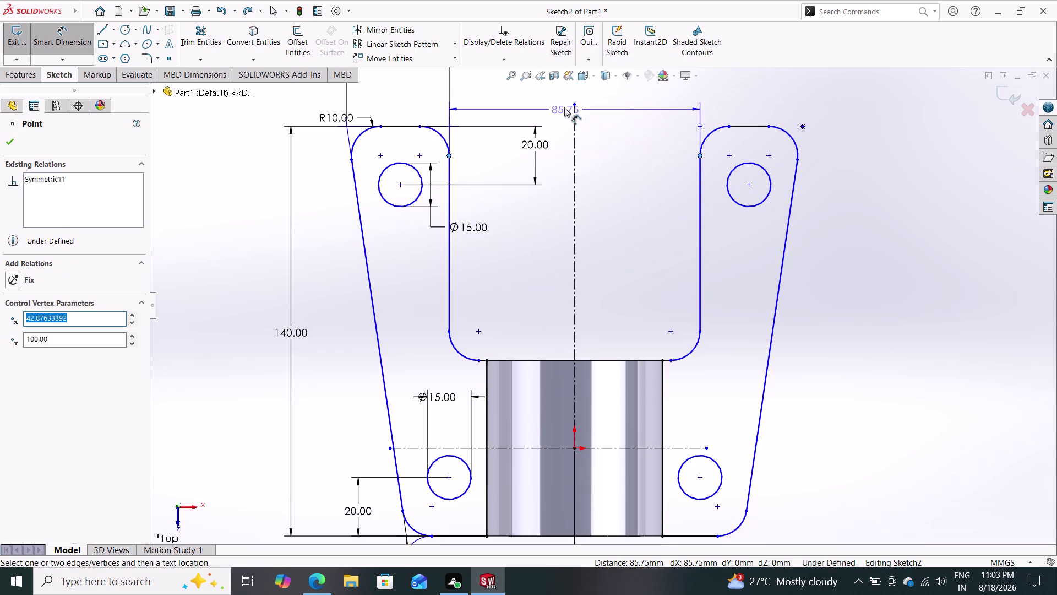
click(558, 91)
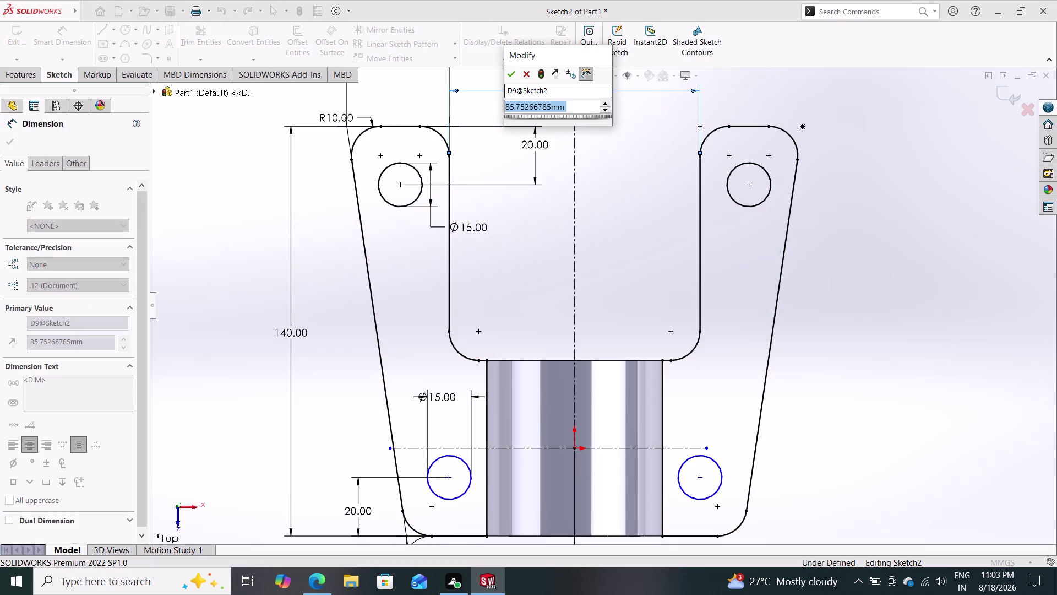
text(80)
key(Return)
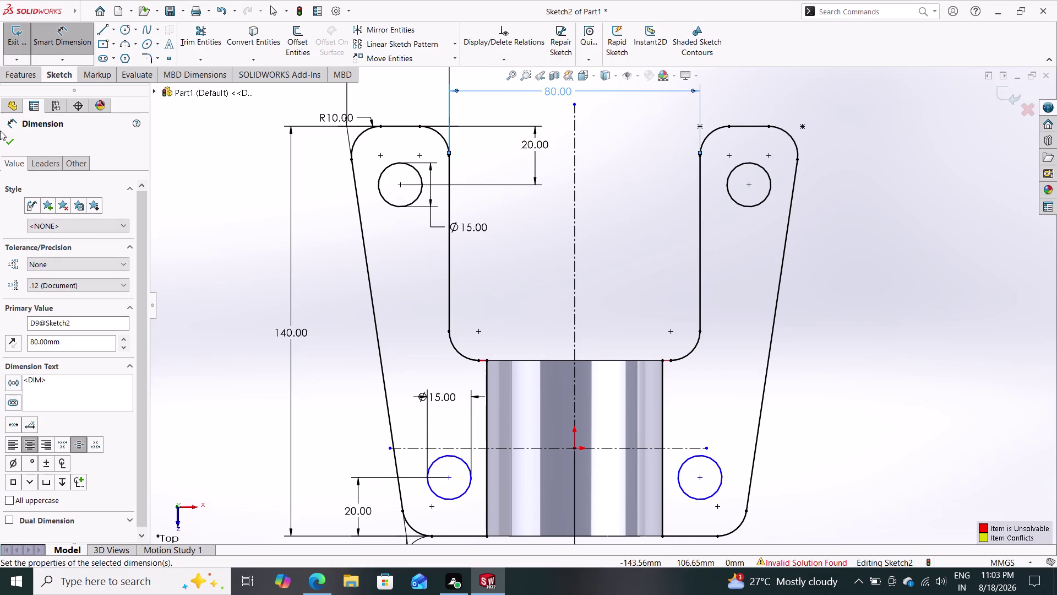
click(13, 148)
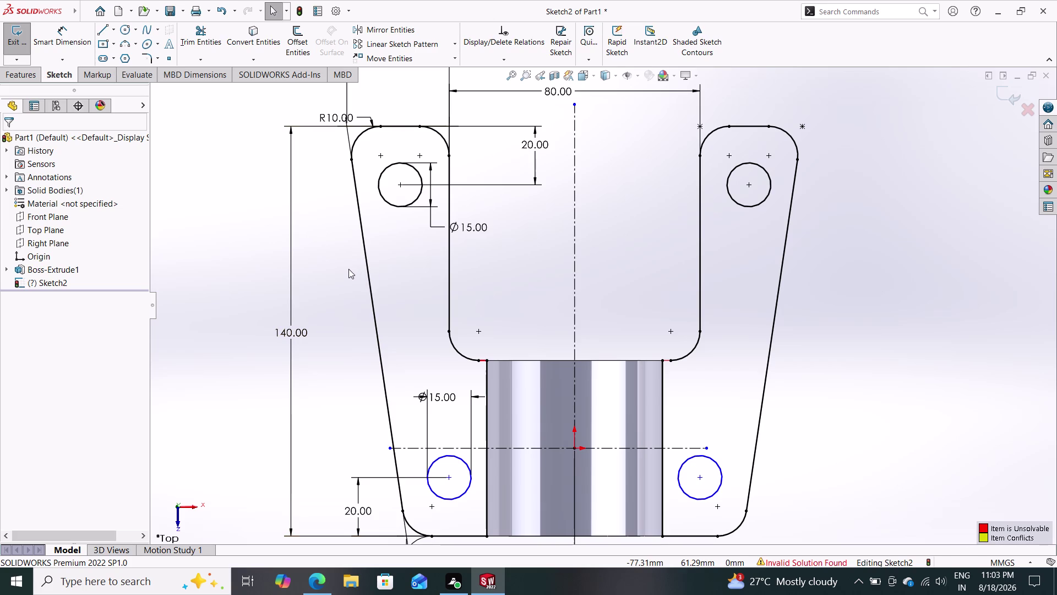
key(Escape)
Add a Horizontal relation between the lower left and lower right hole centre points.
click(449, 476)
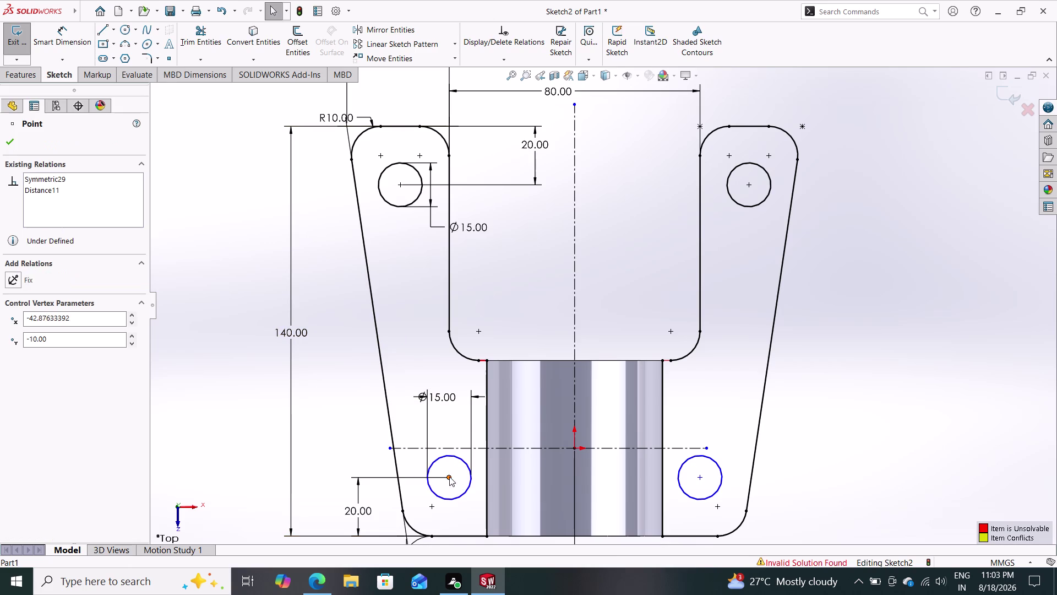
click(700, 479)
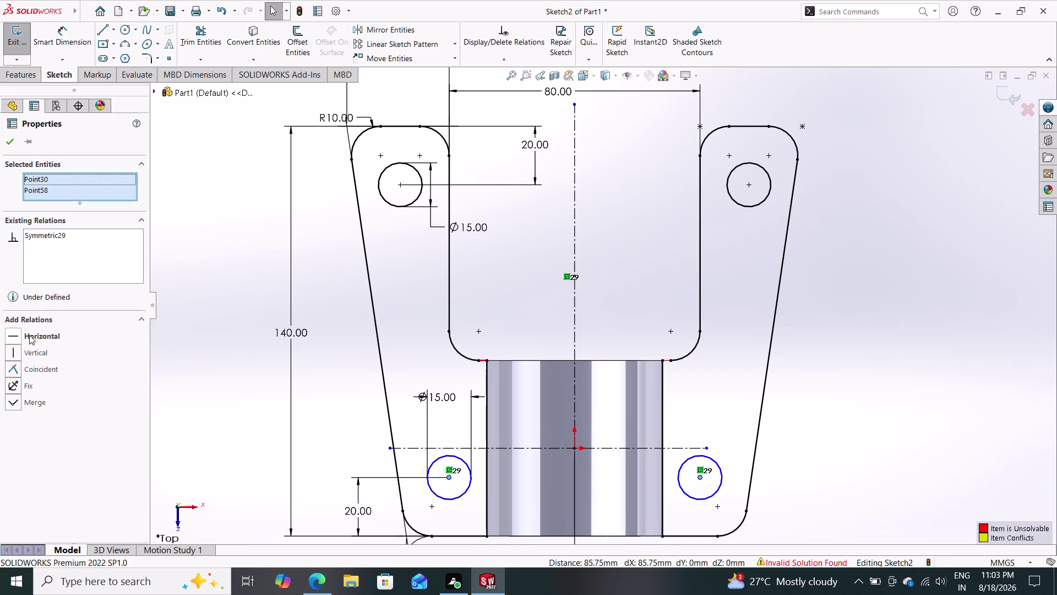
click(29, 335)
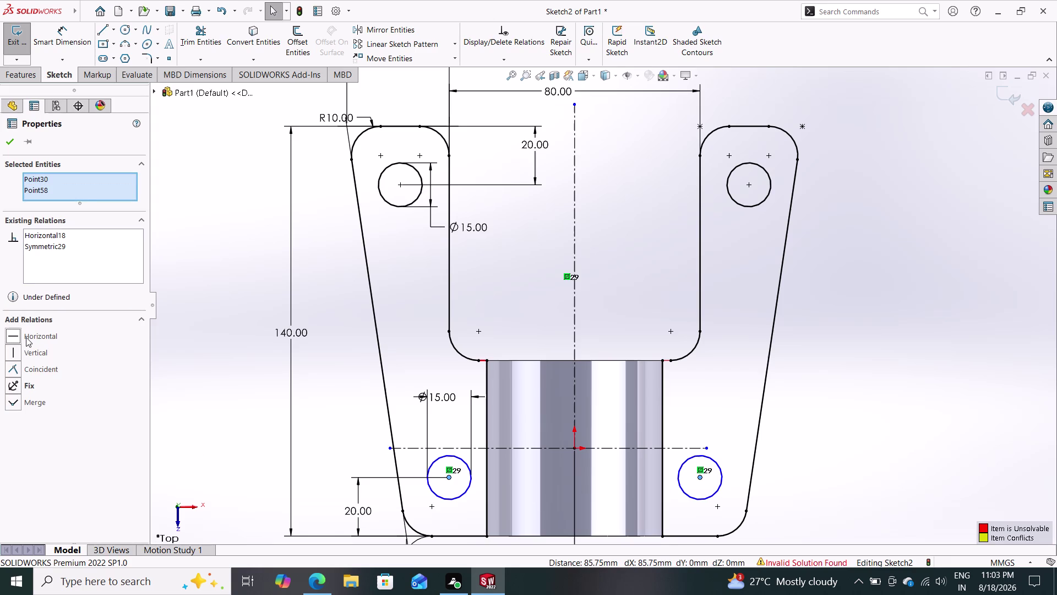
click(13, 137)
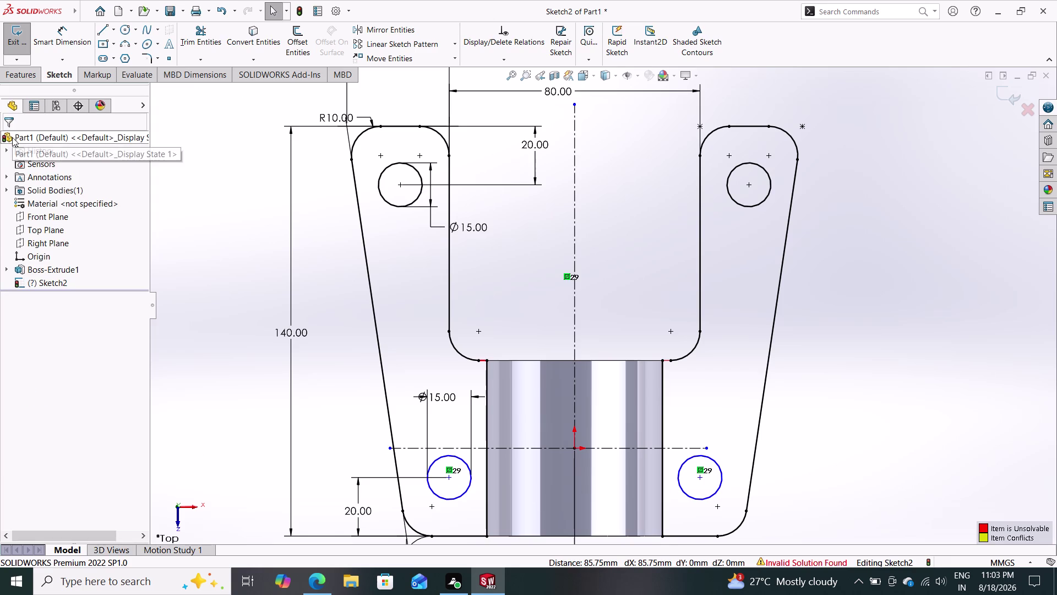
key(Escape)
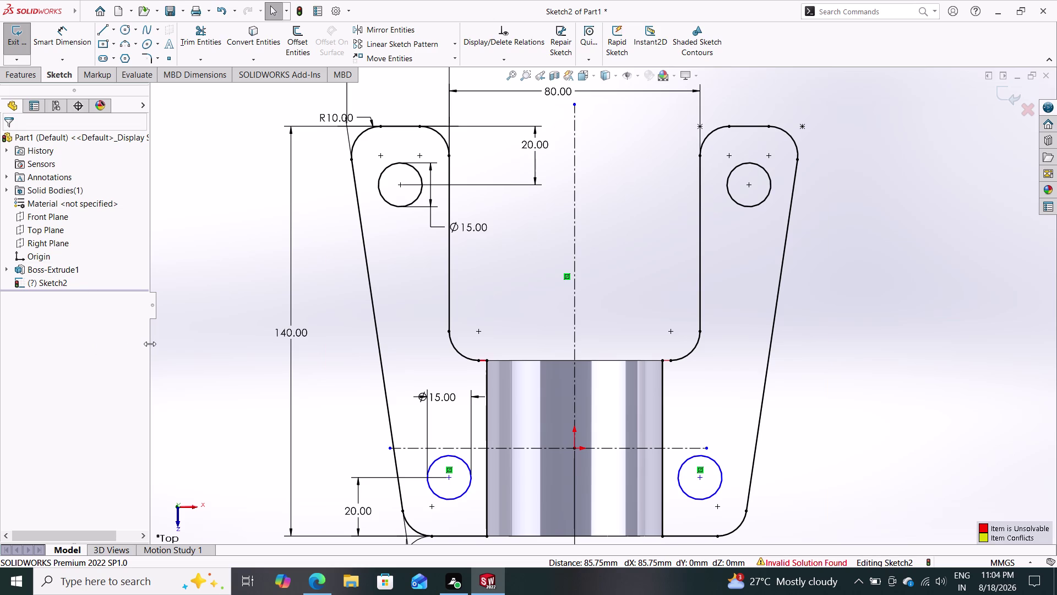
scroll(down, 3)
scroll(up, 3)
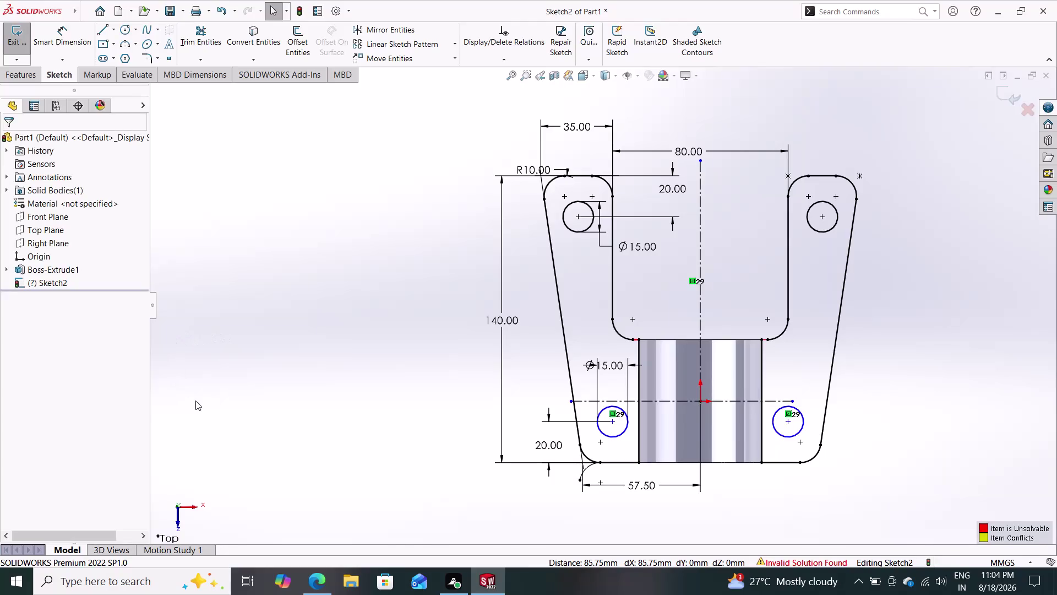
key(Escape)
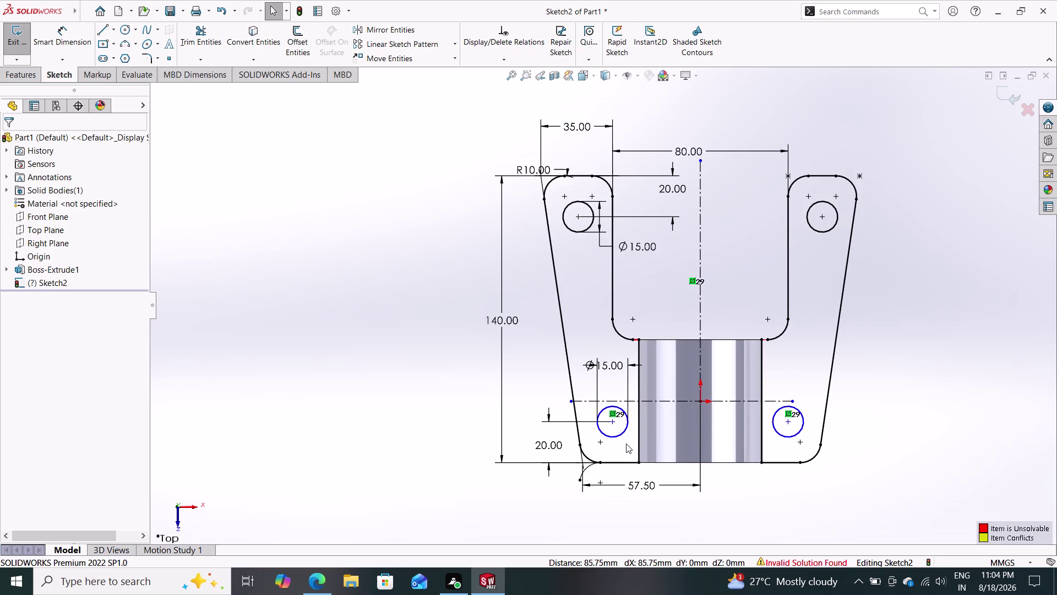
scroll(down, 3)
scroll(up, 3)
scroll(down, 3)
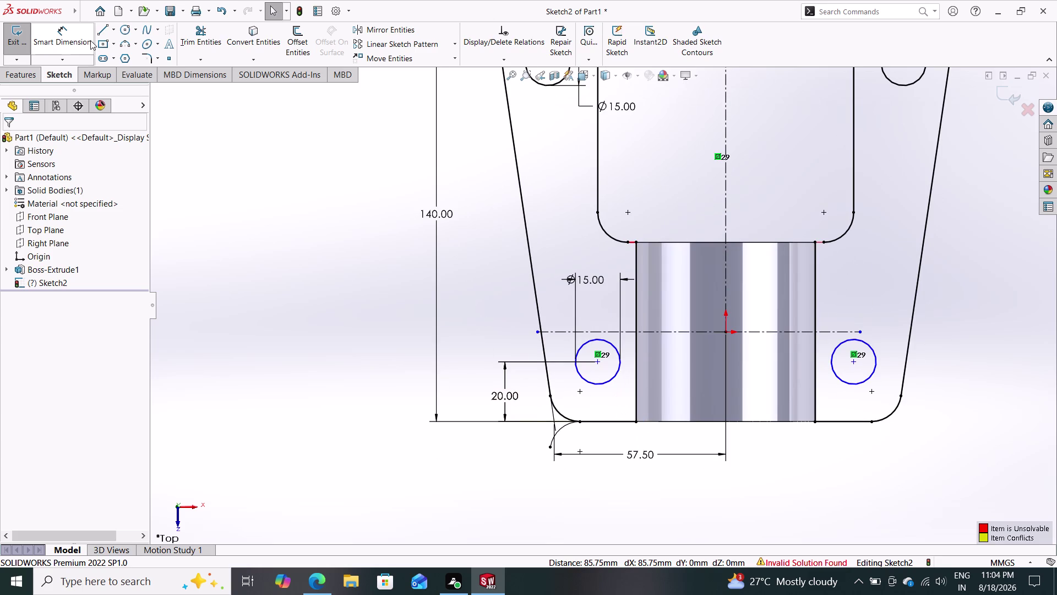
click(70, 45)
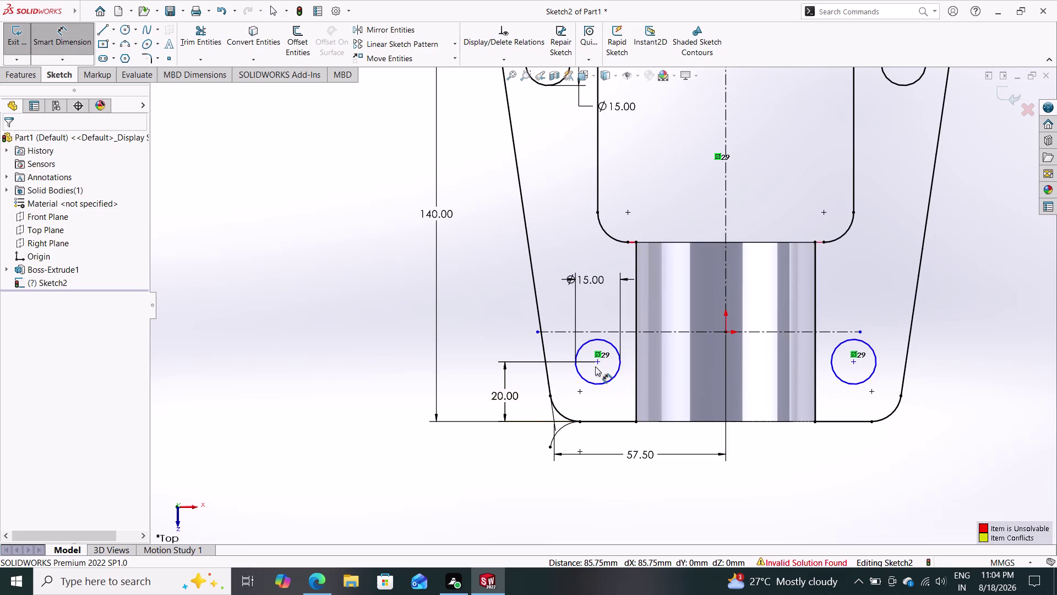
click(599, 363)
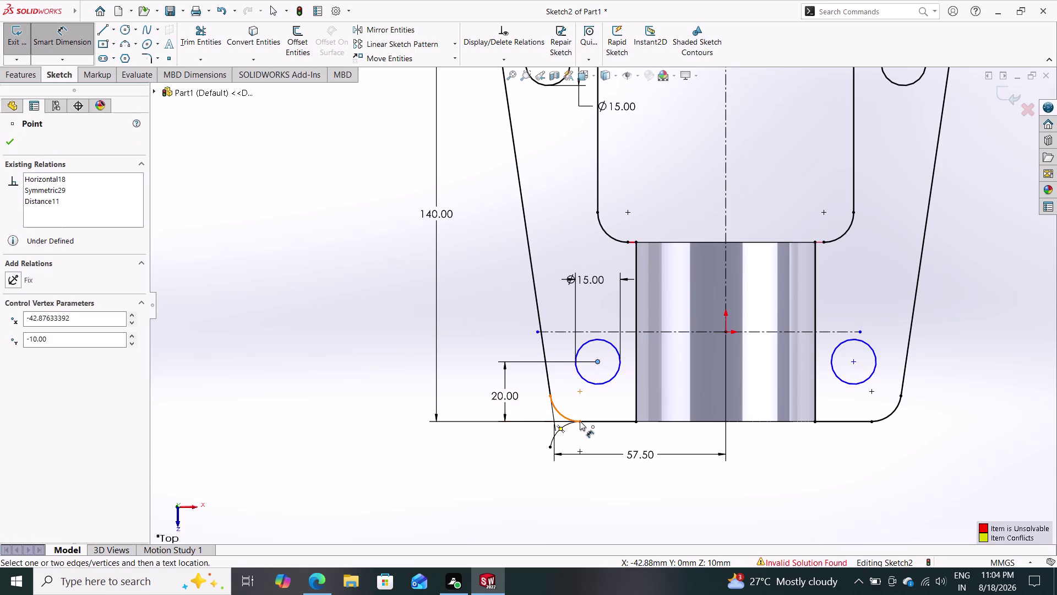
click(579, 420)
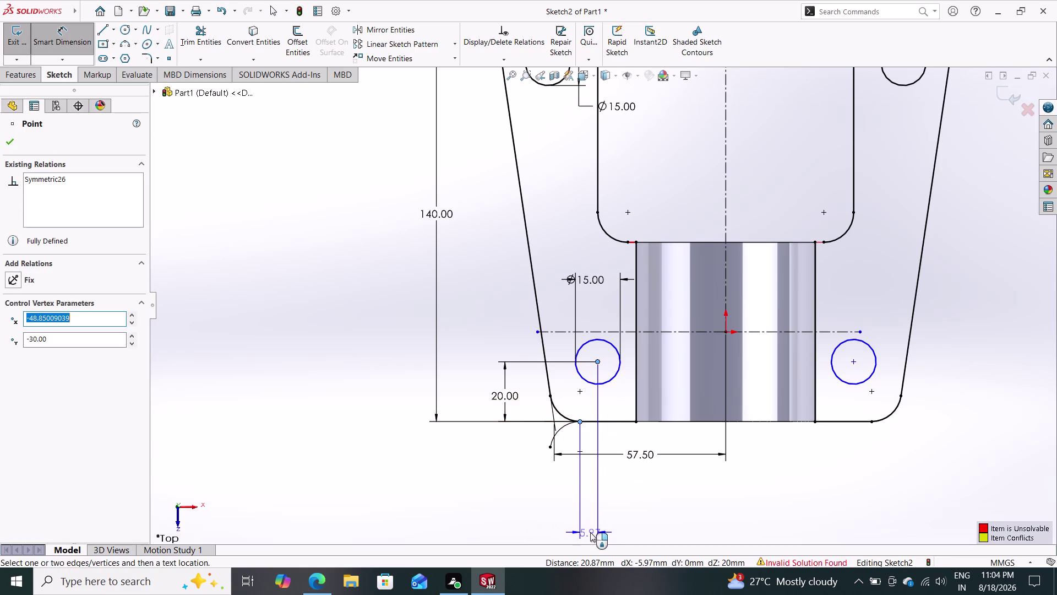
click(596, 474)
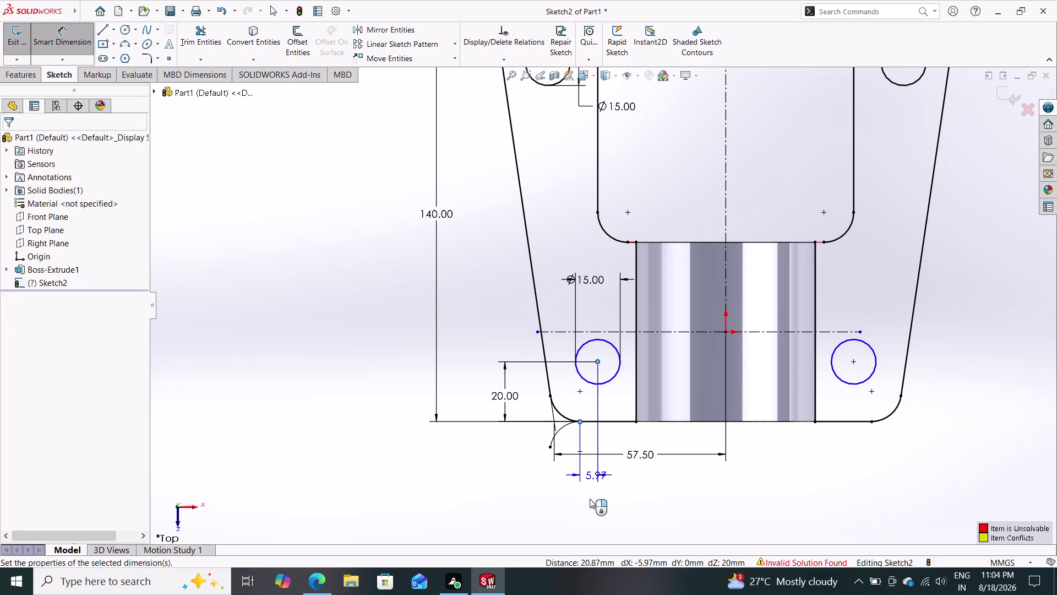
click(549, 457)
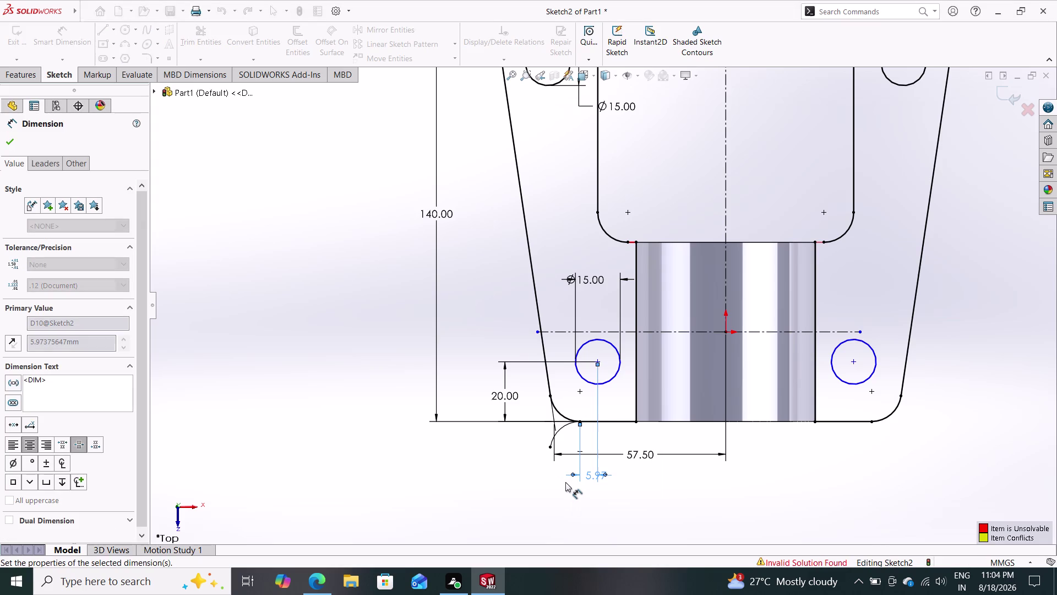
key(ctrl+z)
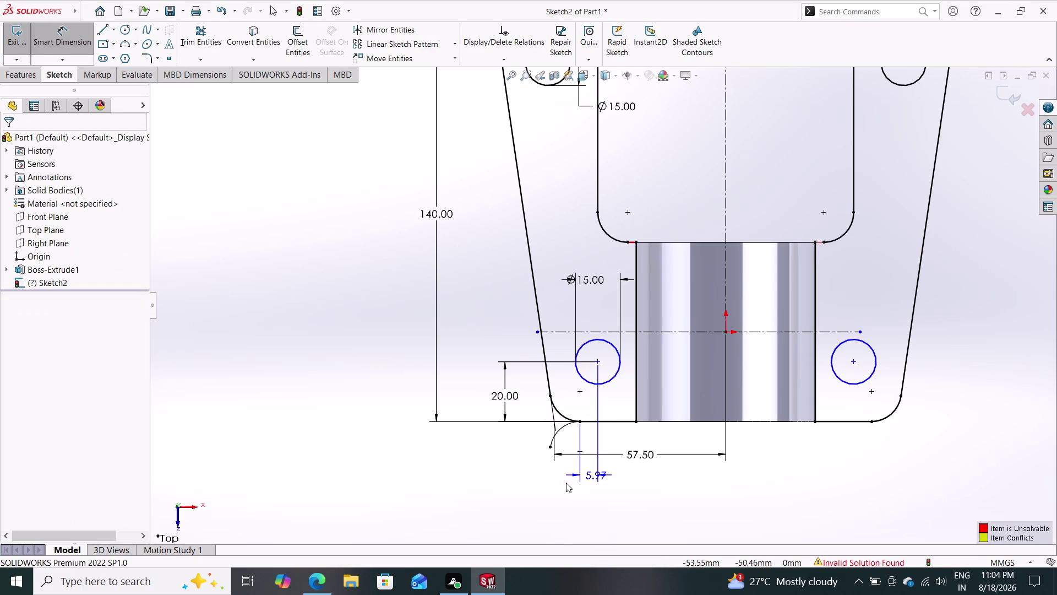
key(ctrl+z)
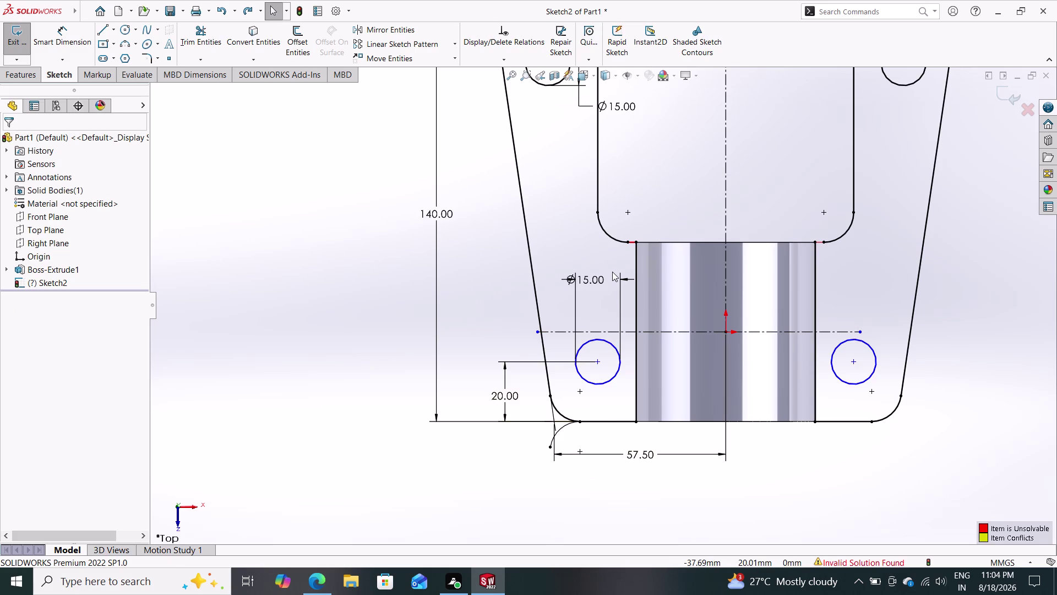
scroll(down, 3)
scroll(up, 3)
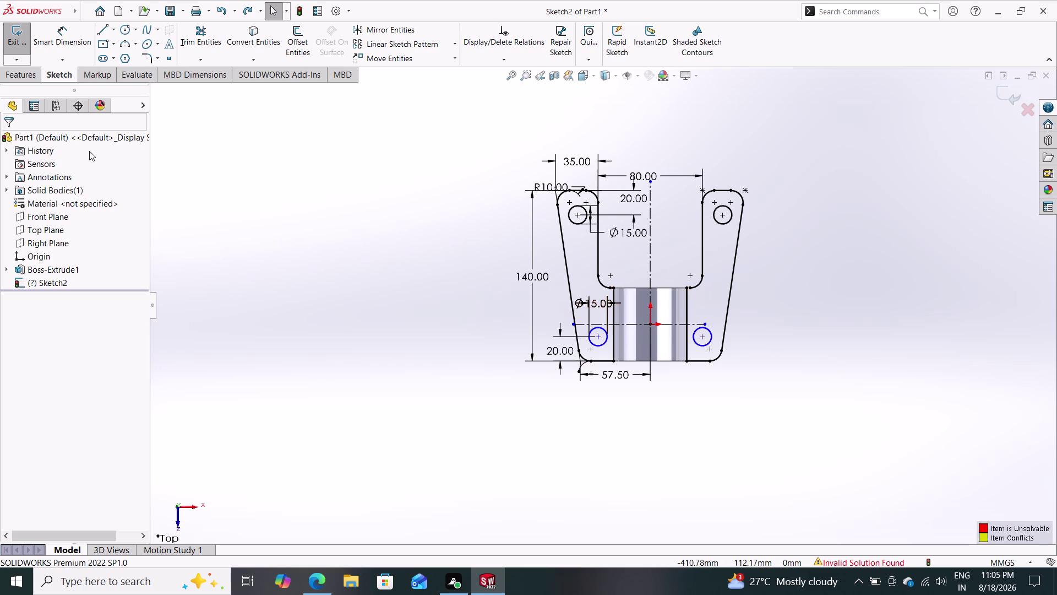
Boss-extrude the left and right Sketch2 arm regions 10 mm mid-plane.
click(27, 77)
click(24, 34)
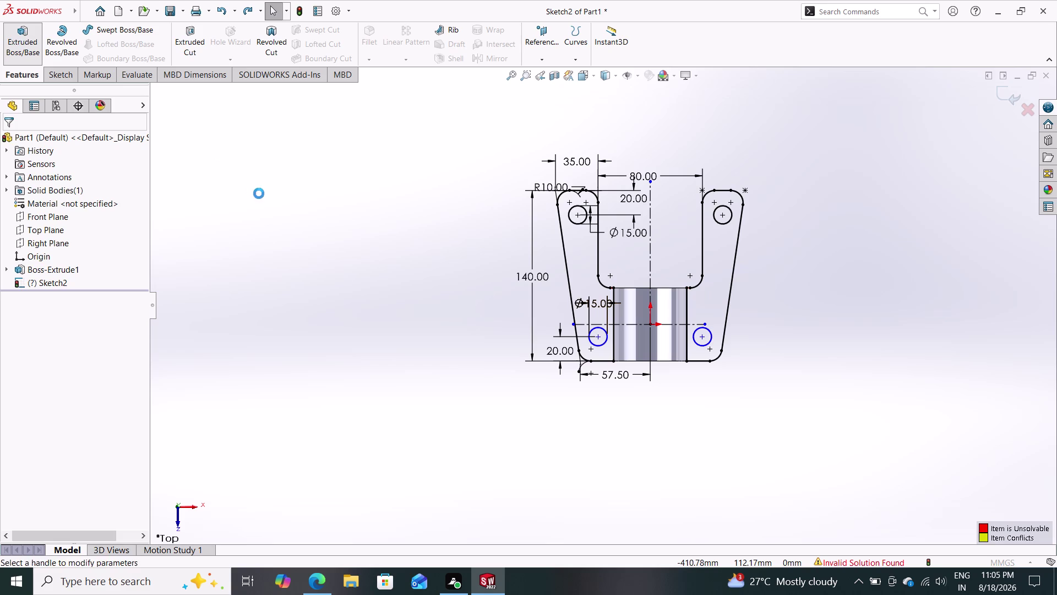
click(579, 259)
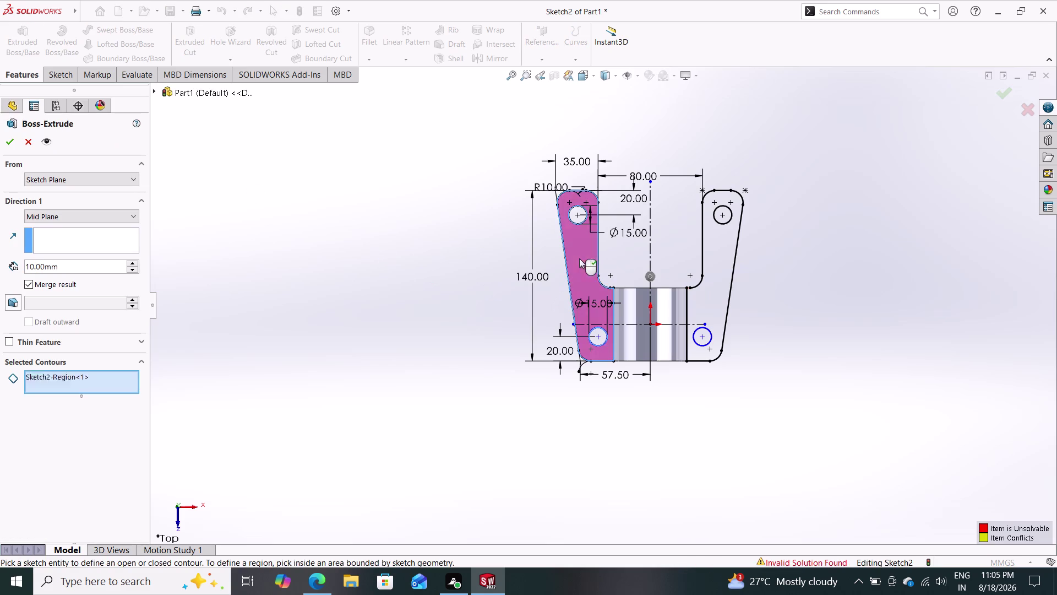
click(712, 258)
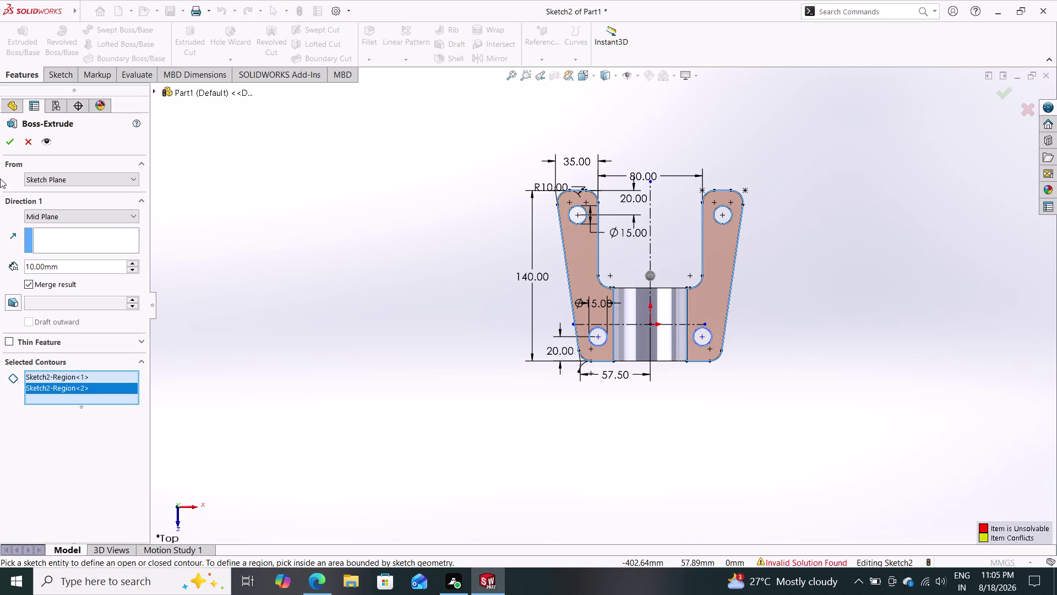
click(6, 144)
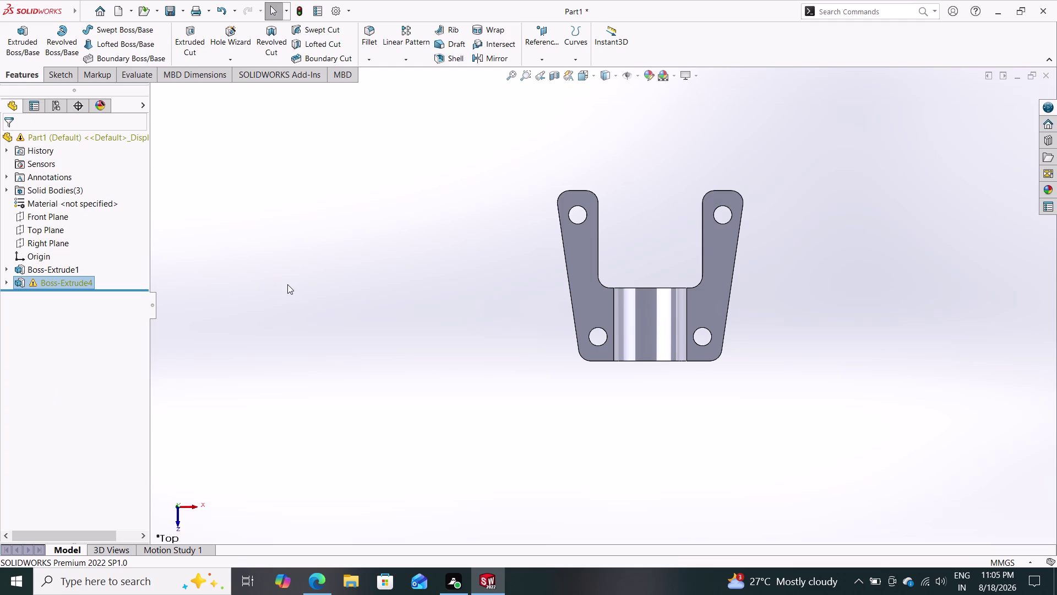
middle_drag(309, 308, 363, 320)
middle_drag(324, 305, 389, 345)
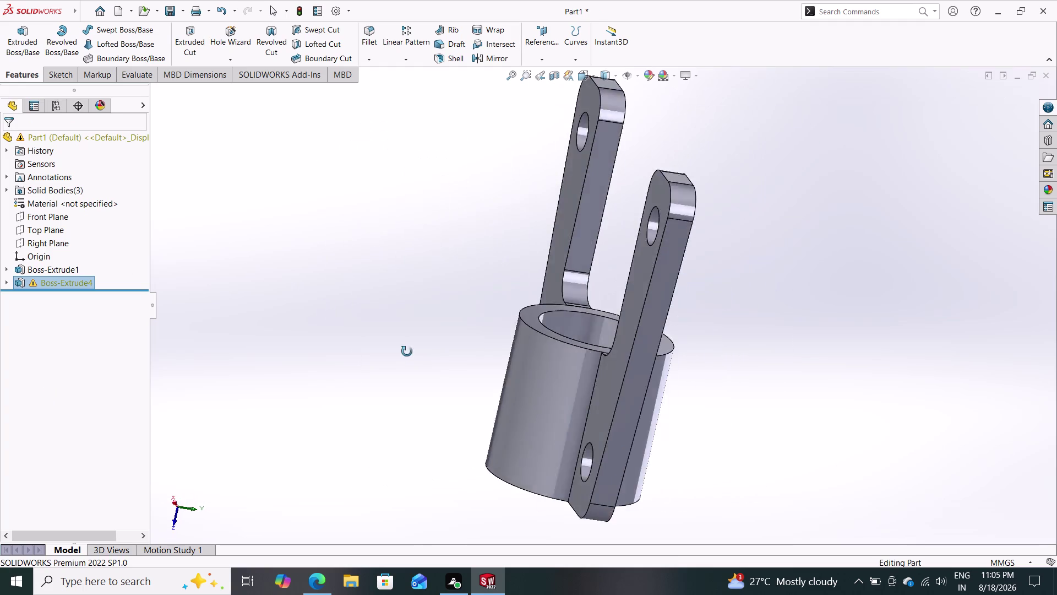
middle_drag(388, 345, 398, 353)
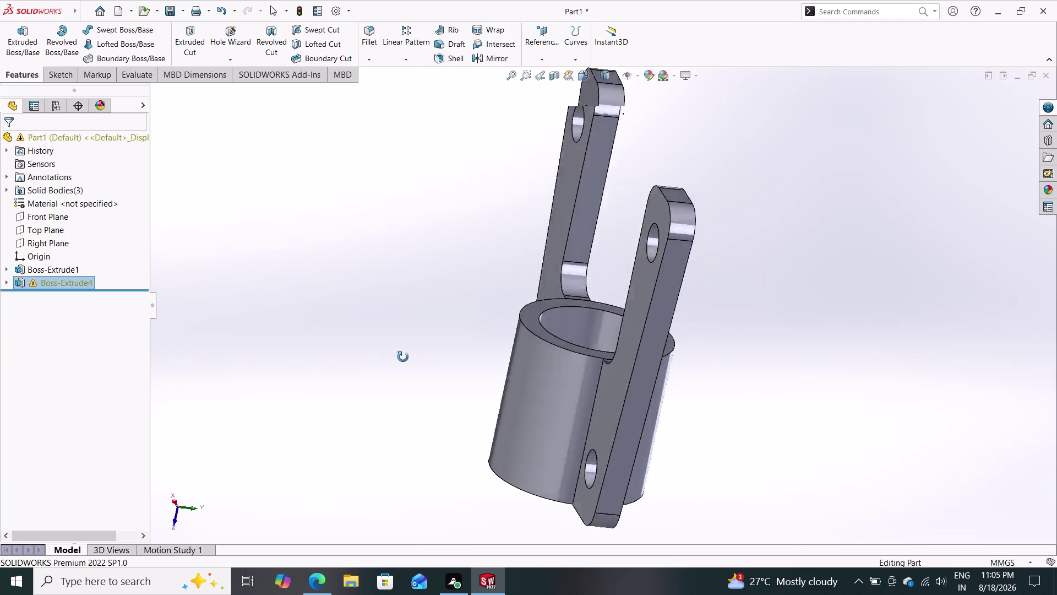
middle_drag(398, 353, 326, 311)
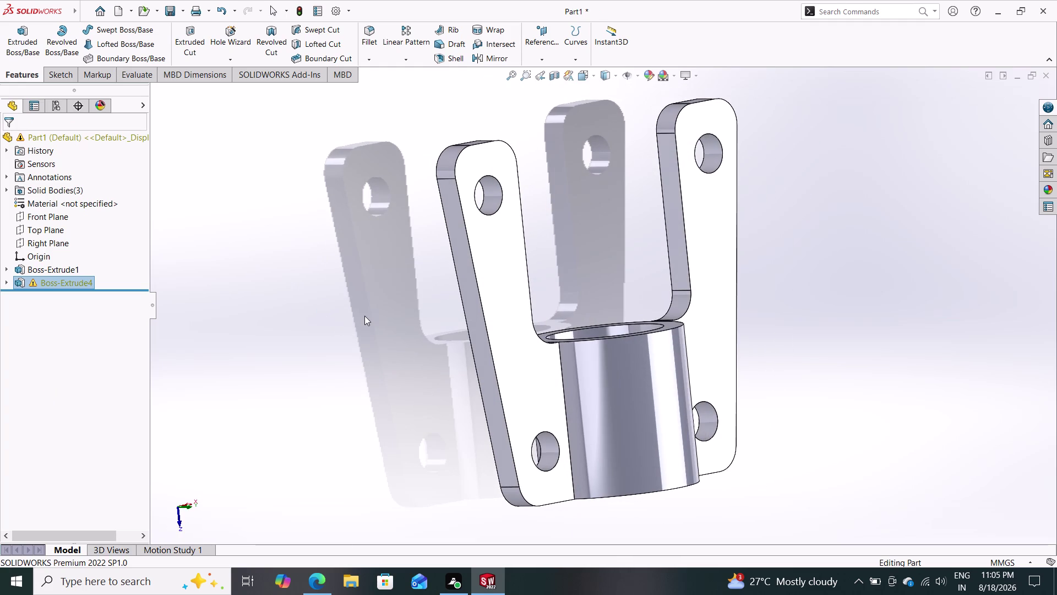
scroll(down, 3)
scroll(up, 3)
middle_drag(481, 285, 418, 295)
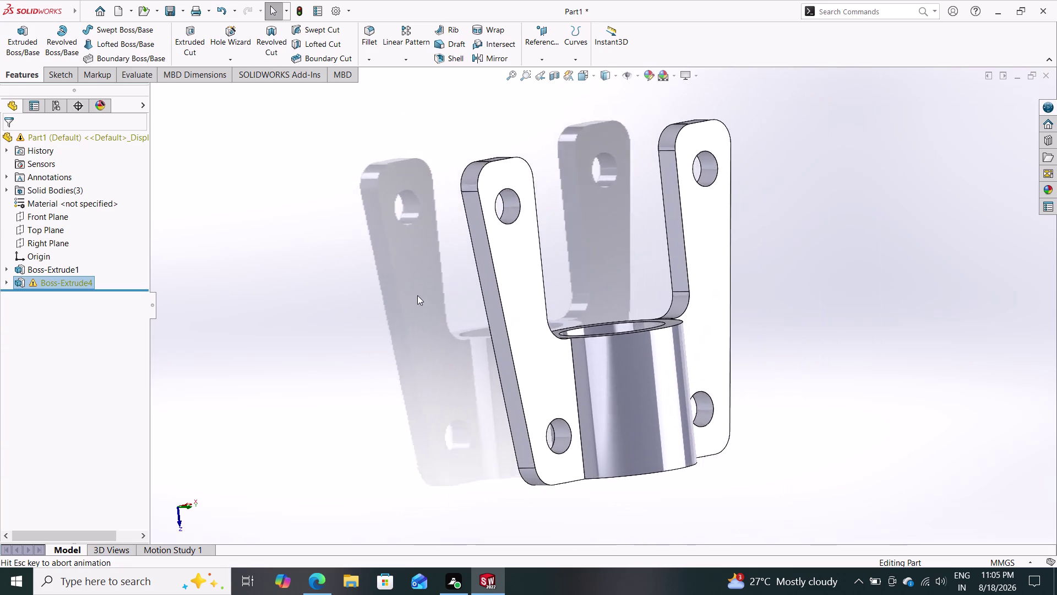
middle_drag(418, 295, 417, 295)
middle_drag(424, 295, 439, 349)
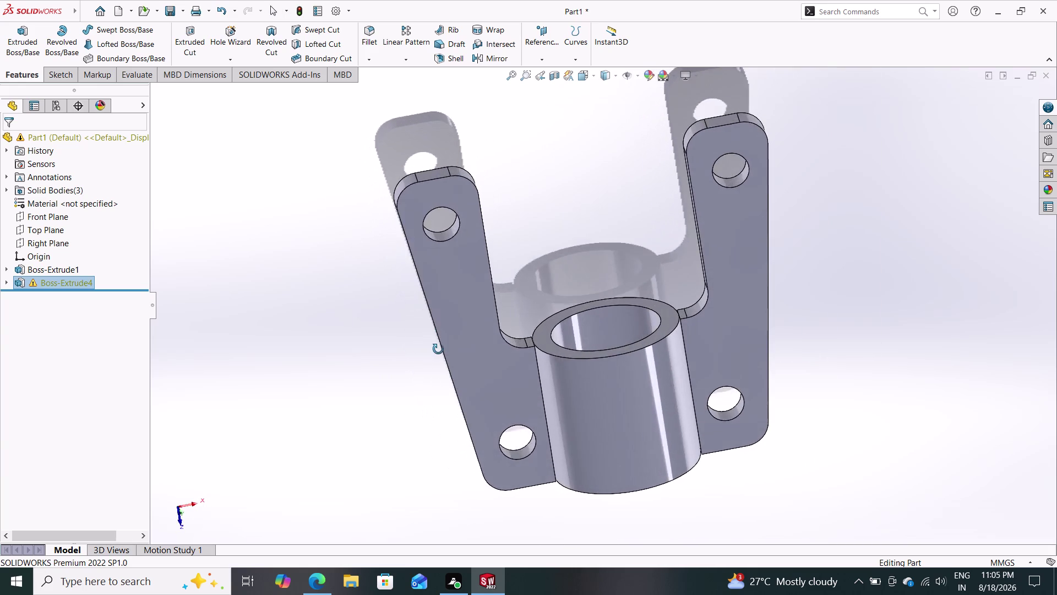
middle_drag(438, 350, 442, 345)
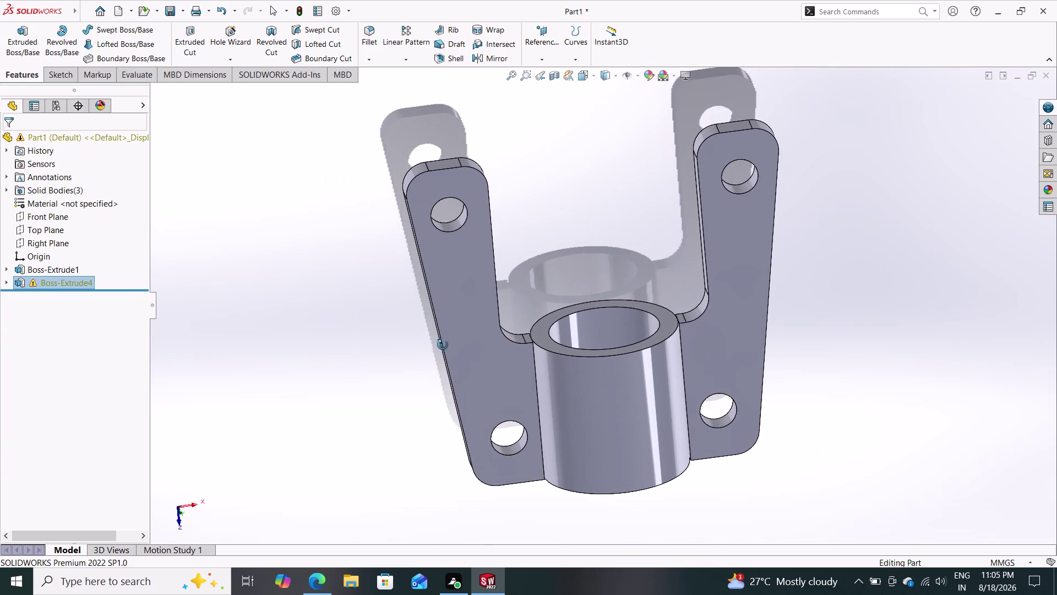
middle_drag(442, 345, 442, 346)
middle_click(444, 348)
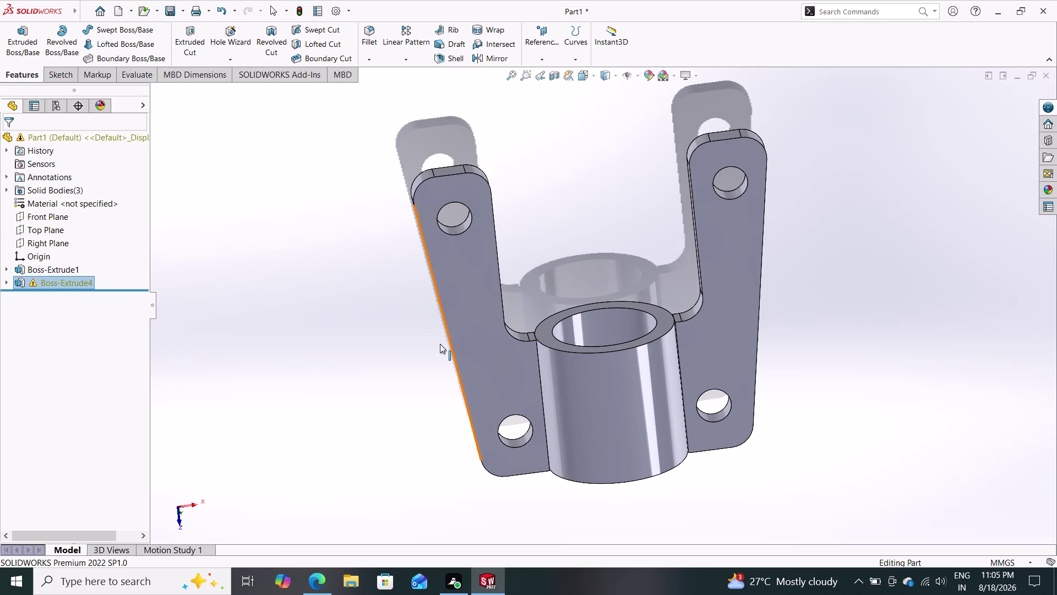
middle_drag(403, 340, 427, 451)
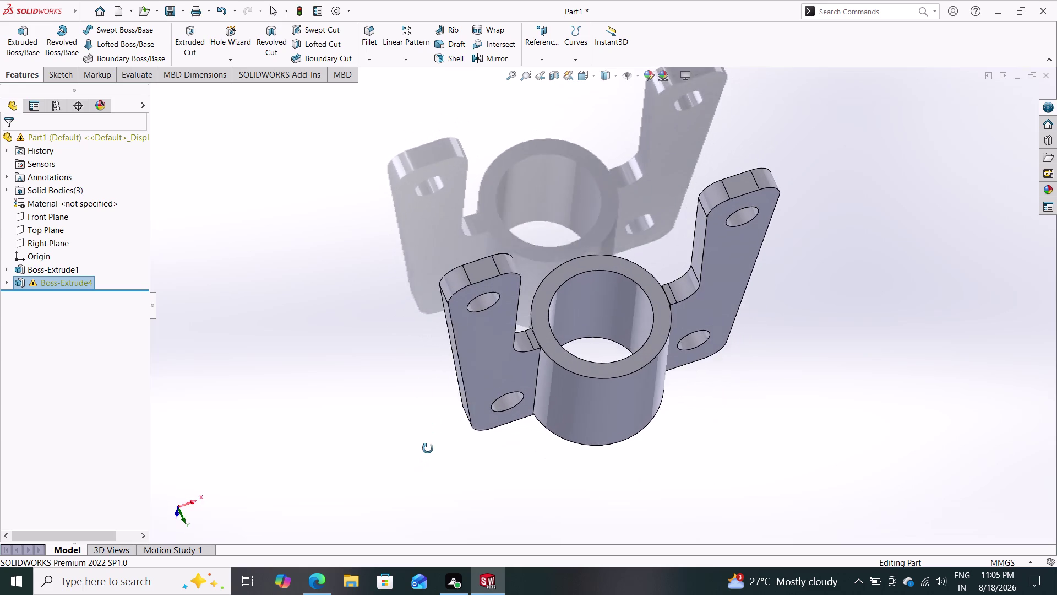
middle_drag(427, 451, 431, 437)
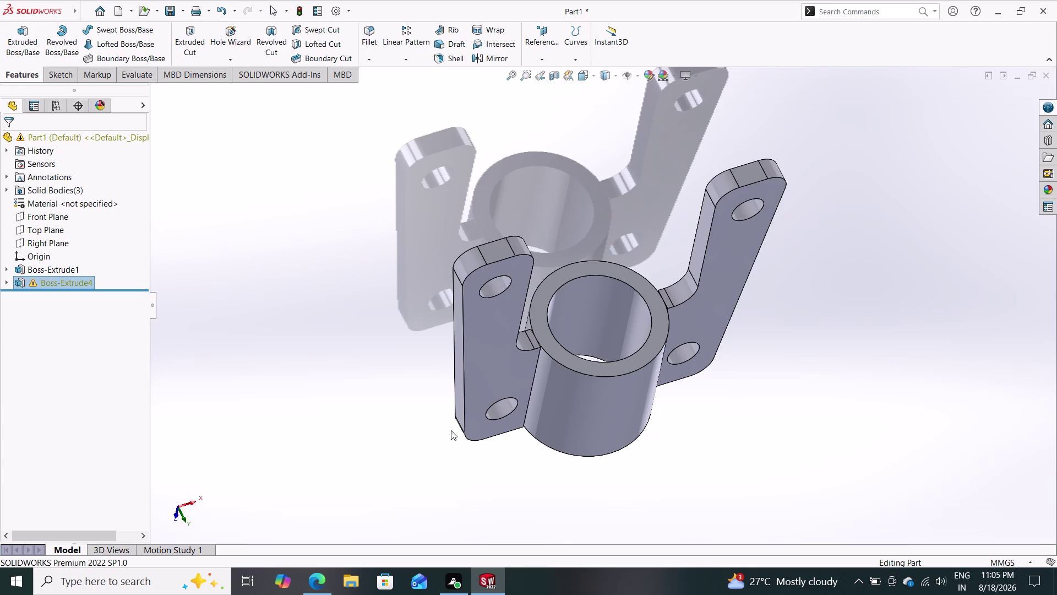
middle_drag(427, 439, 388, 386)
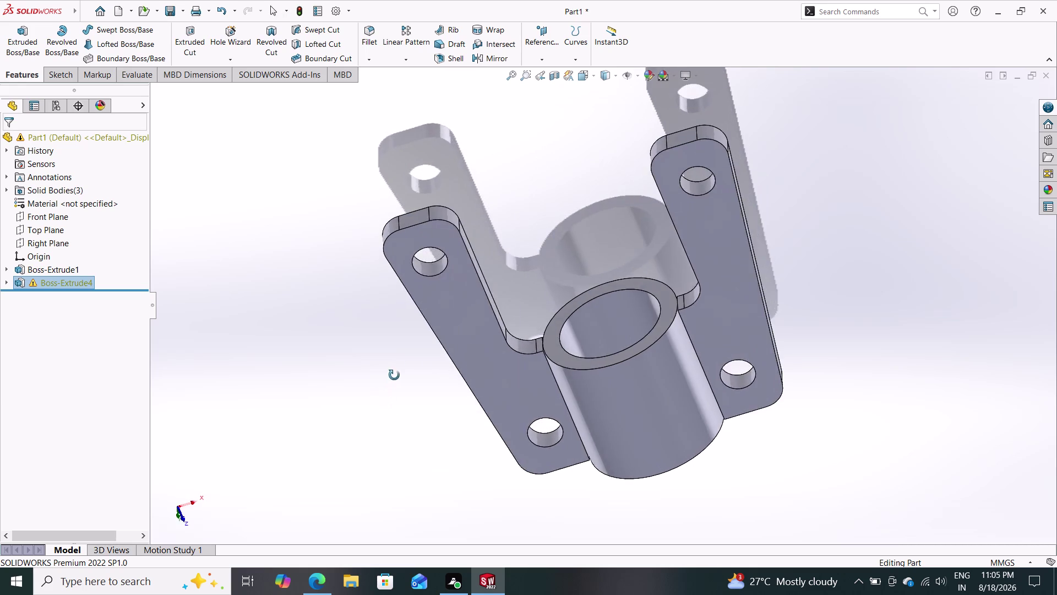
middle_drag(388, 386, 419, 291)
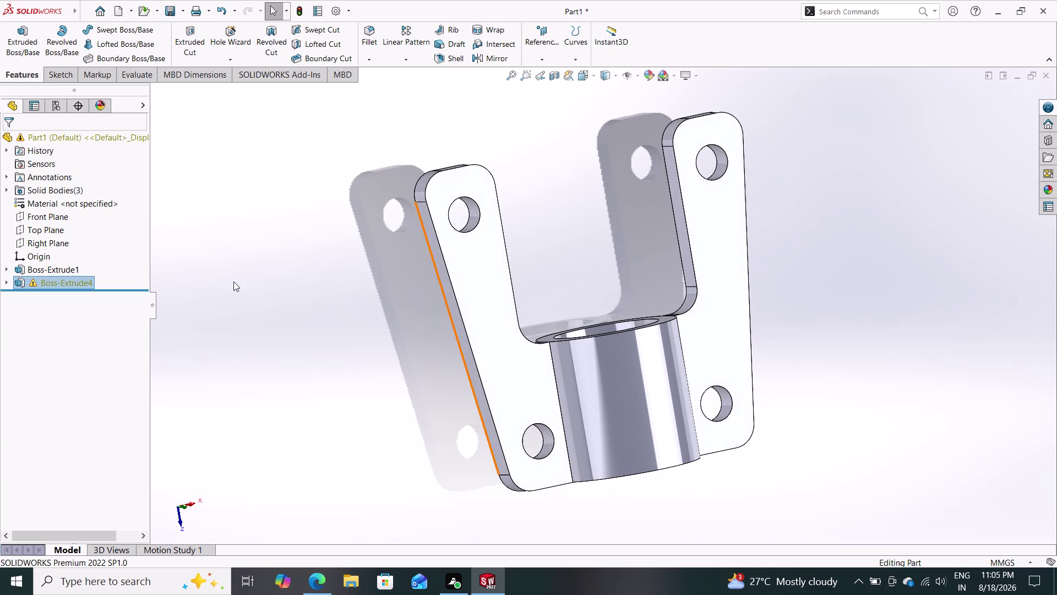
click(64, 282)
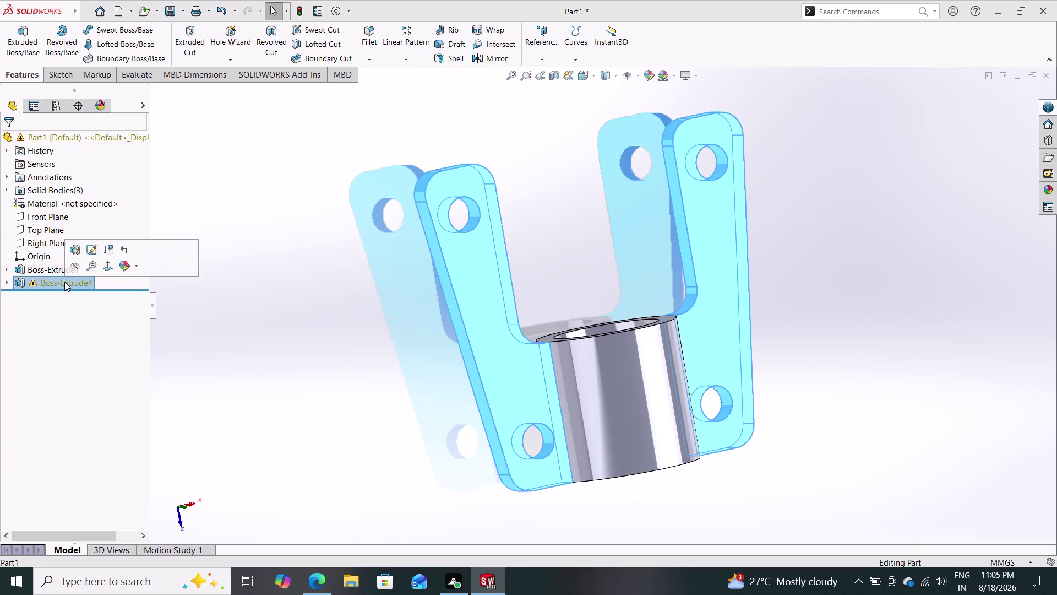
key(Escape)
key(Escape)
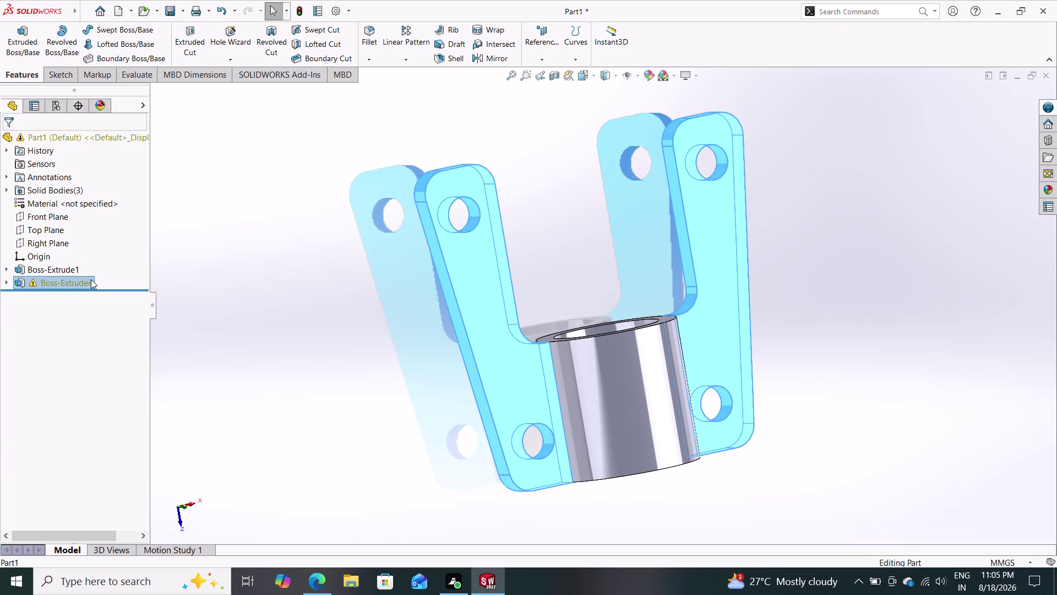
click(64, 281)
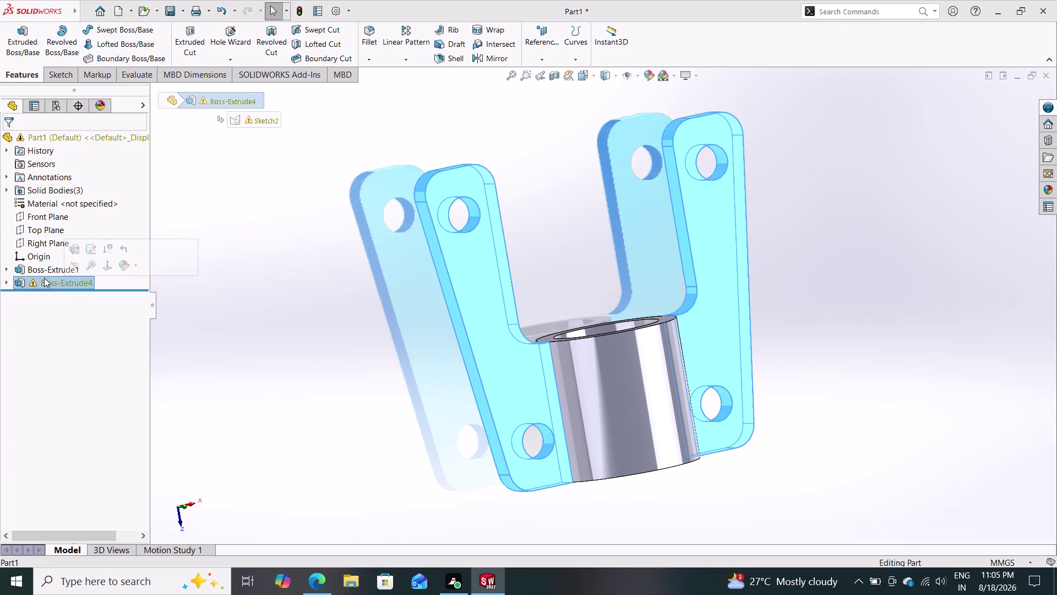
click(35, 281)
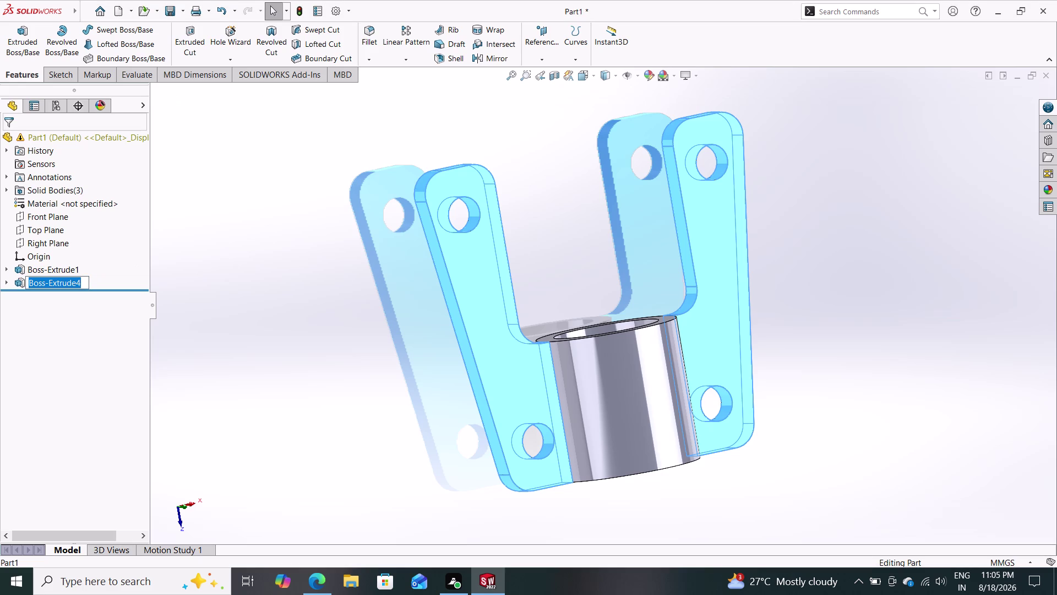
key(Escape)
key(Escape)
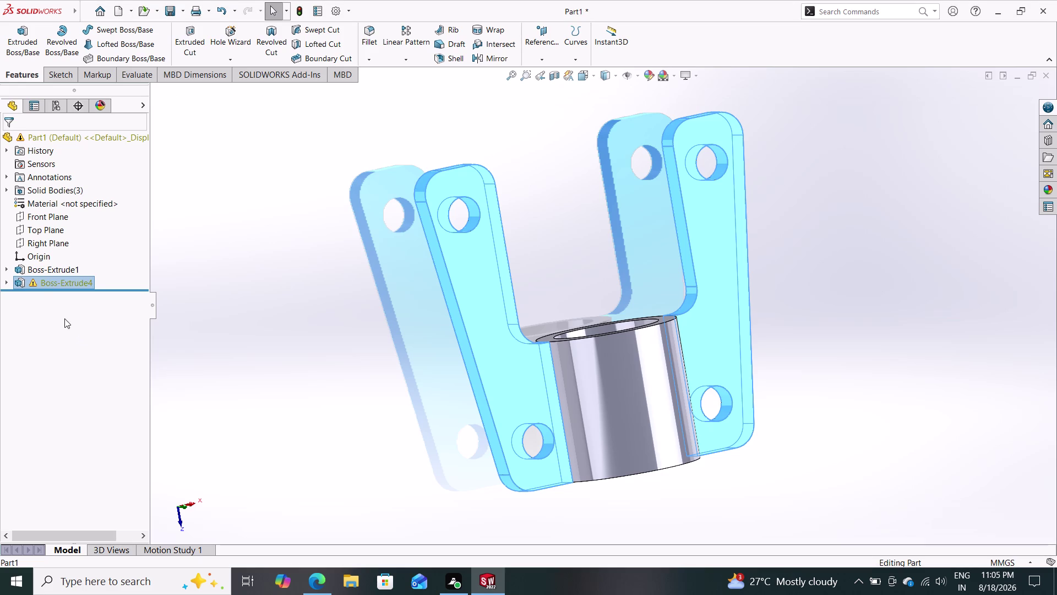
right_click(29, 285)
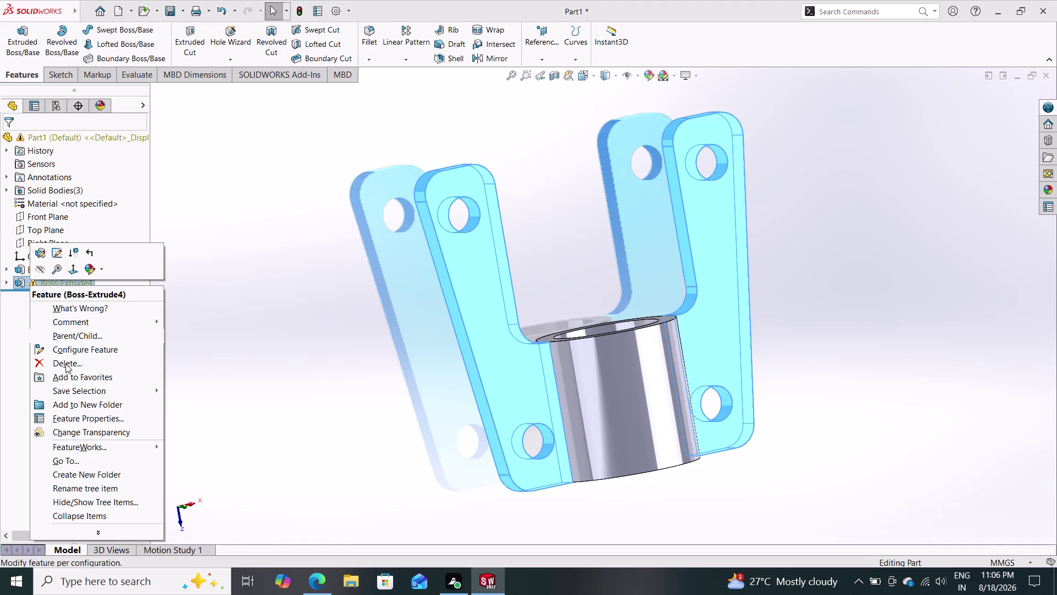
click(5, 391)
key(Escape)
key(Escape)
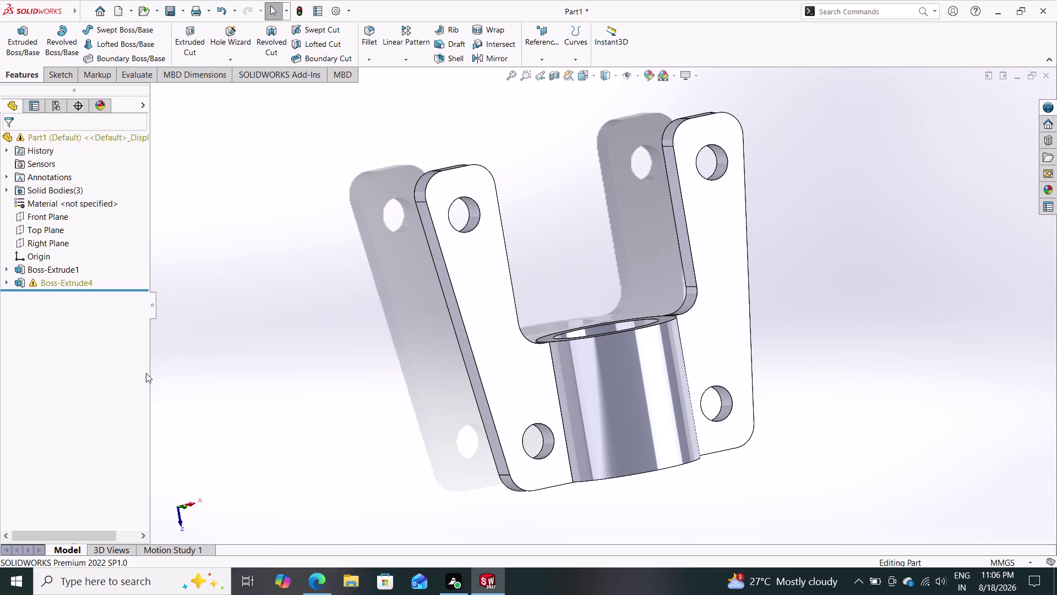
middle_drag(224, 388, 380, 390)
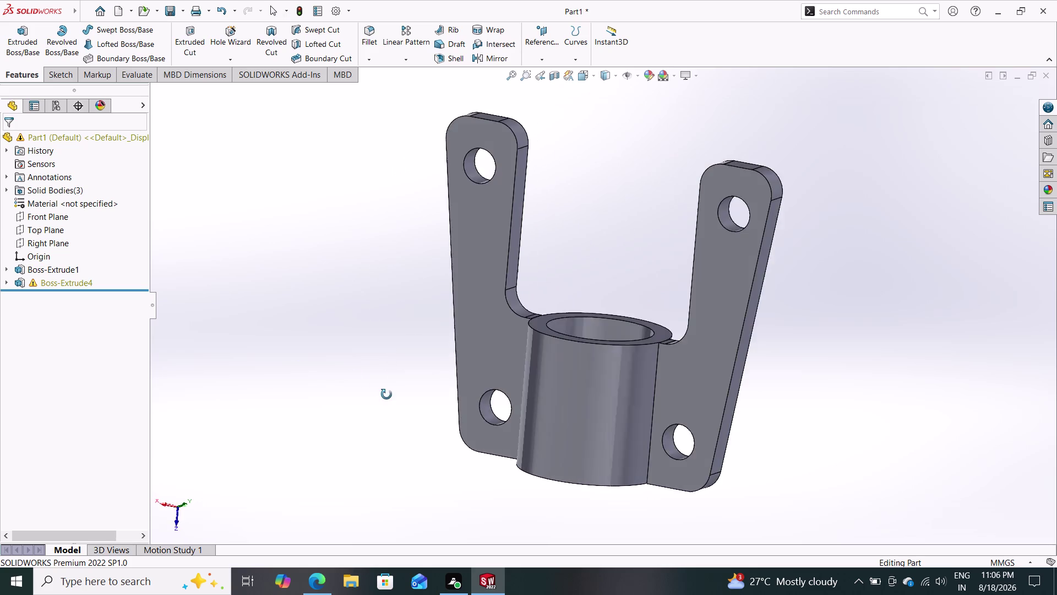
middle_drag(380, 390, 362, 401)
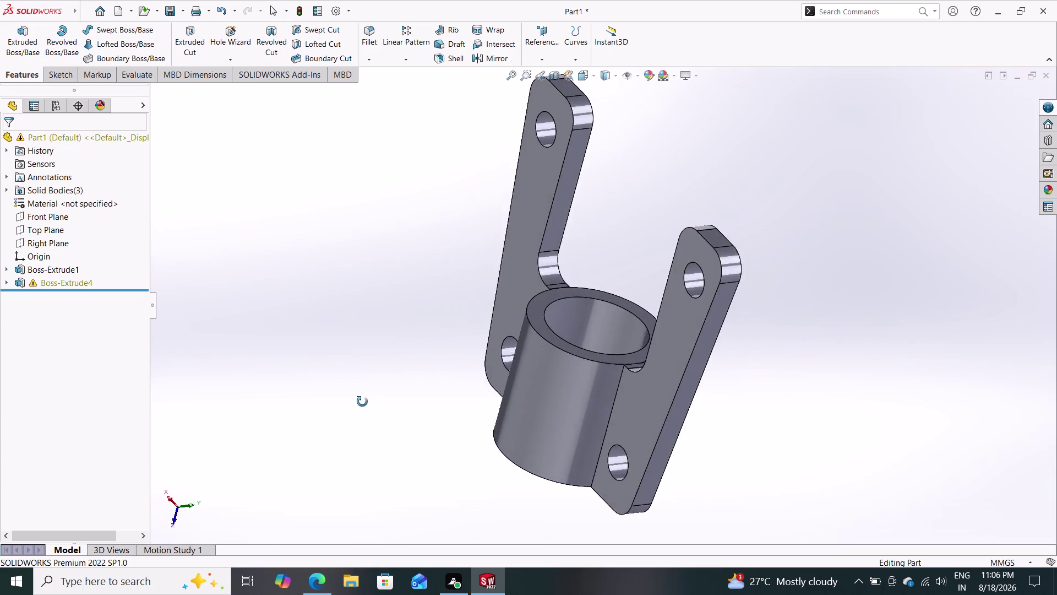
middle_drag(362, 401, 391, 346)
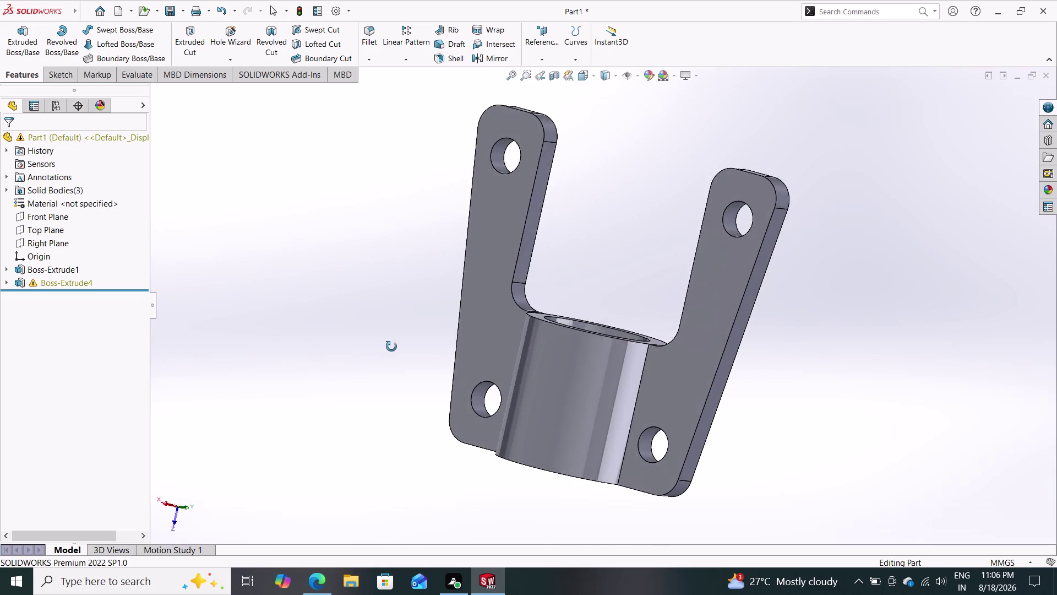
middle_drag(392, 347, 201, 302)
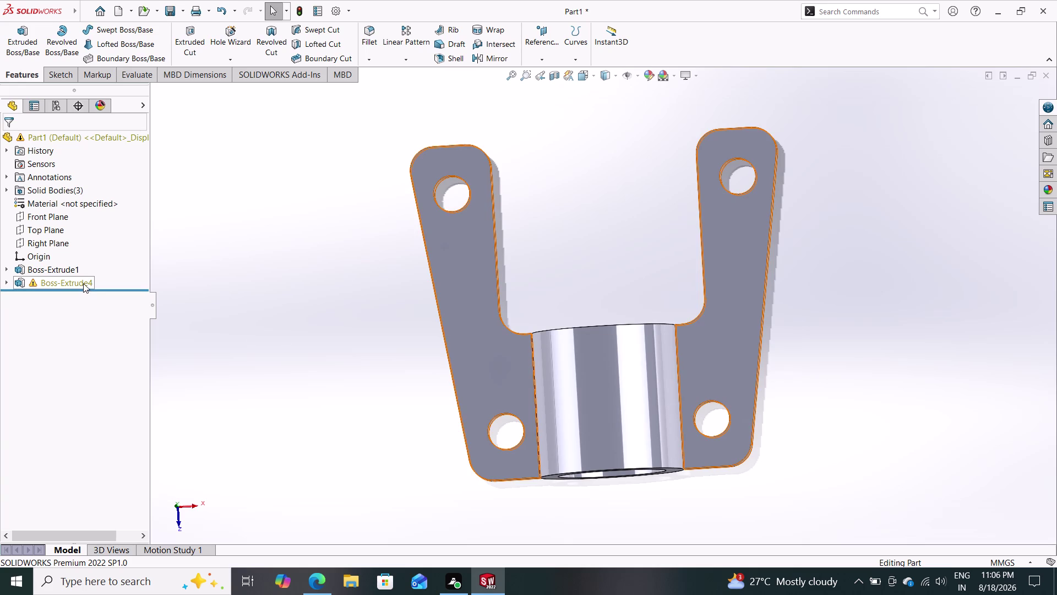
click(34, 282)
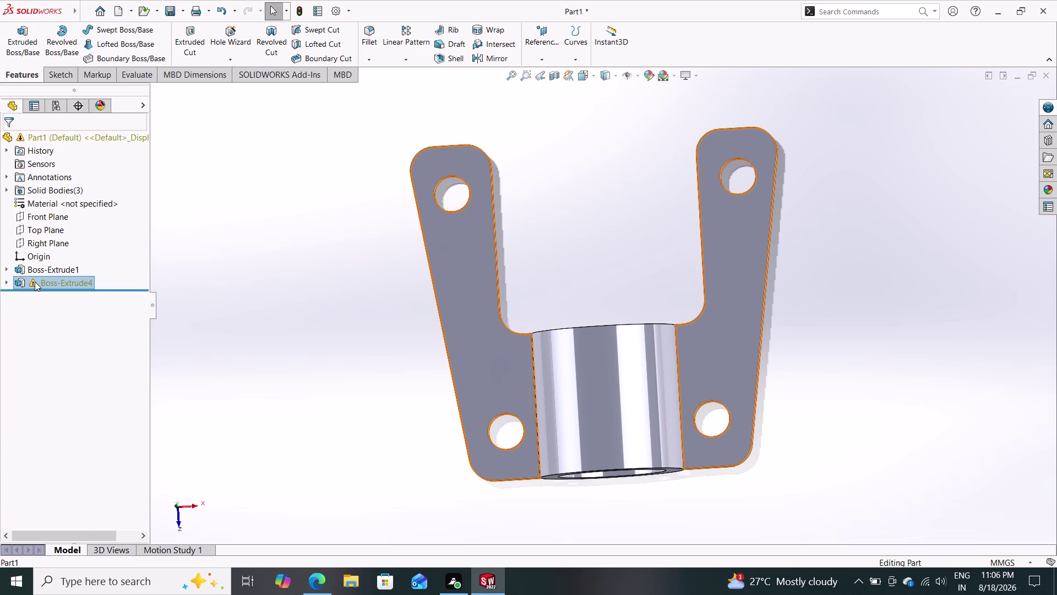
key(Escape)
key(Escape)
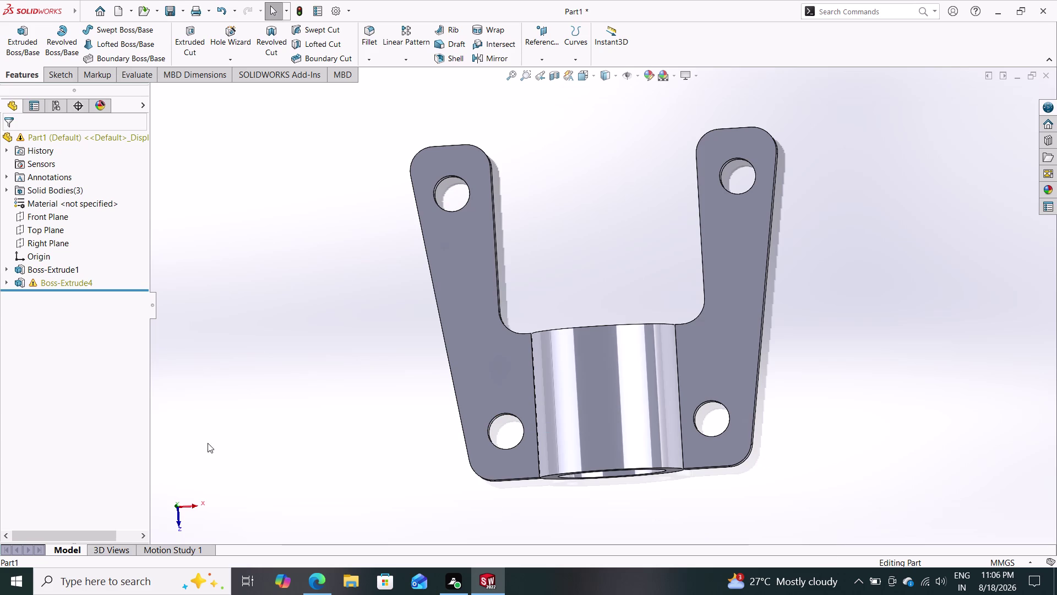
click(59, 279)
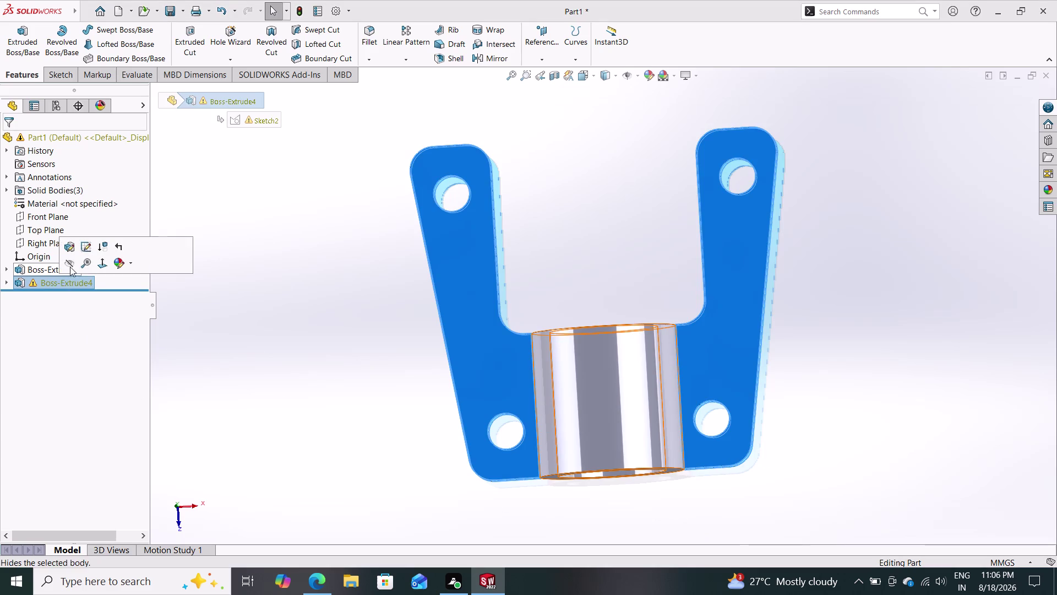
Reopen the plate extrusion settings and orbit to inspect the arm thickness preview.
click(67, 242)
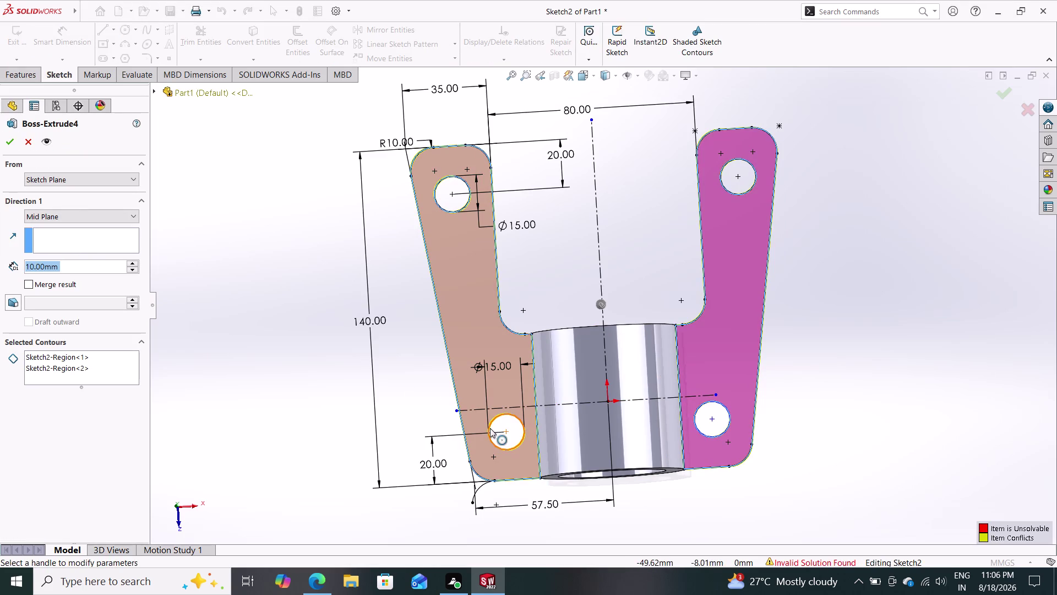
click(982, 538)
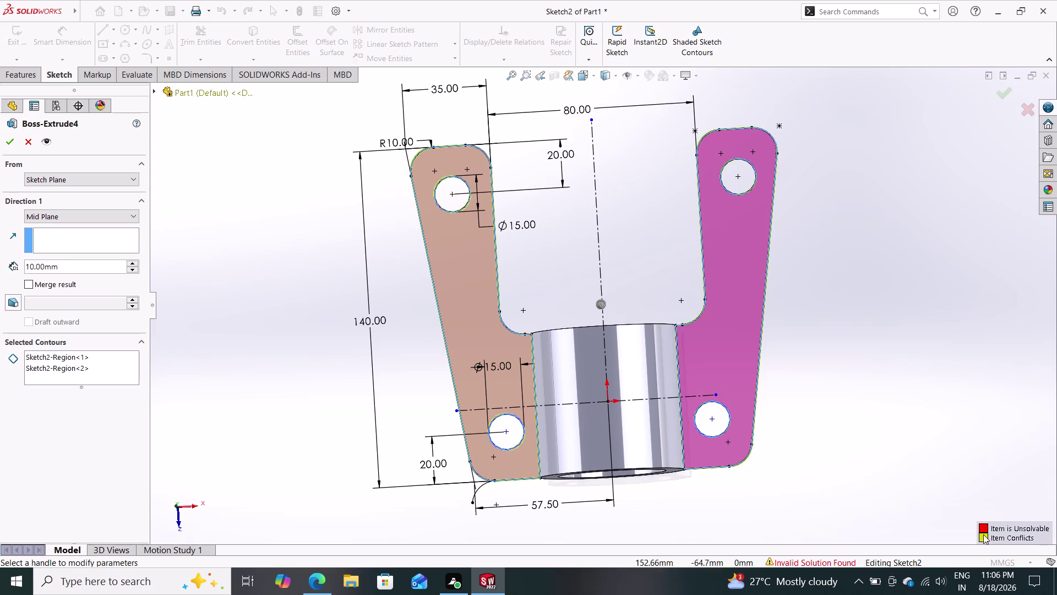
click(982, 522)
middle_drag(852, 396, 810, 416)
middle_drag(812, 413, 711, 435)
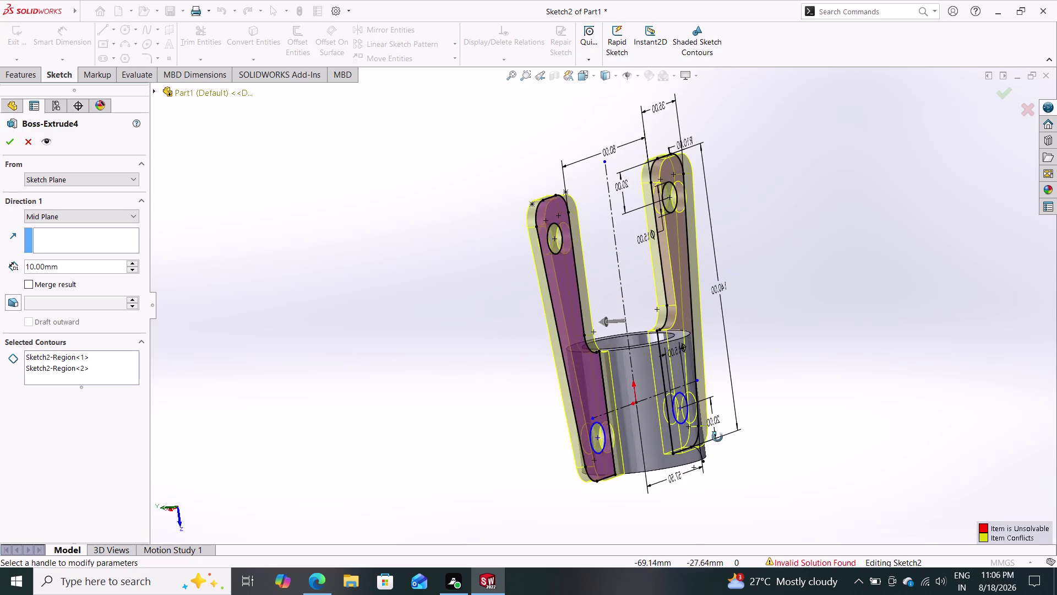
middle_drag(711, 435, 661, 421)
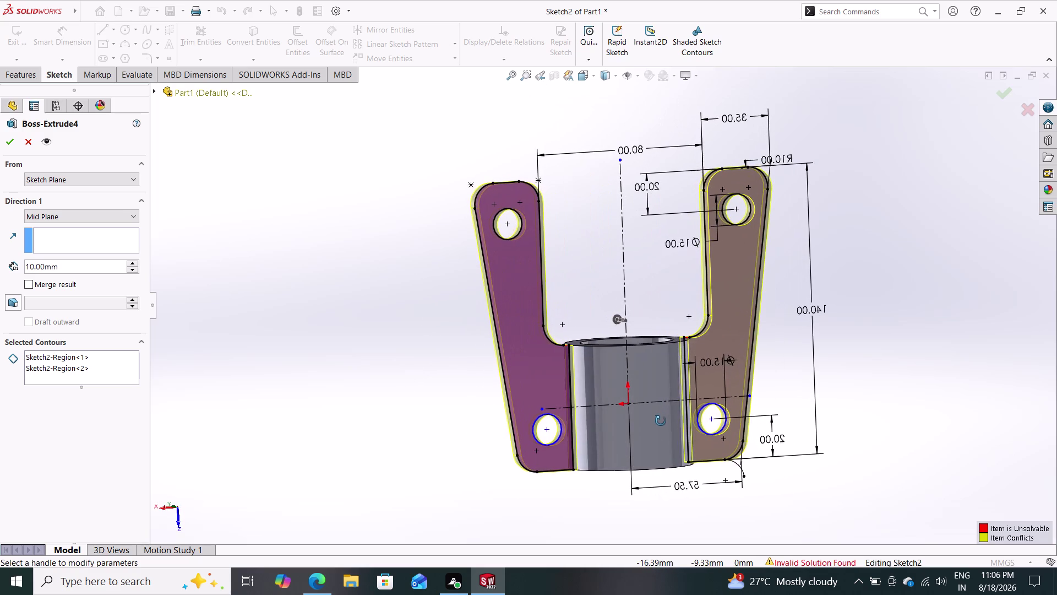
middle_drag(661, 420, 796, 426)
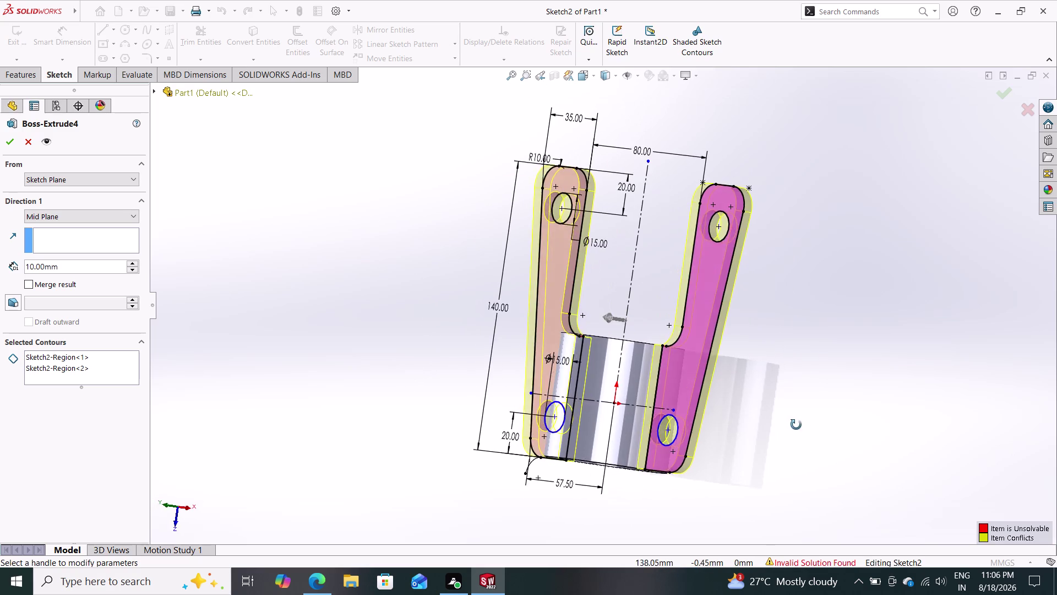
middle_drag(796, 425, 796, 424)
Turn on Merge result and confirm the 10 mm mid-plane extrusion.
click(27, 286)
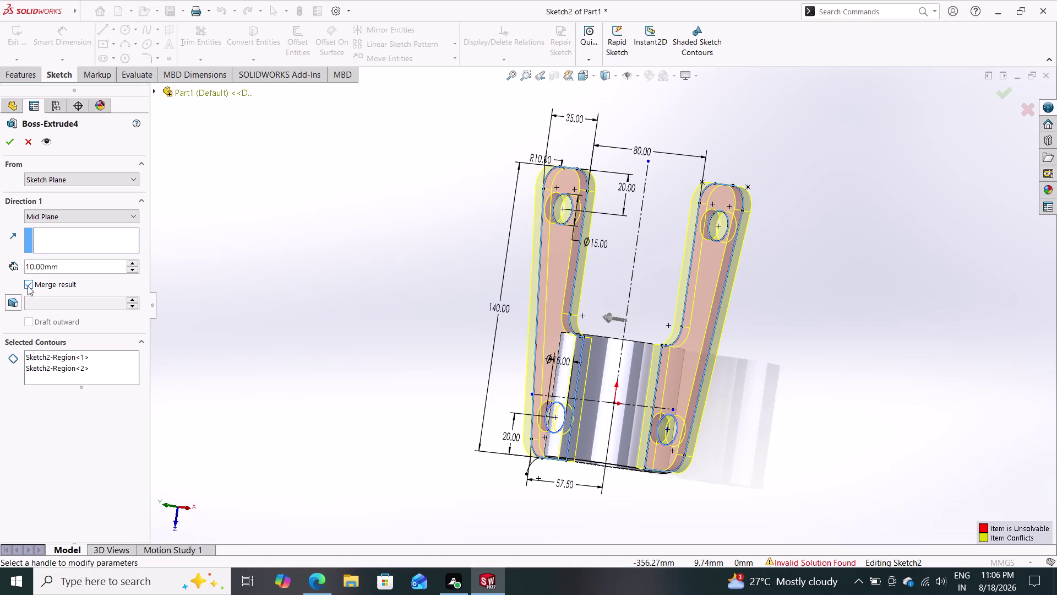
click(27, 286)
click(28, 286)
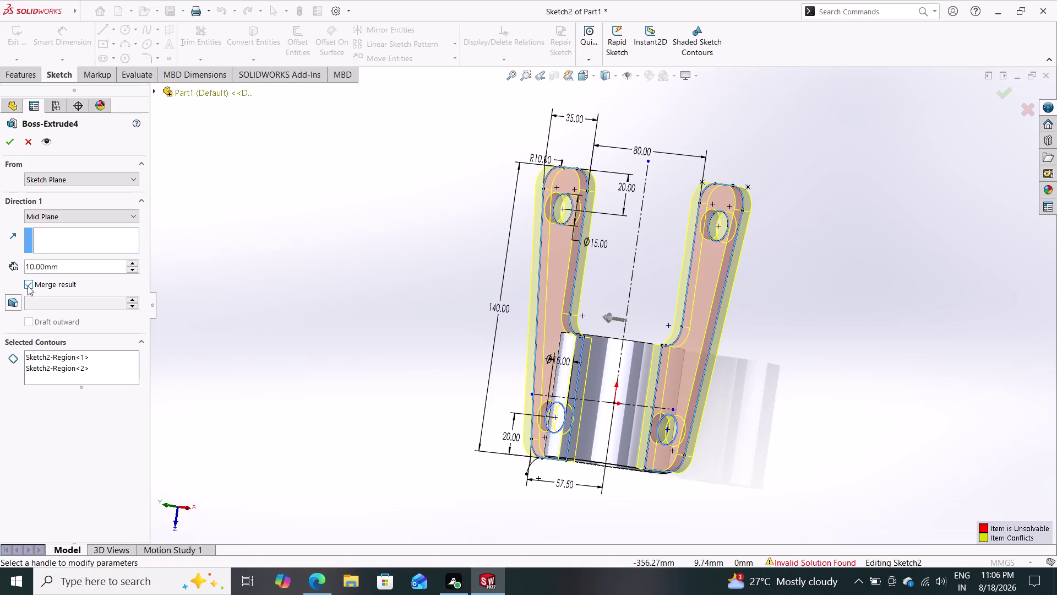
click(28, 286)
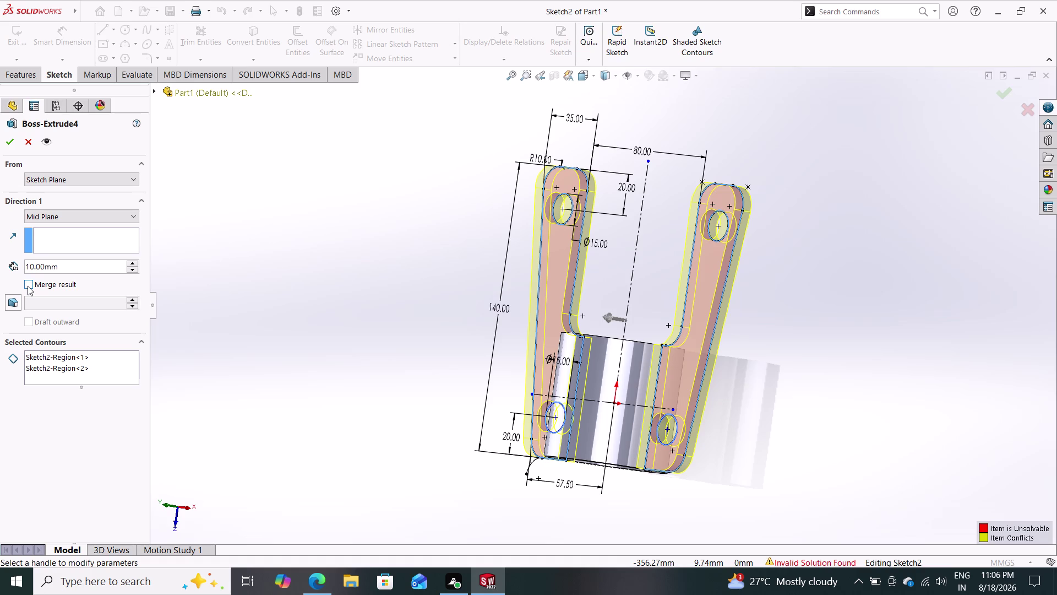
click(28, 285)
middle_drag(368, 316, 403, 342)
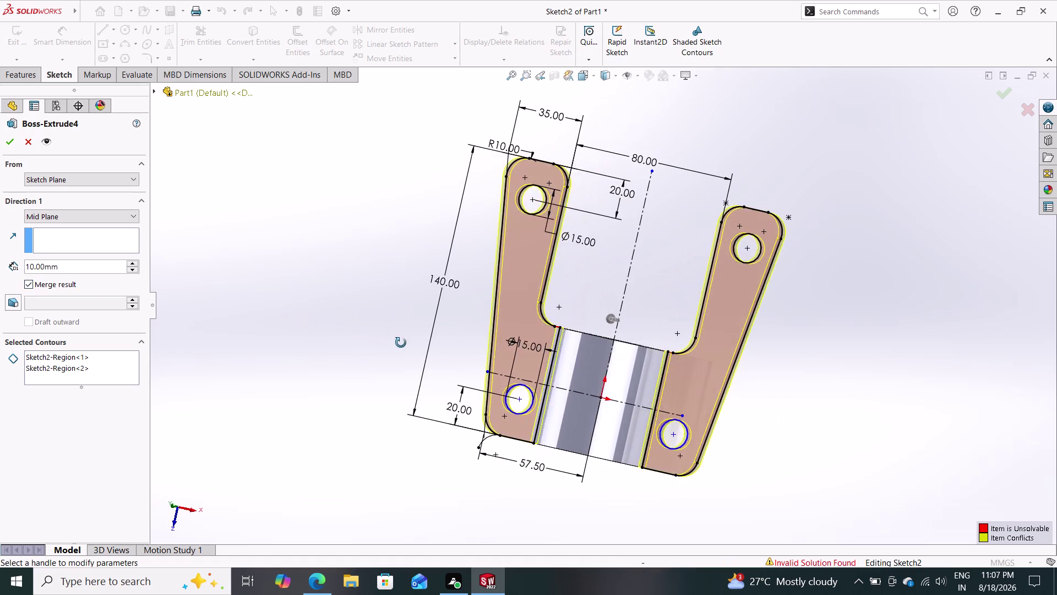
middle_drag(403, 343, 371, 334)
click(3, 143)
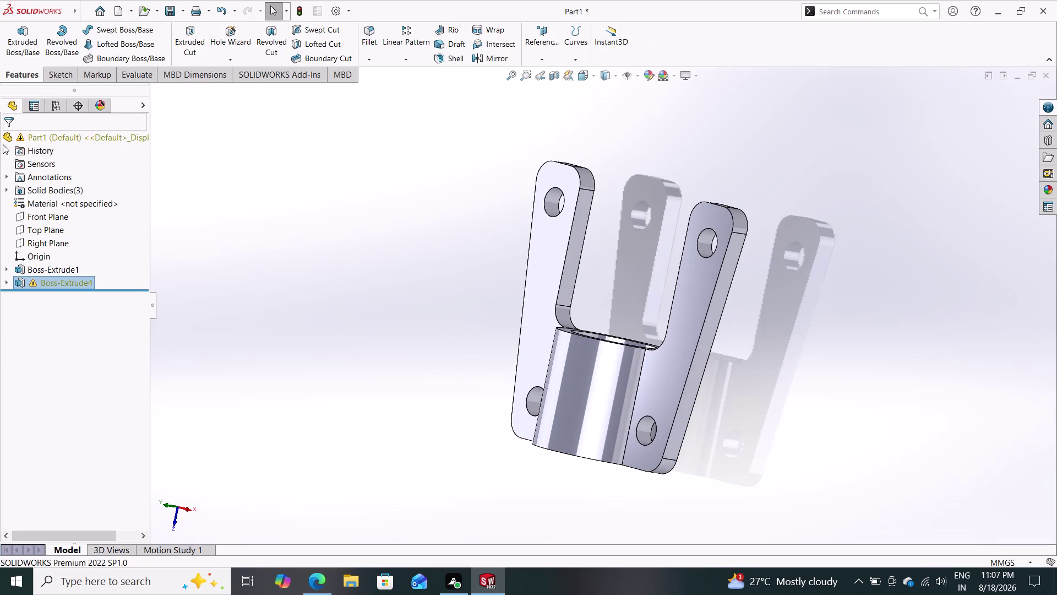
middle_drag(251, 289, 328, 350)
click(565, 411)
click(526, 392)
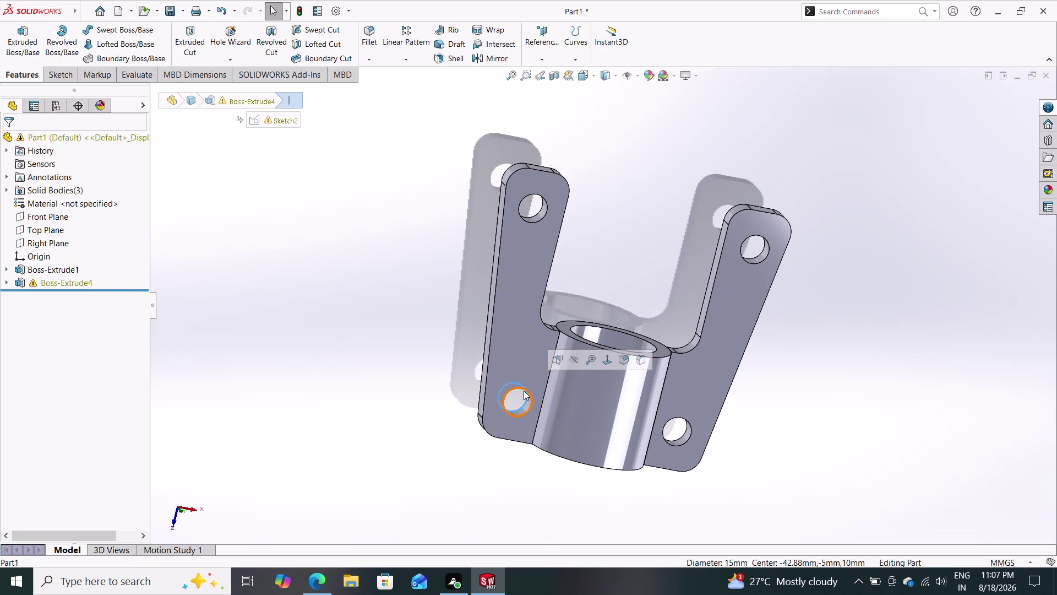
key(Escape)
click(495, 345)
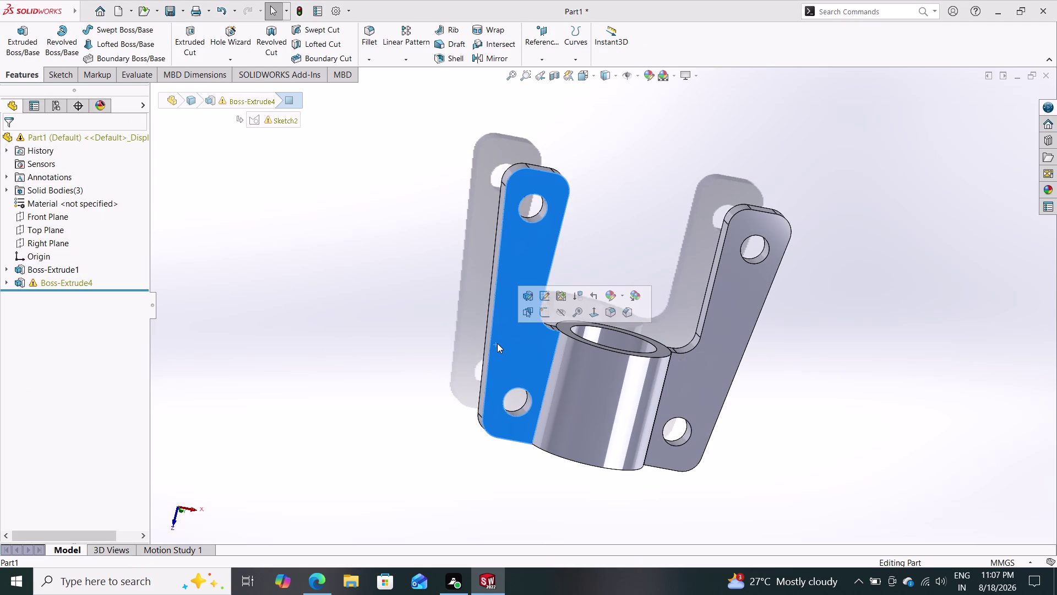
key(Escape)
key(Escape)
key(Escape)
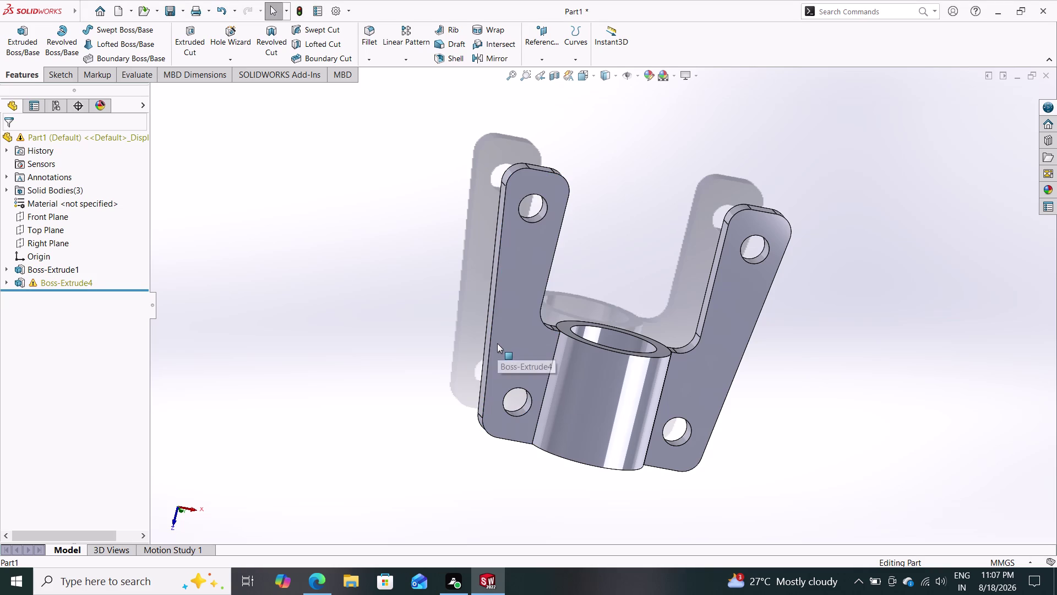
click(714, 354)
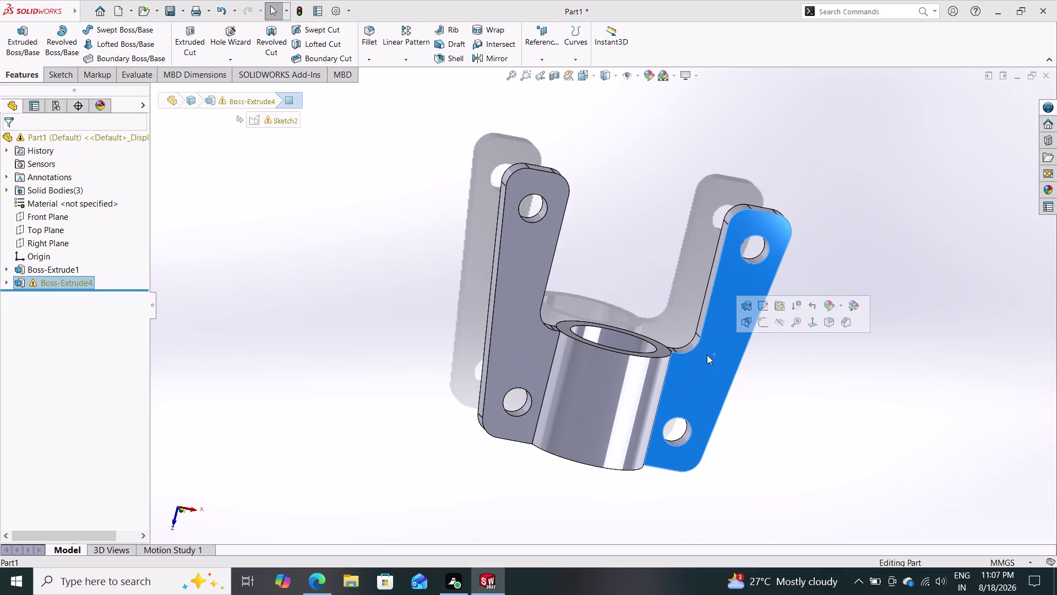
key(grave)
key(Escape)
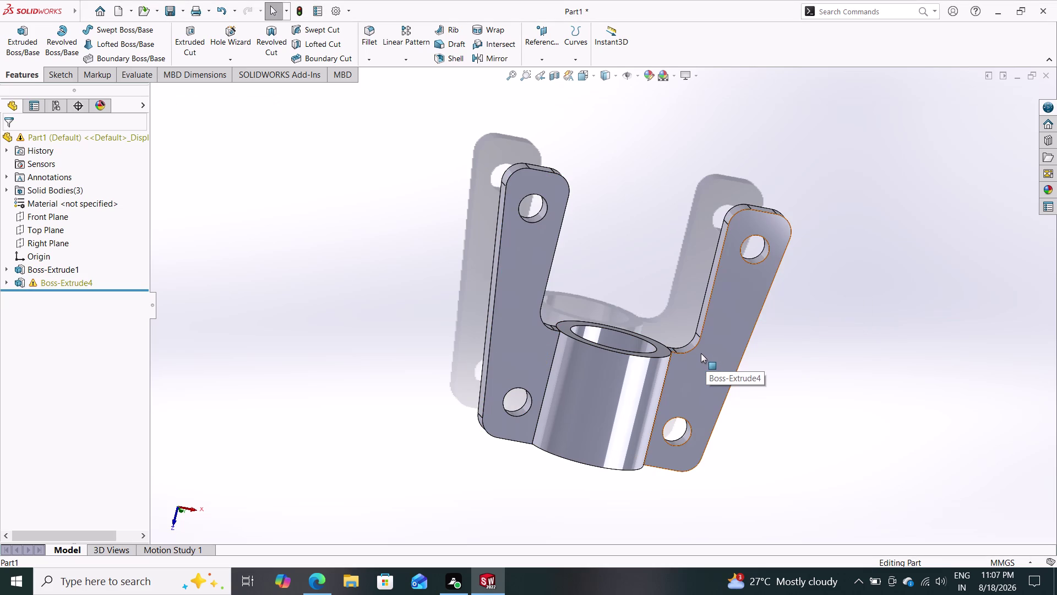
drag(701, 353, 750, 330)
key(Escape)
key(Escape)
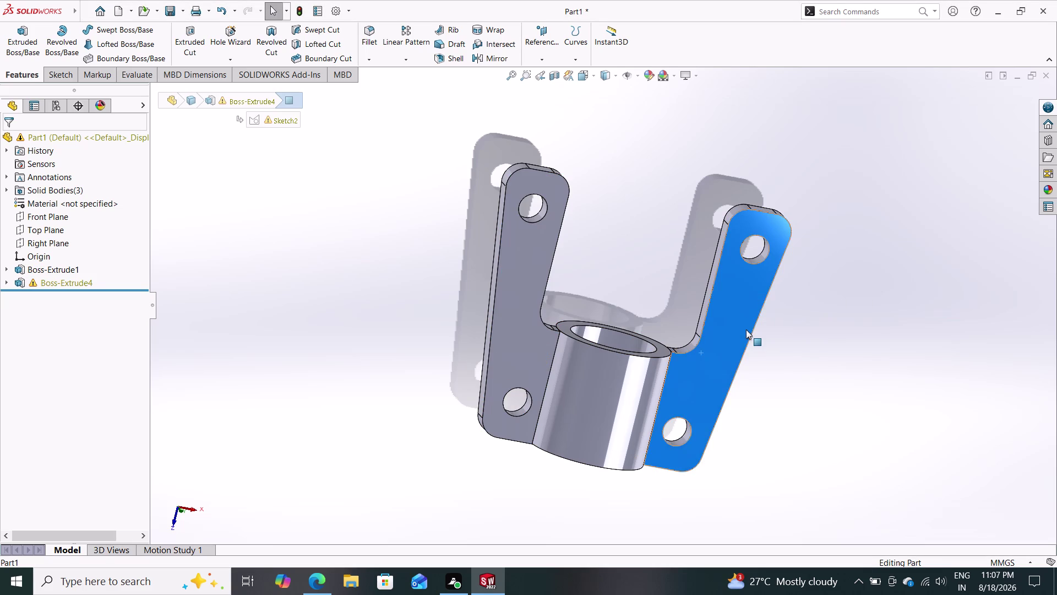
middle_drag(752, 365, 658, 376)
middle_drag(772, 369, 677, 390)
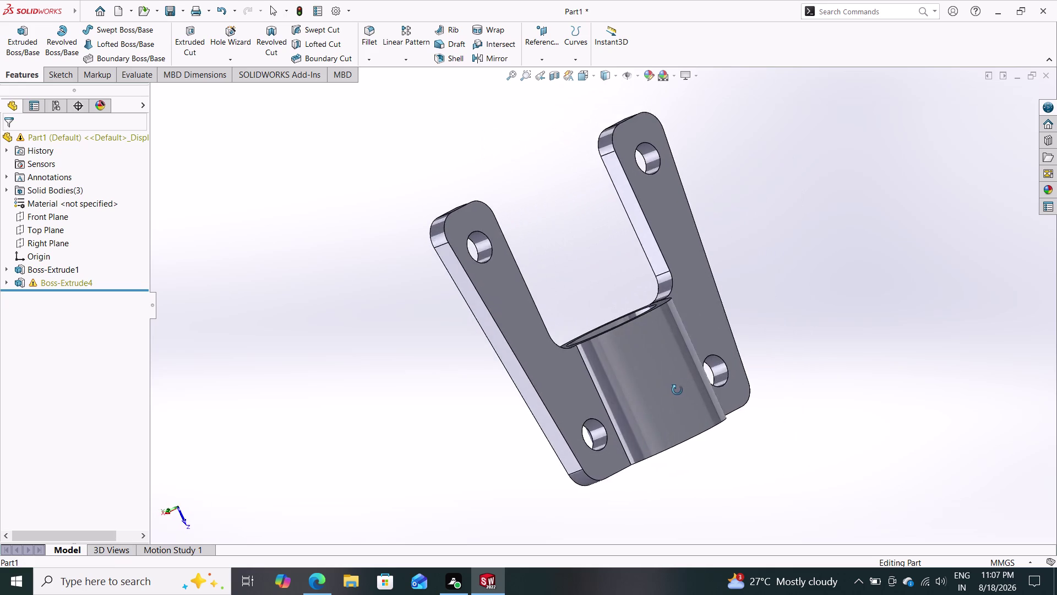
middle_drag(677, 390, 826, 343)
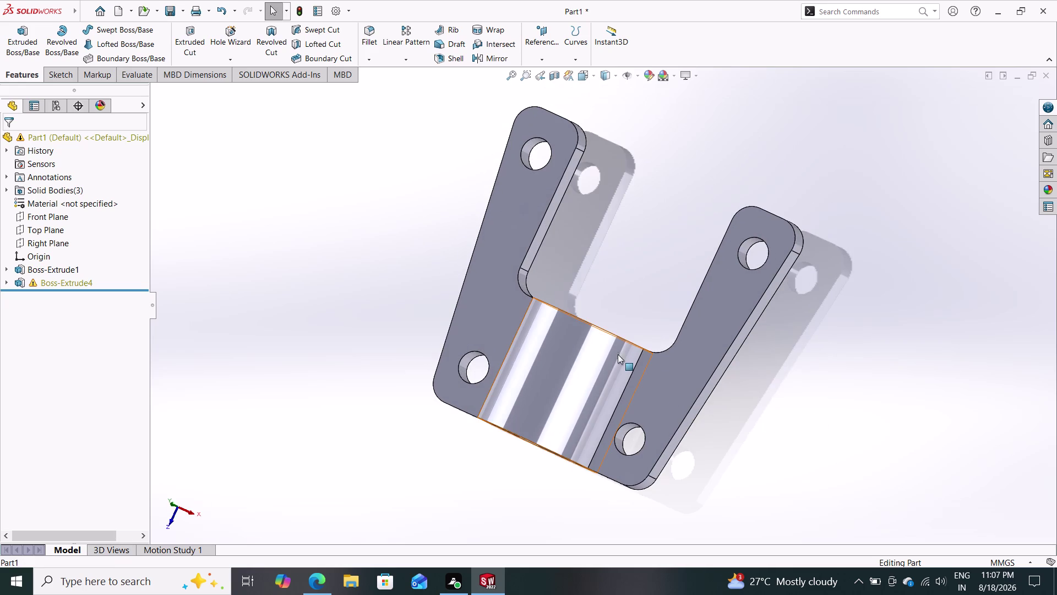
click(589, 373)
click(662, 381)
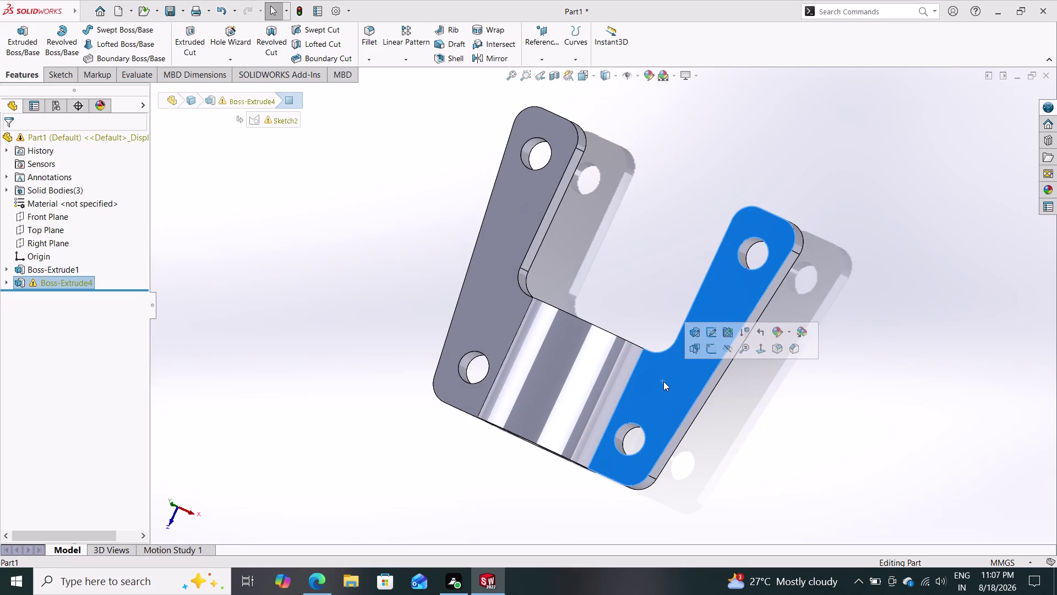
click(481, 291)
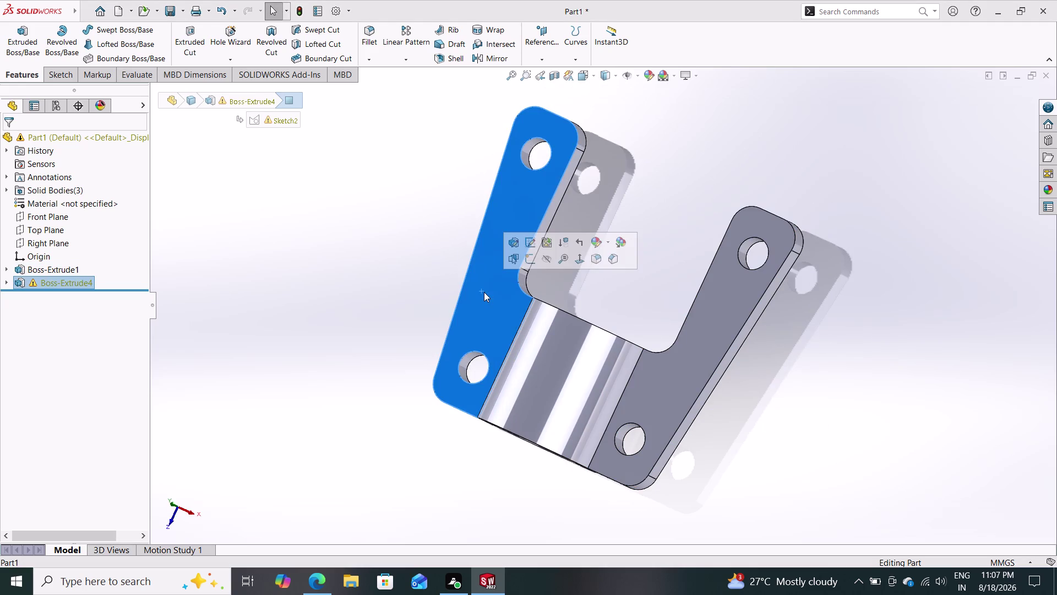
key(Escape)
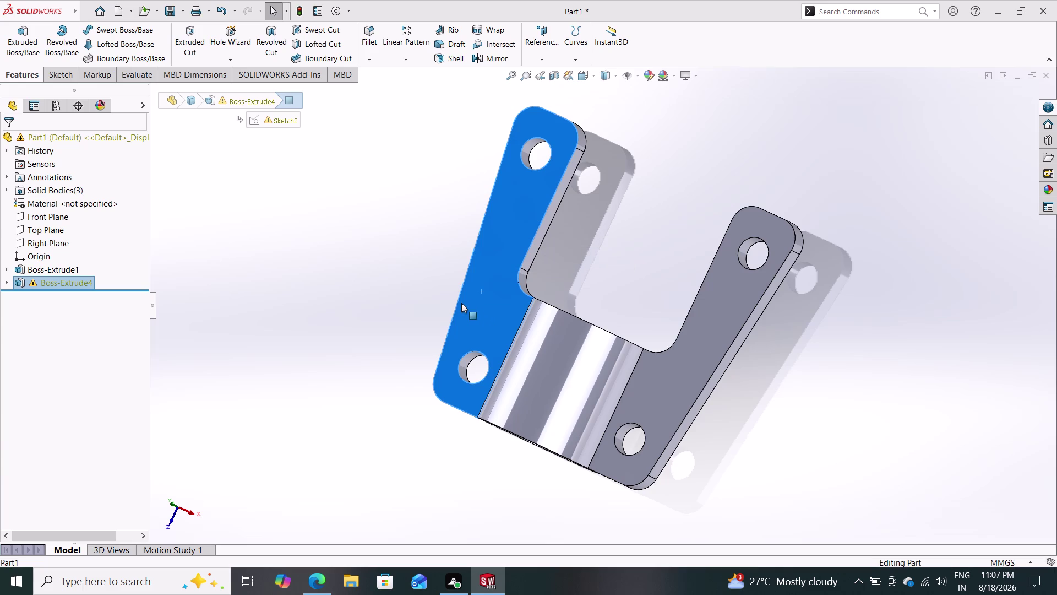
click(220, 103)
click(224, 104)
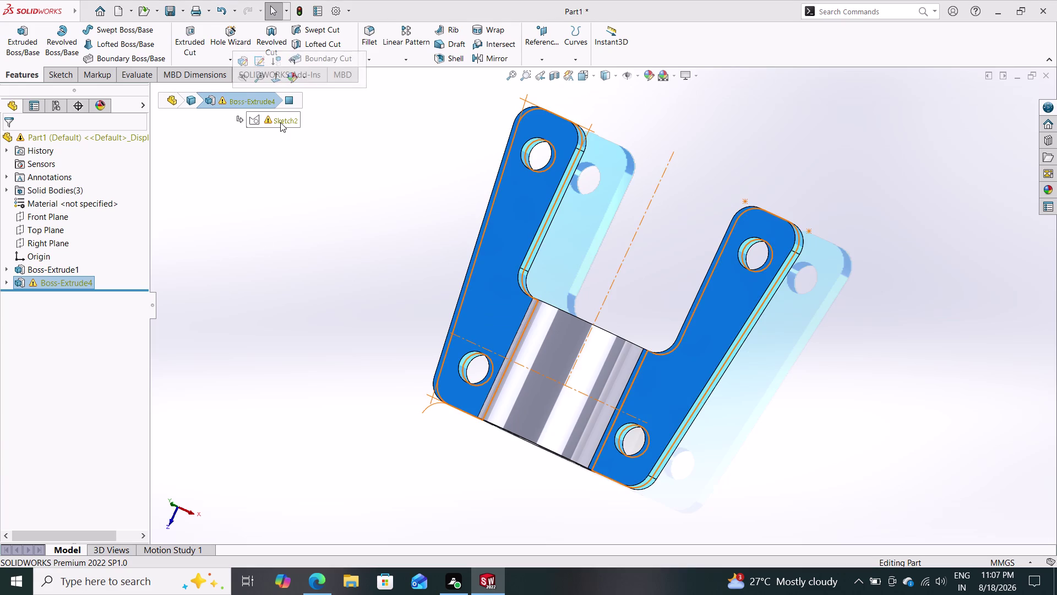
Expand Boss-Extrude4 in the FeatureManager tree and select Sketch2.
click(279, 122)
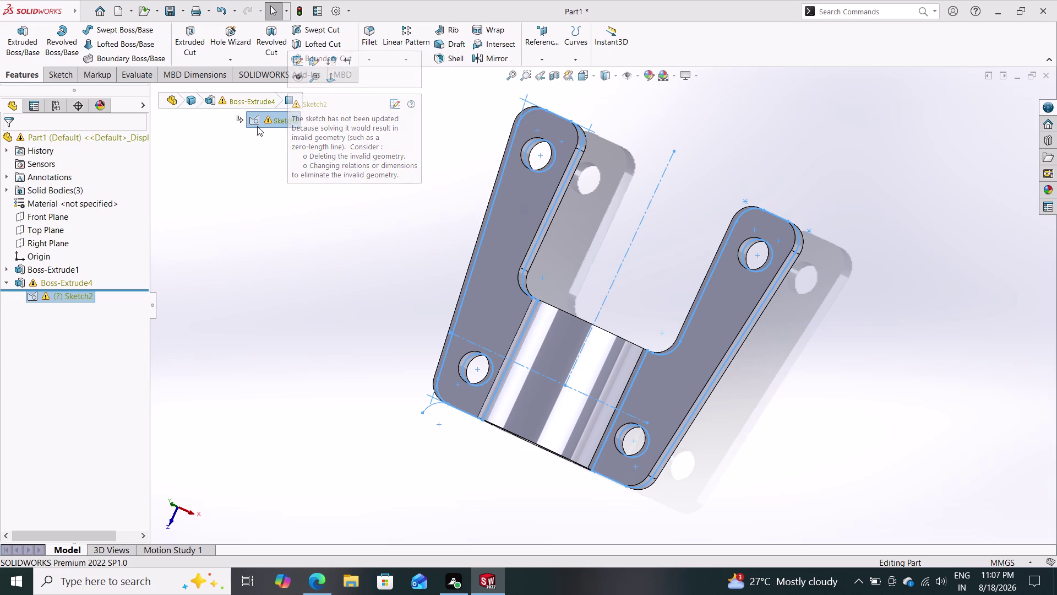
click(72, 295)
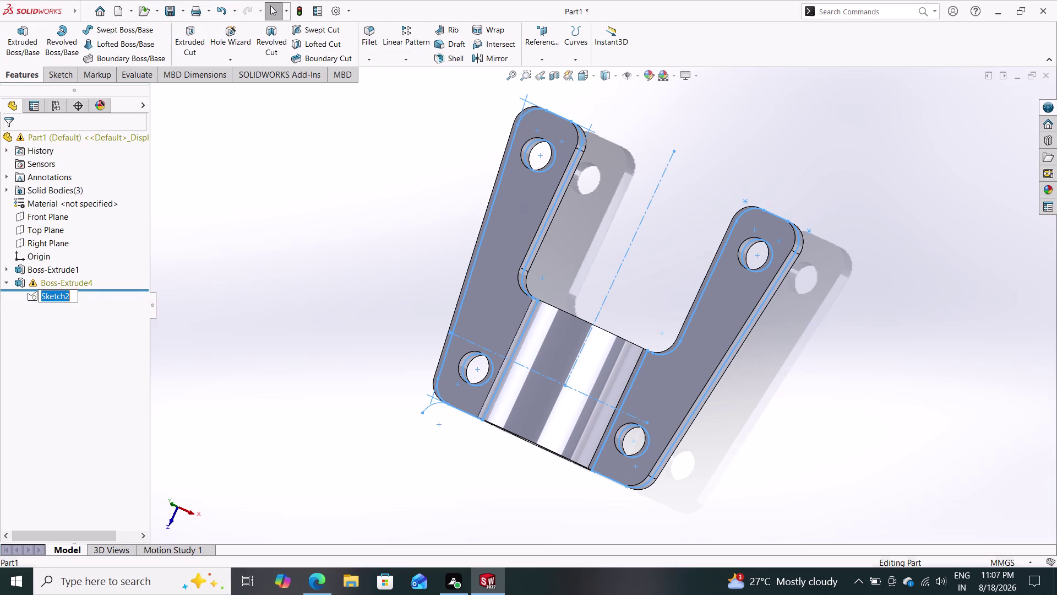
click(73, 294)
key(Escape)
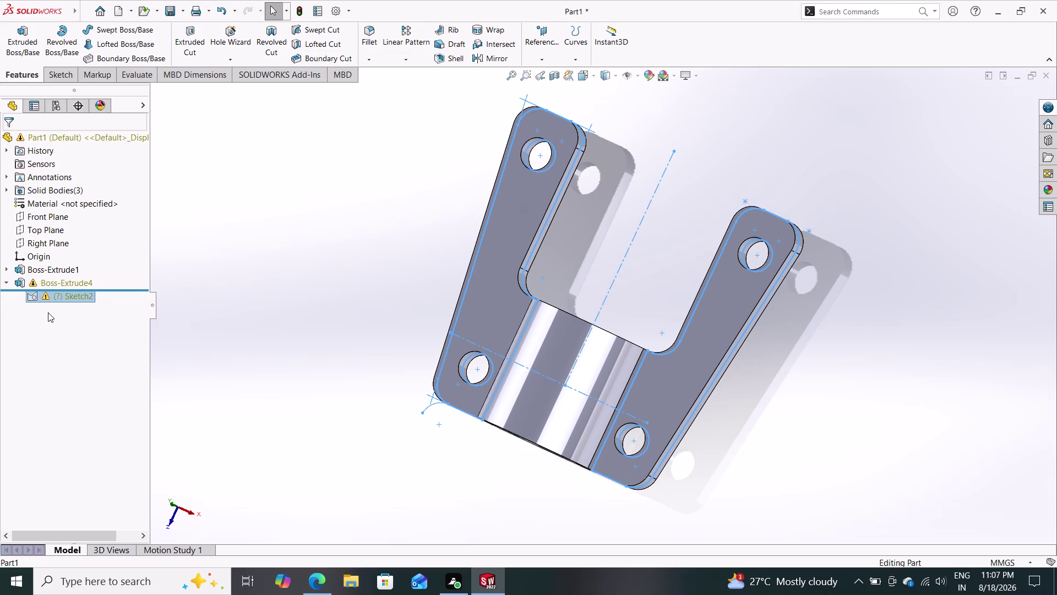
click(34, 294)
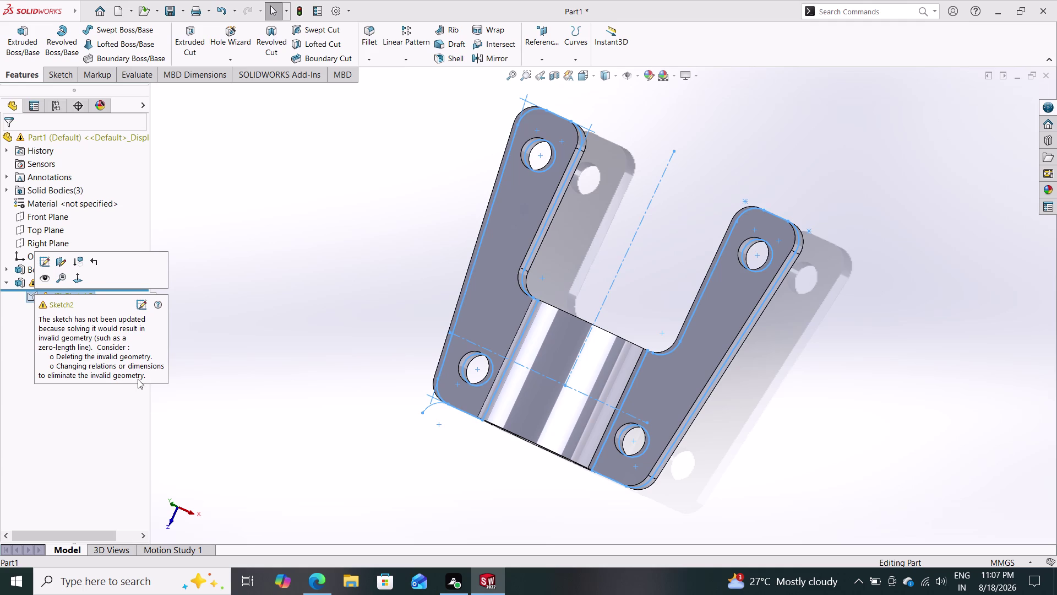
scroll(down, 3)
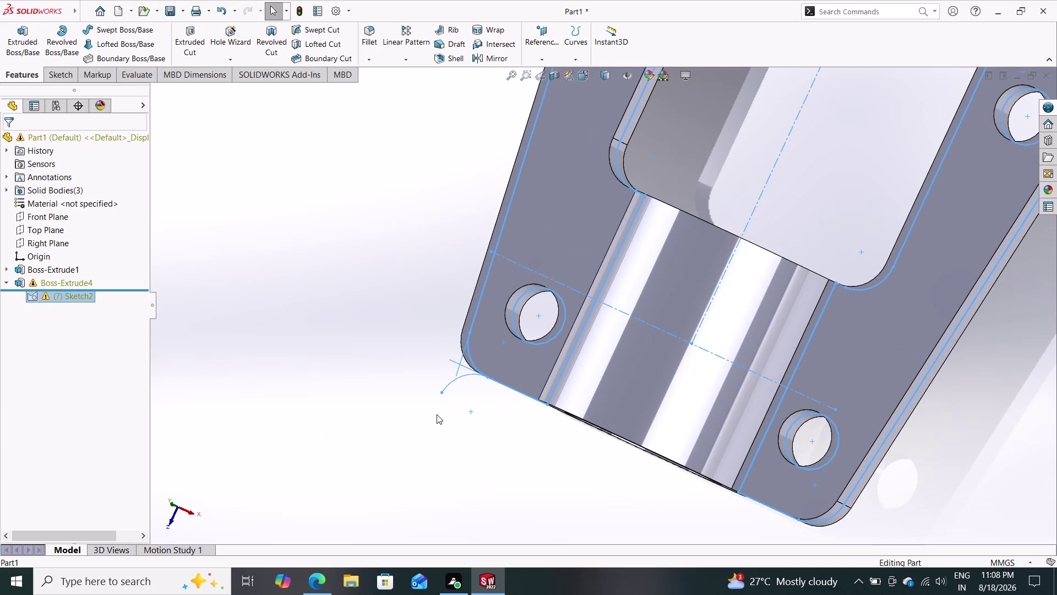
click(460, 373)
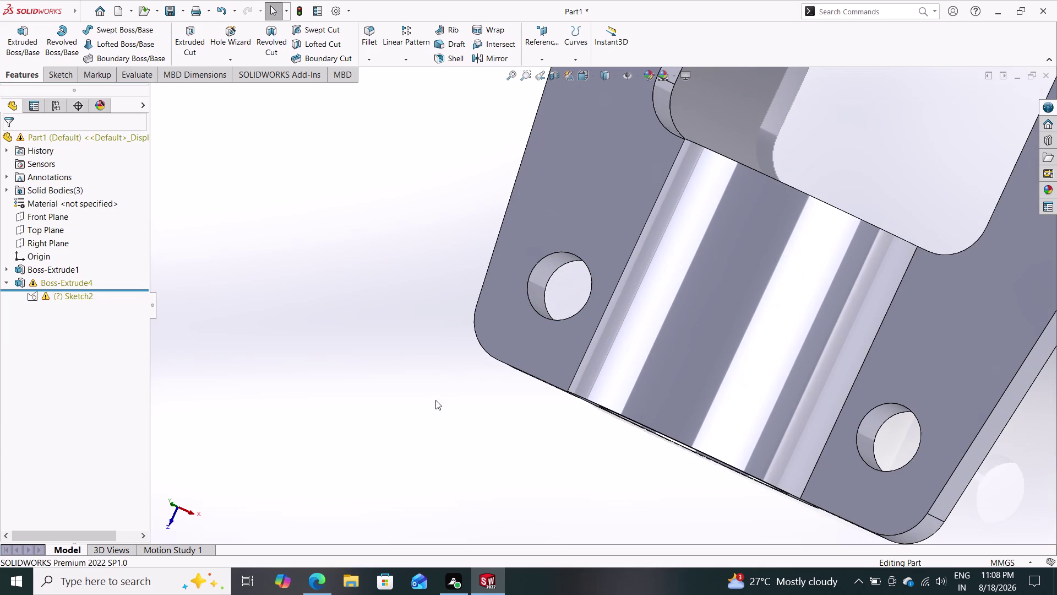
Show Sketch2 on the model from its context options.
click(78, 299)
right_click(78, 299)
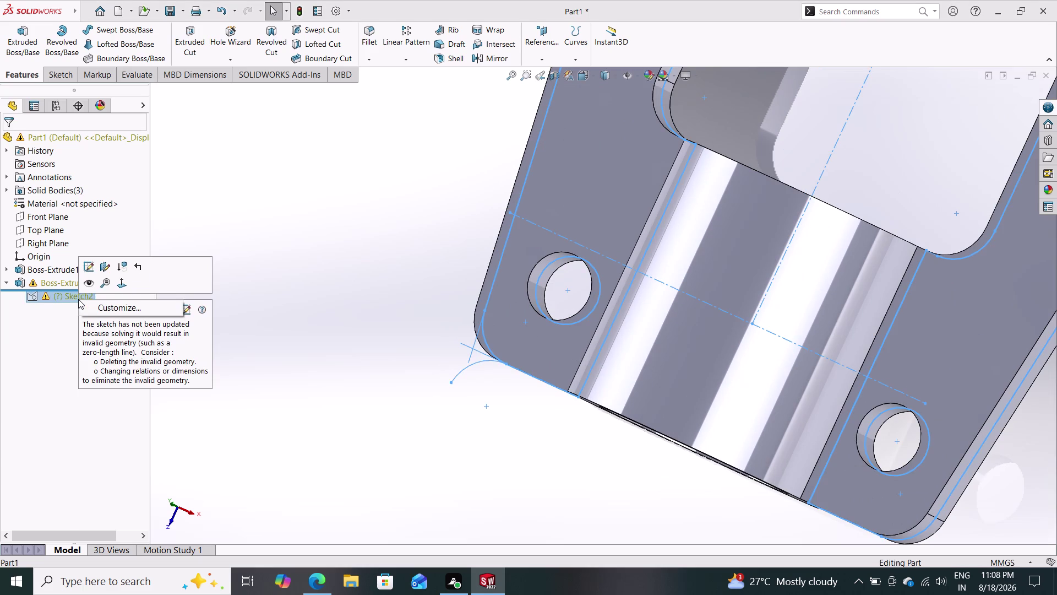
click(65, 297)
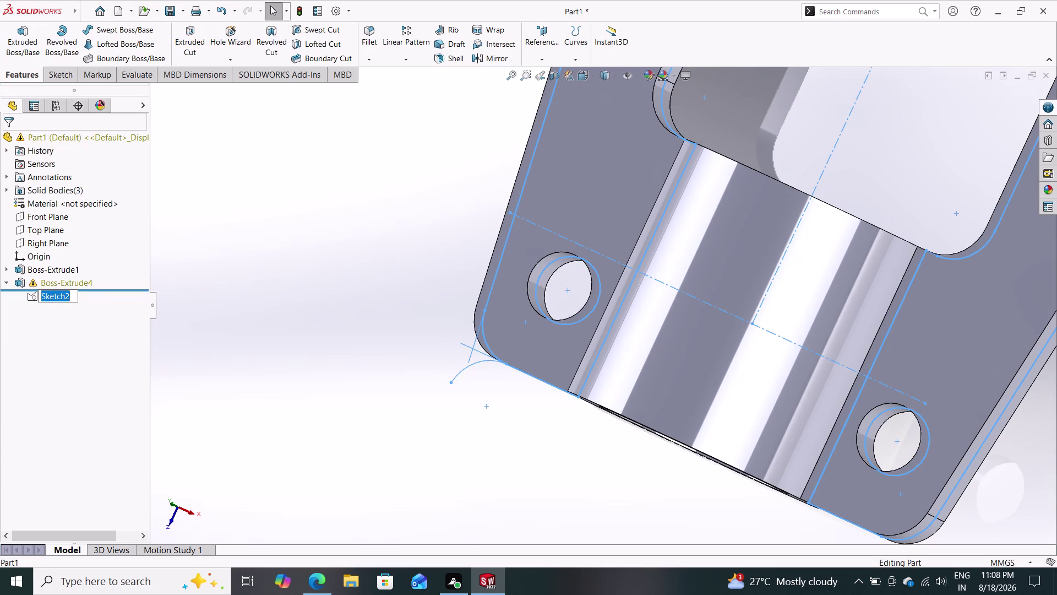
click(67, 334)
click(33, 295)
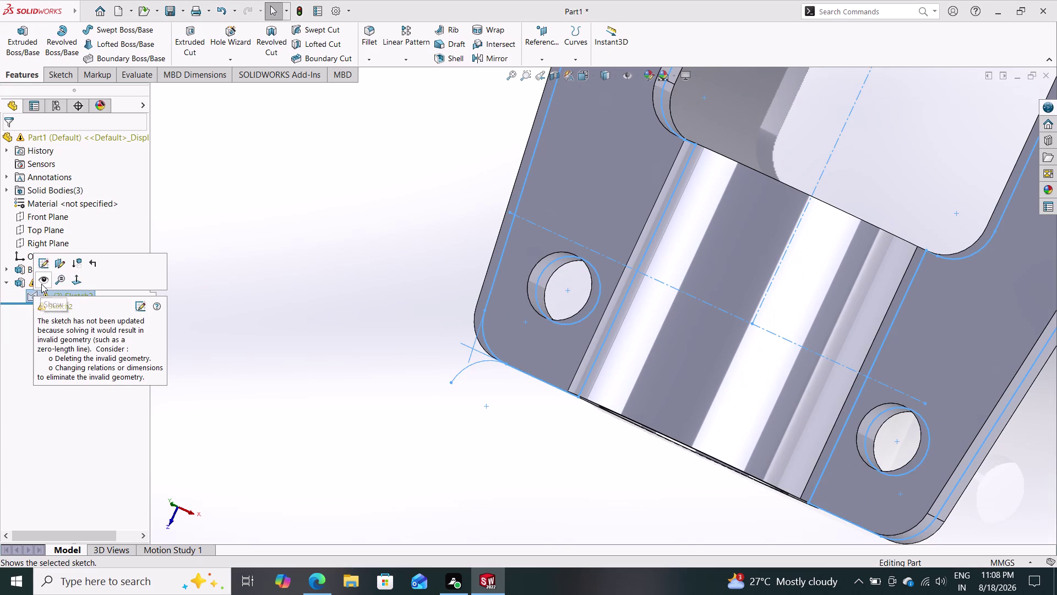
click(41, 283)
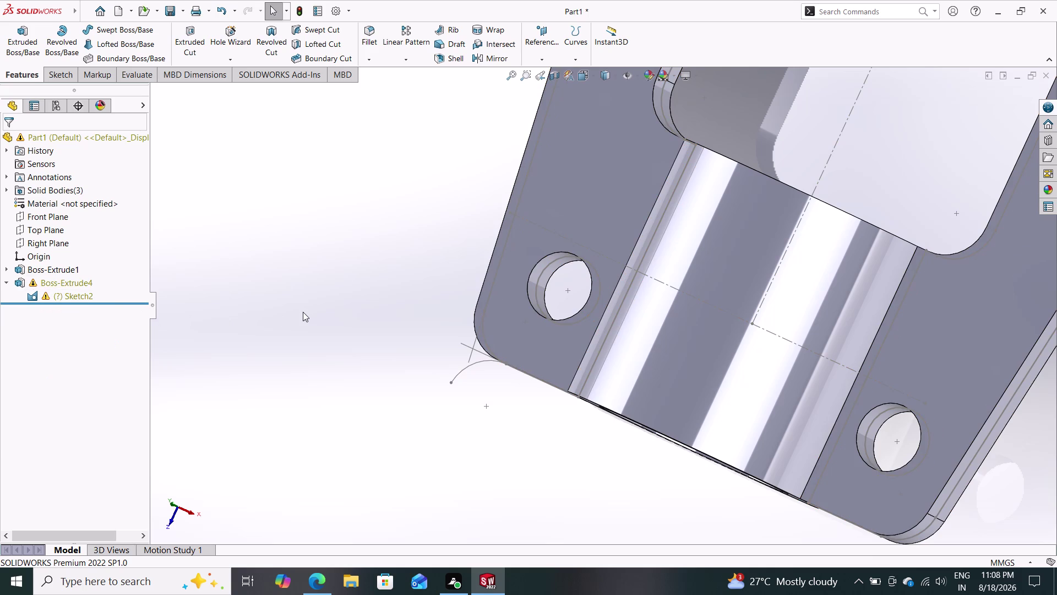
Orbit to a front-facing view and select the leftover arc at the plate corner.
scroll(down, 3)
scroll(up, 3)
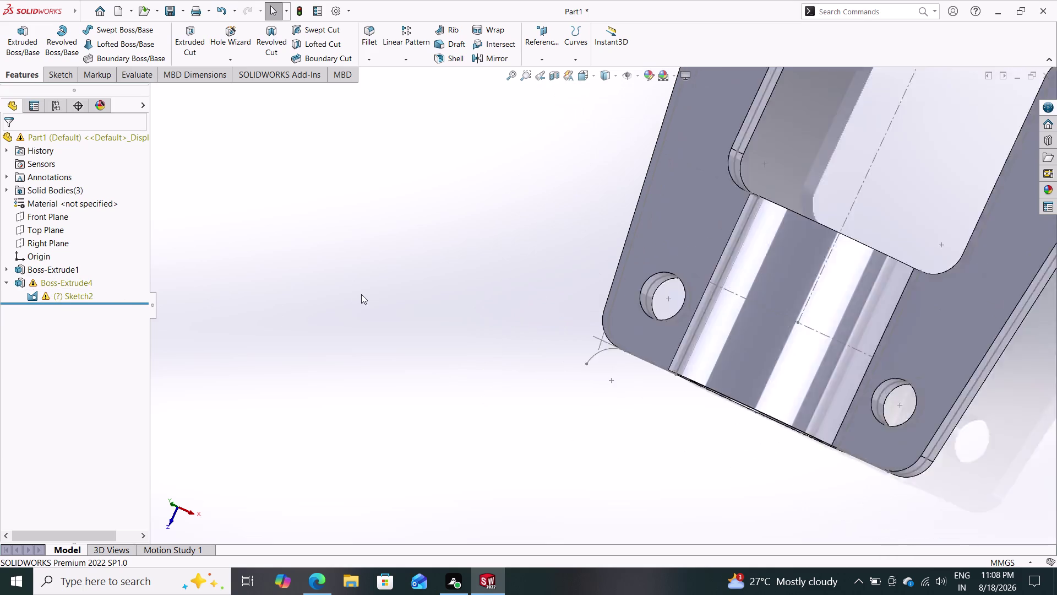
scroll(up, 3)
scroll(up, 3)
middle_drag(424, 321, 361, 312)
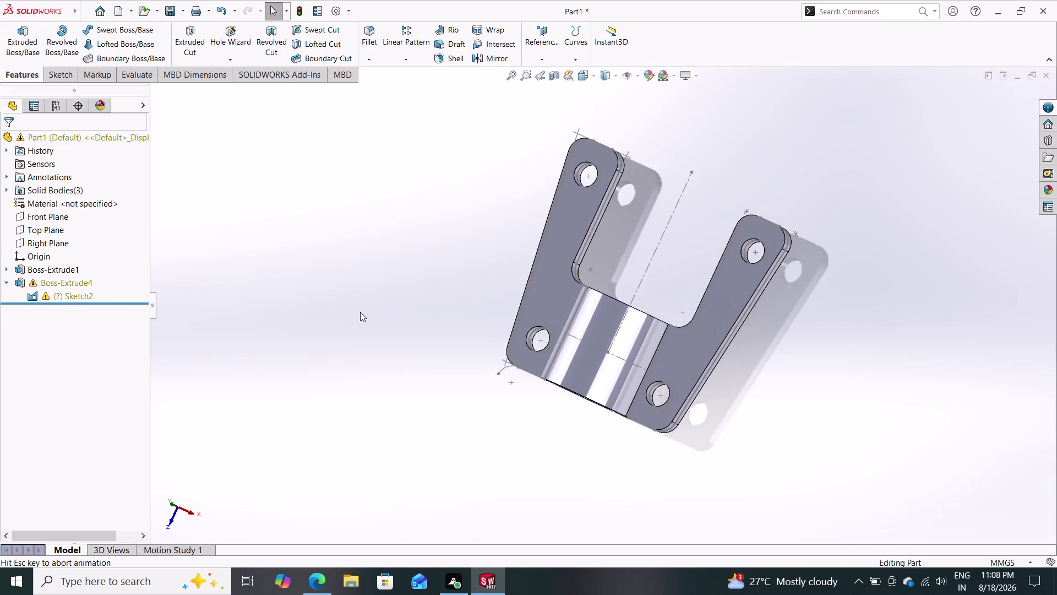
middle_drag(360, 312, 359, 312)
middle_drag(412, 328, 351, 284)
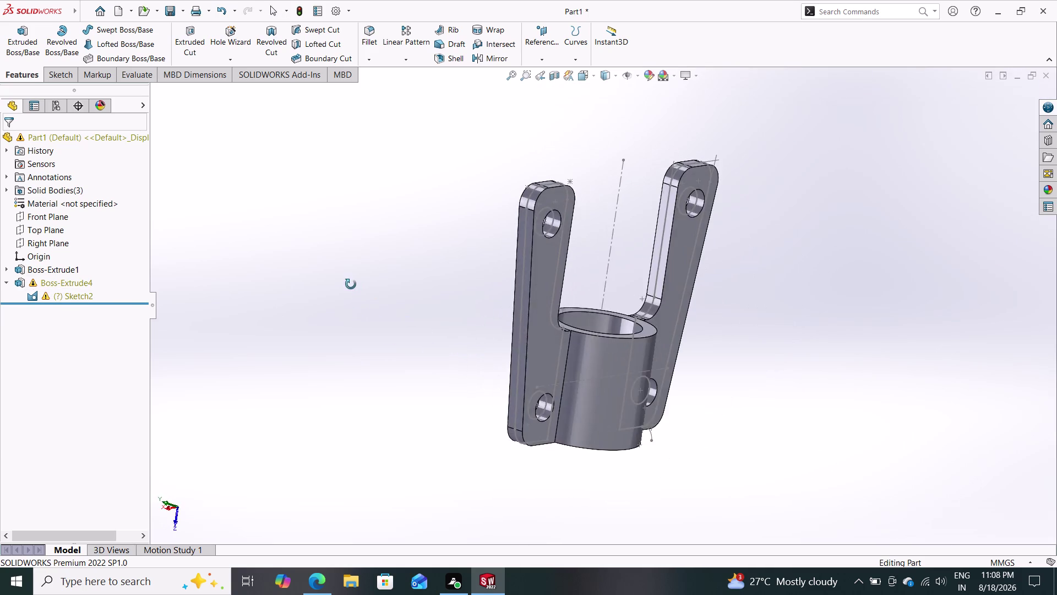
middle_drag(350, 284, 285, 264)
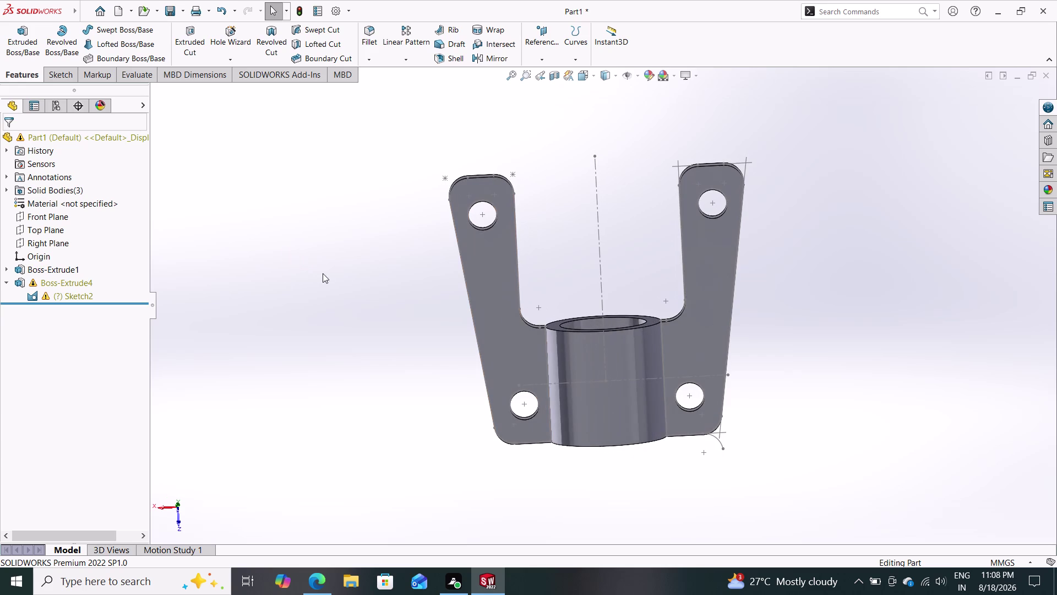
click(719, 442)
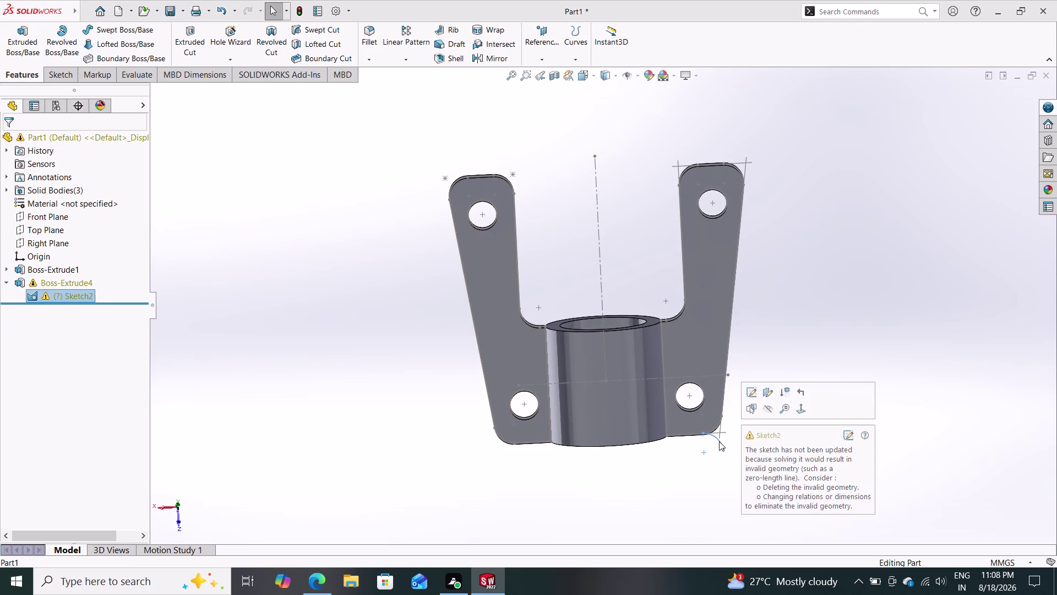
key(Delete)
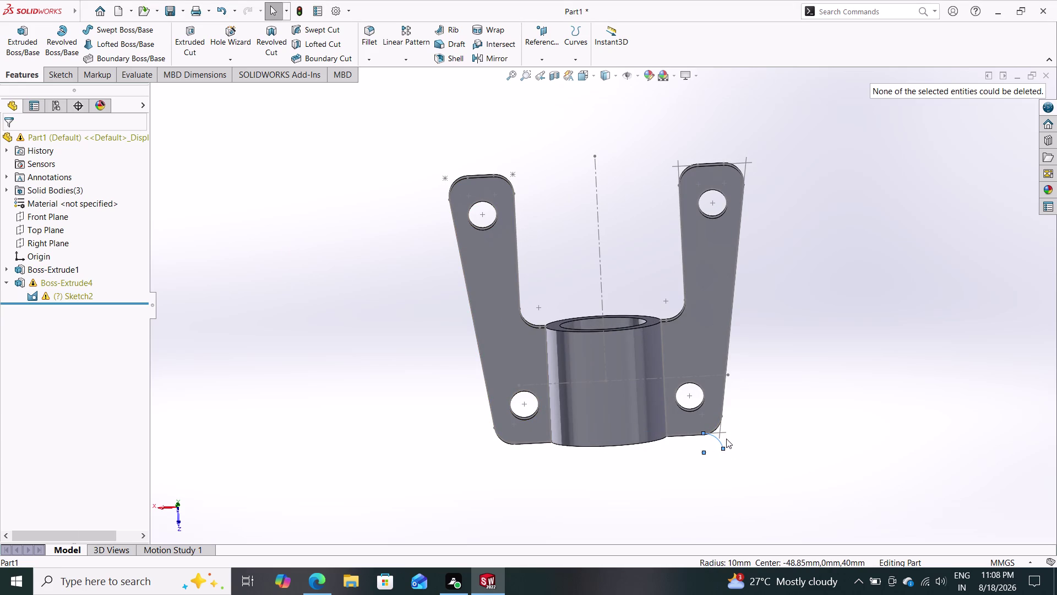
scroll(down, 3)
scroll(down, 3)
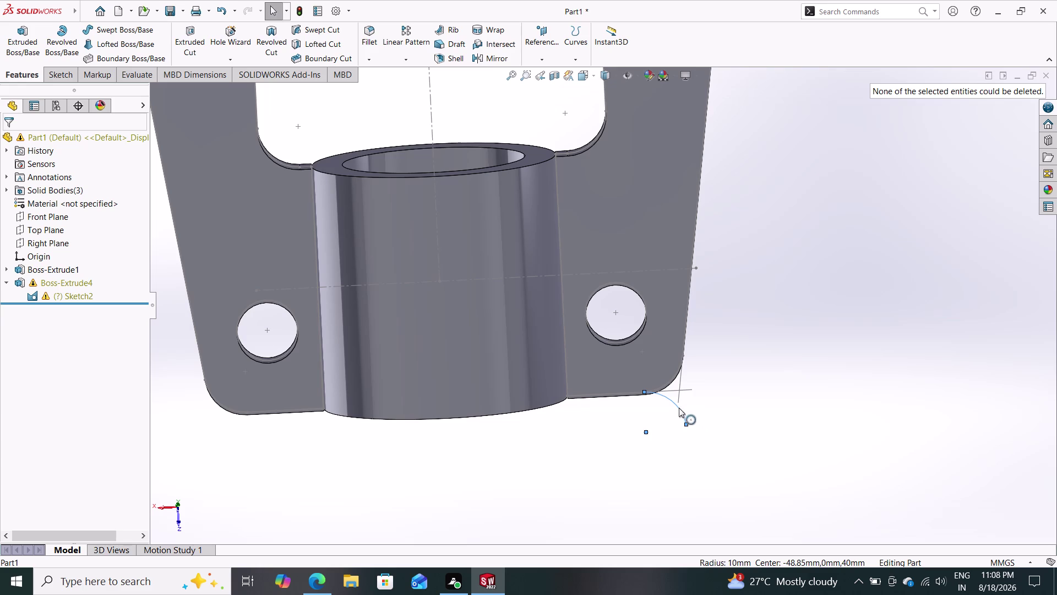
click(668, 401)
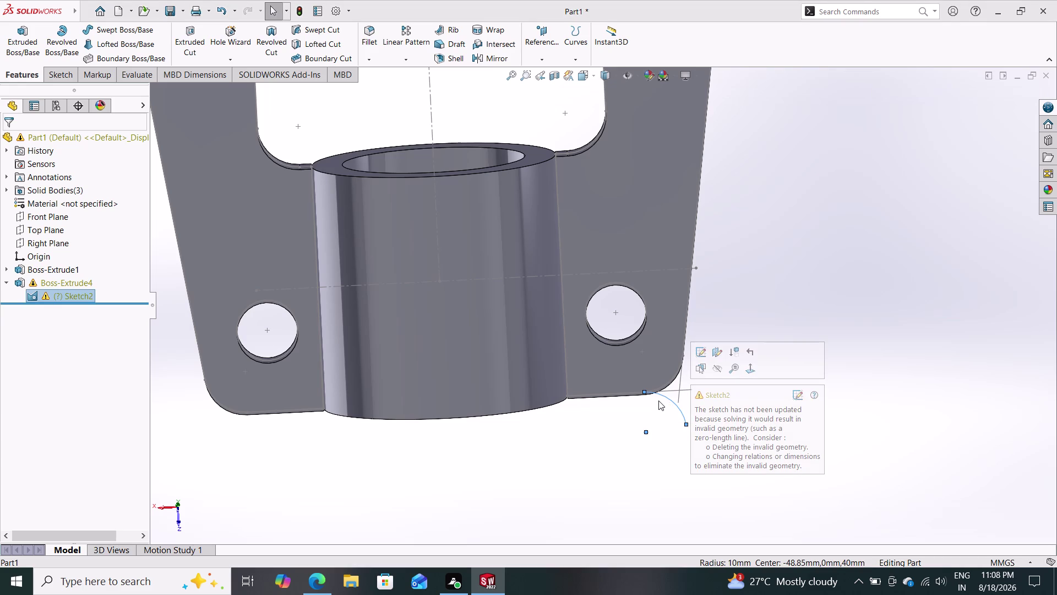
key(Escape)
key(Escape)
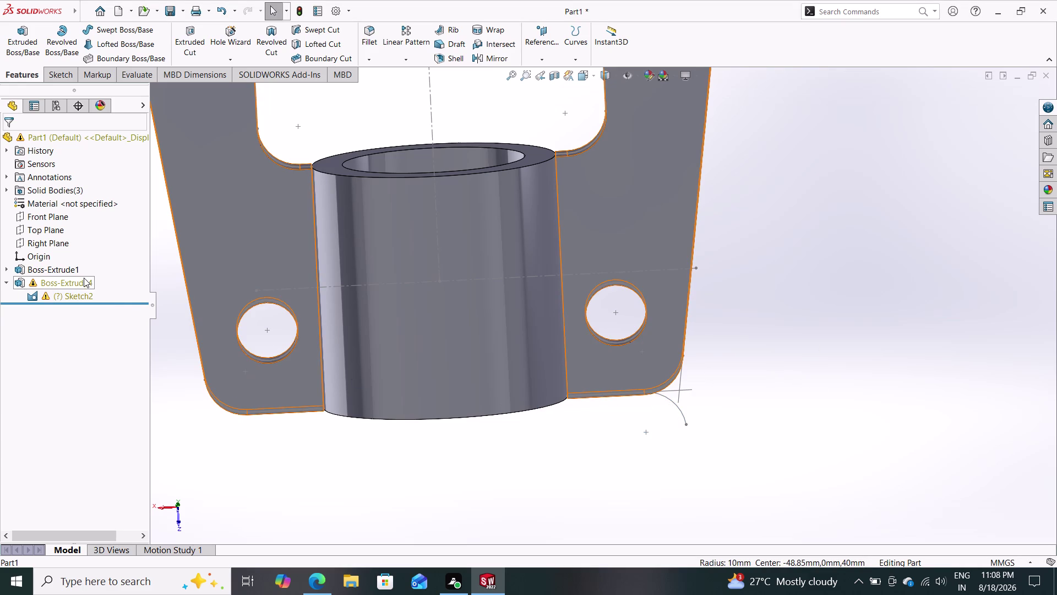
click(84, 278)
click(33, 275)
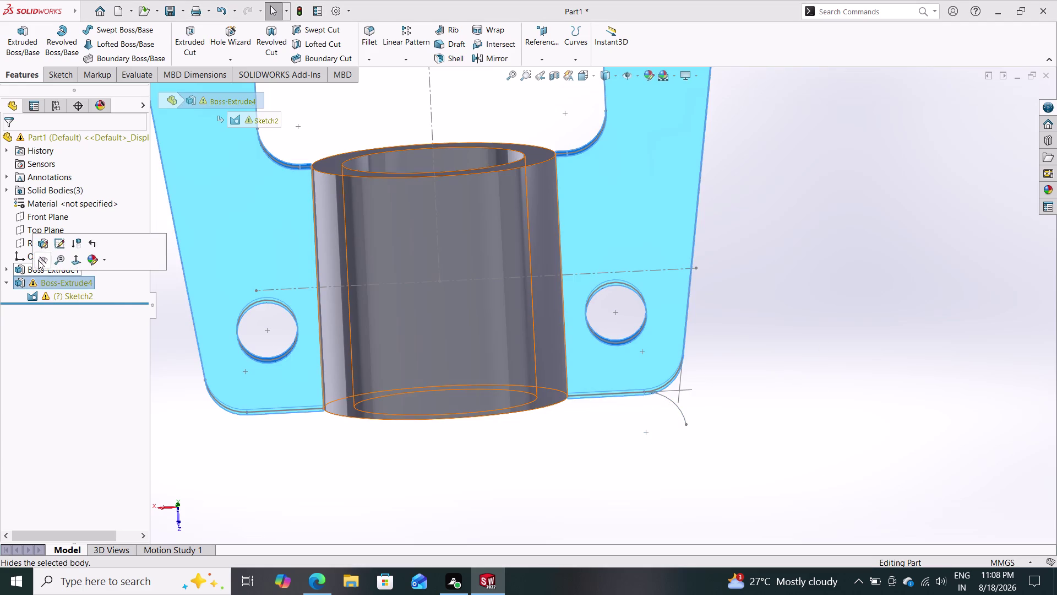
click(41, 241)
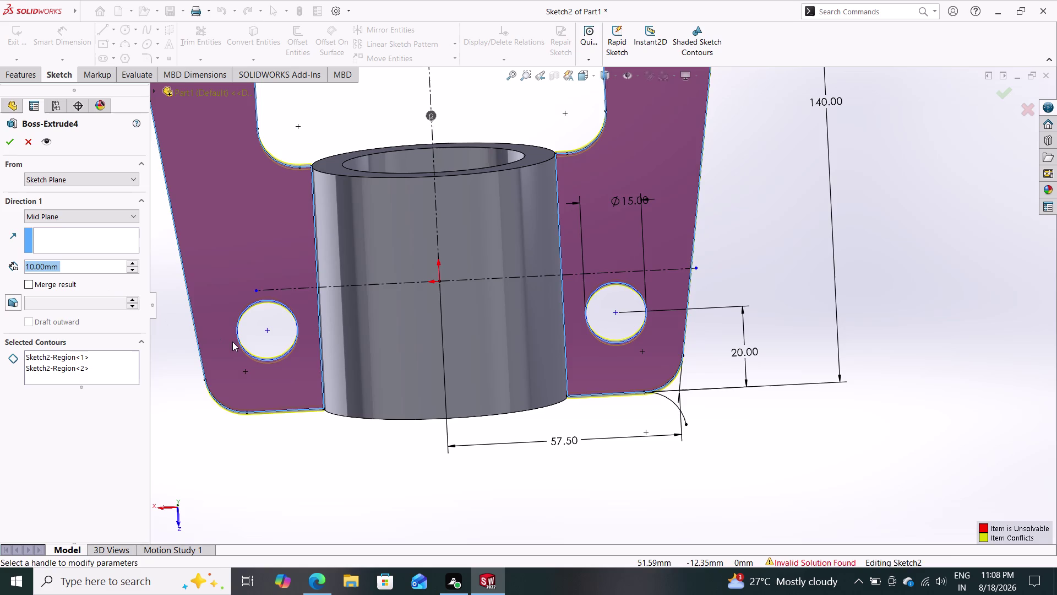
key(Escape)
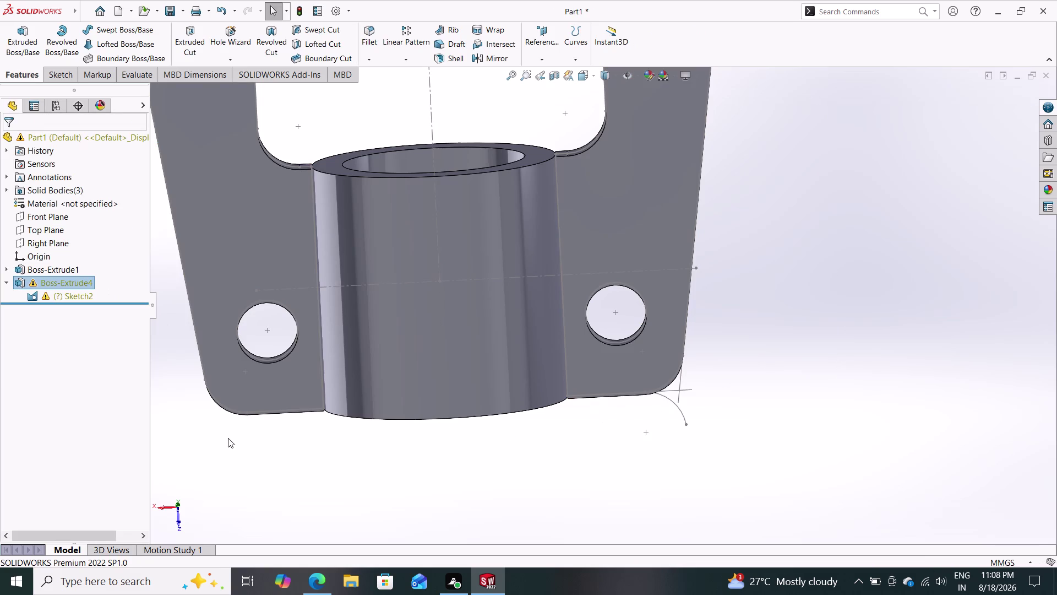
click(52, 285)
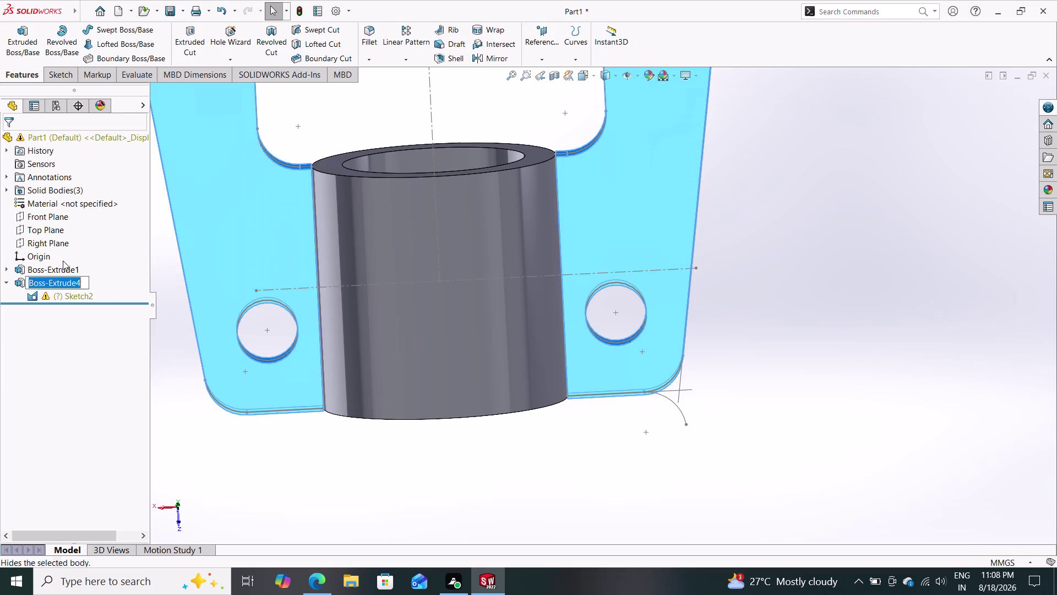
key(Escape)
key(Escape)
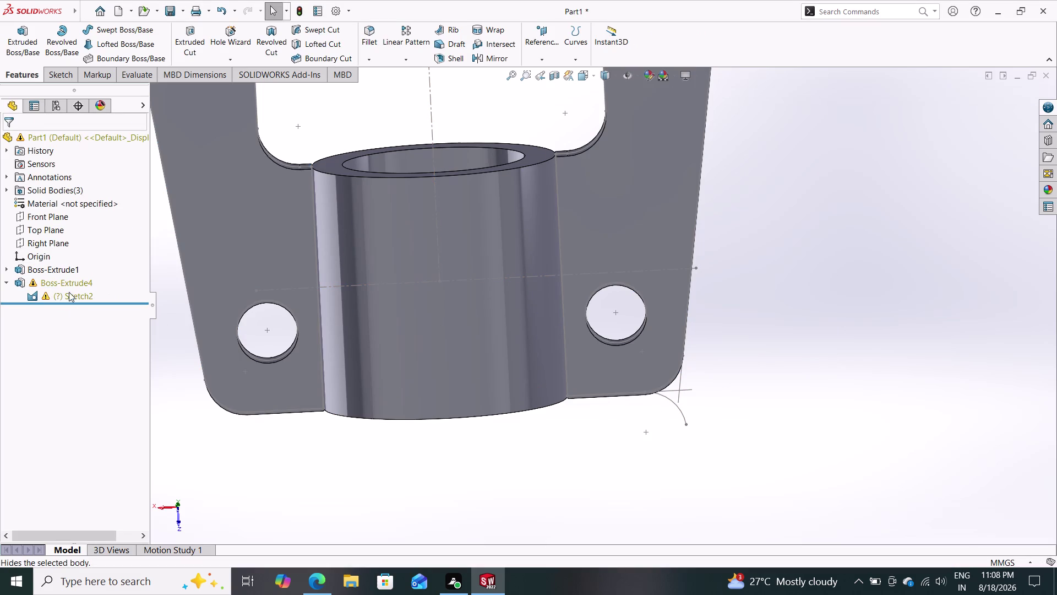
click(58, 283)
click(65, 255)
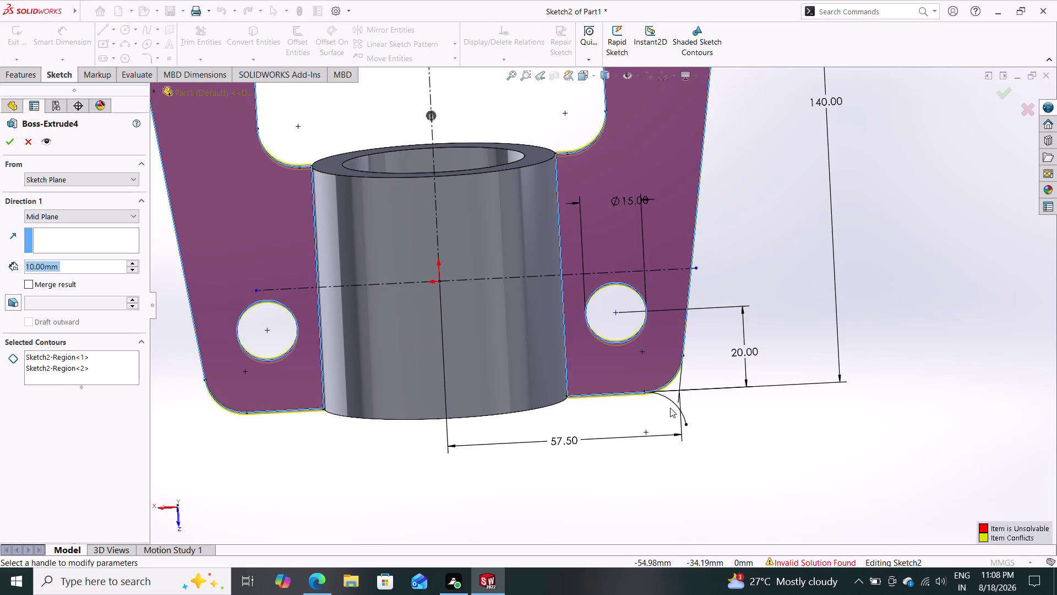
click(672, 405)
key(Delete)
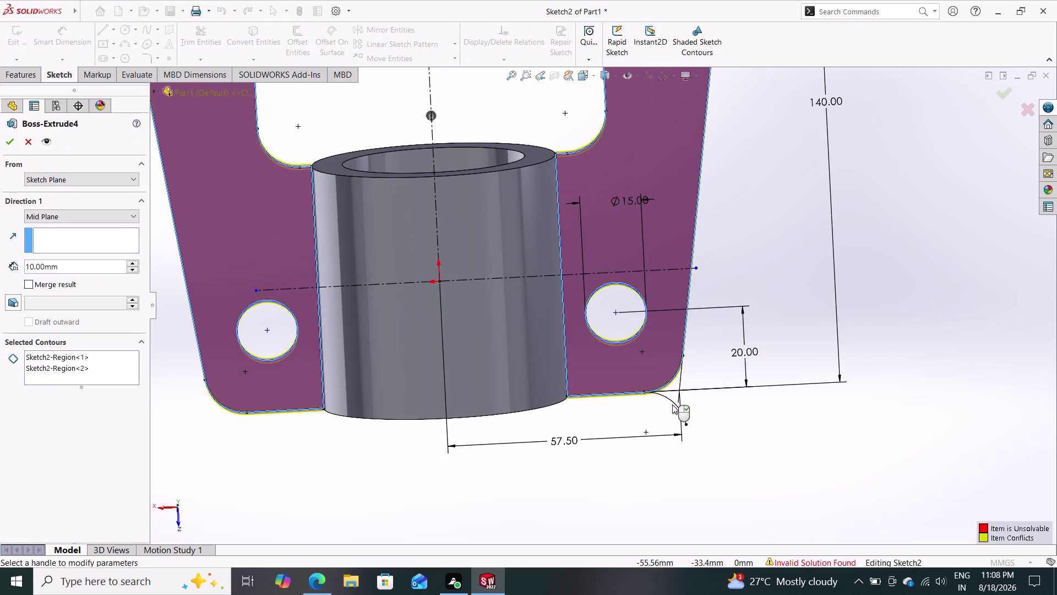
key(Escape)
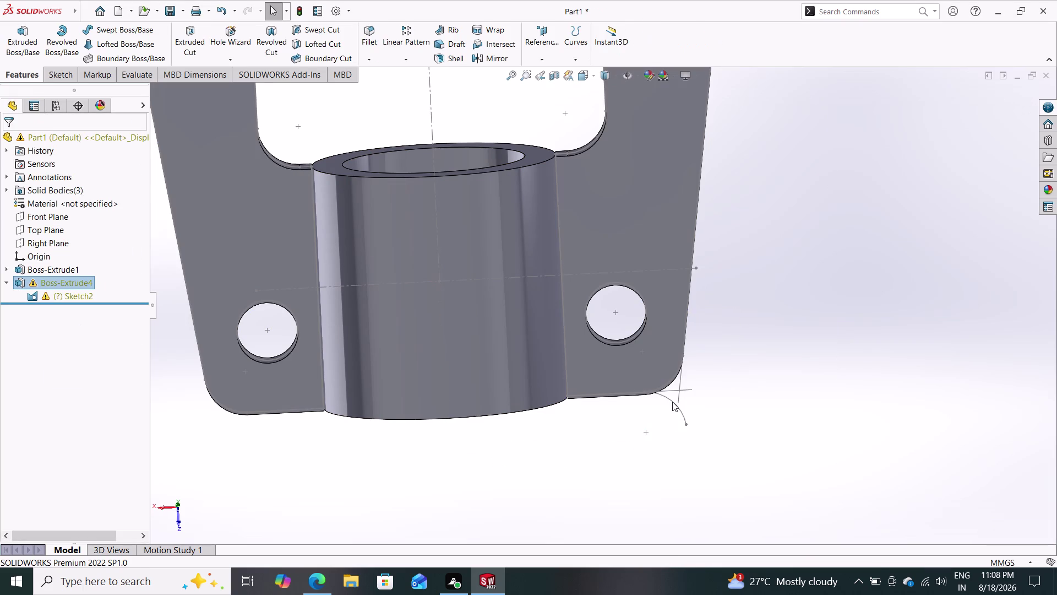
click(673, 401)
key(Delete)
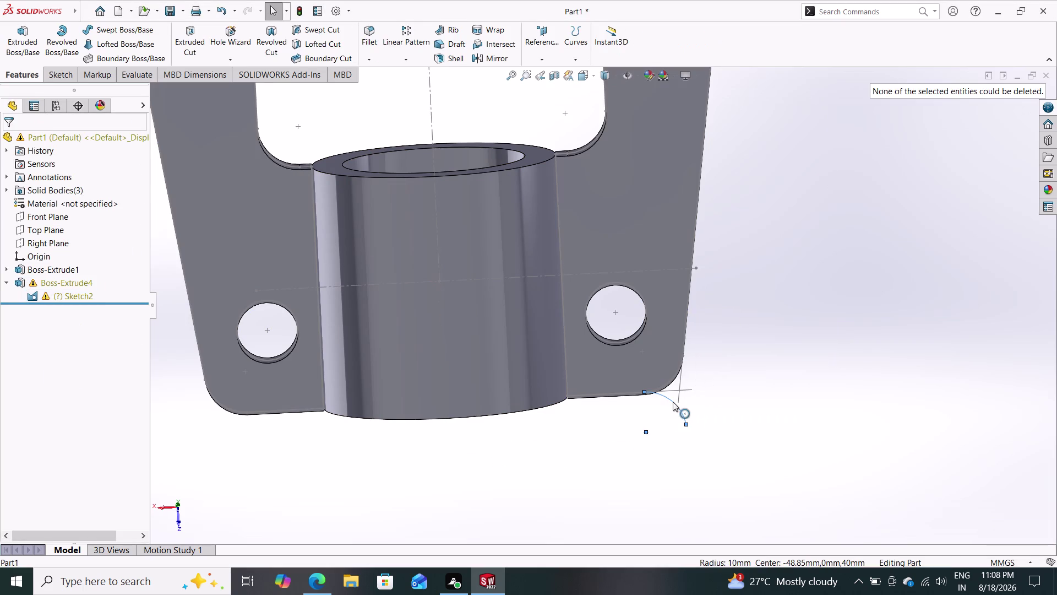
click(49, 269)
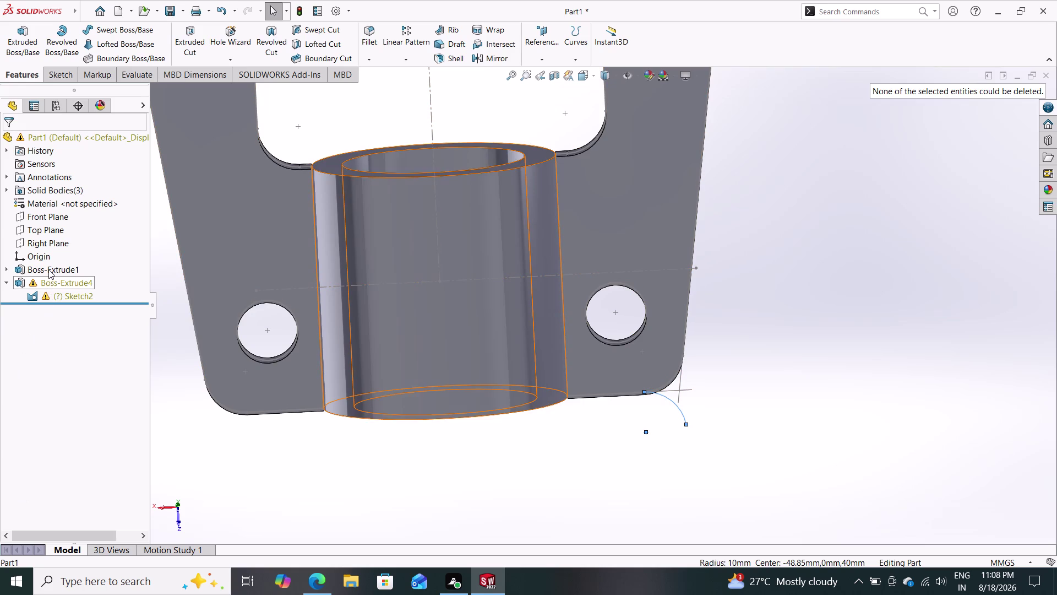
click(72, 238)
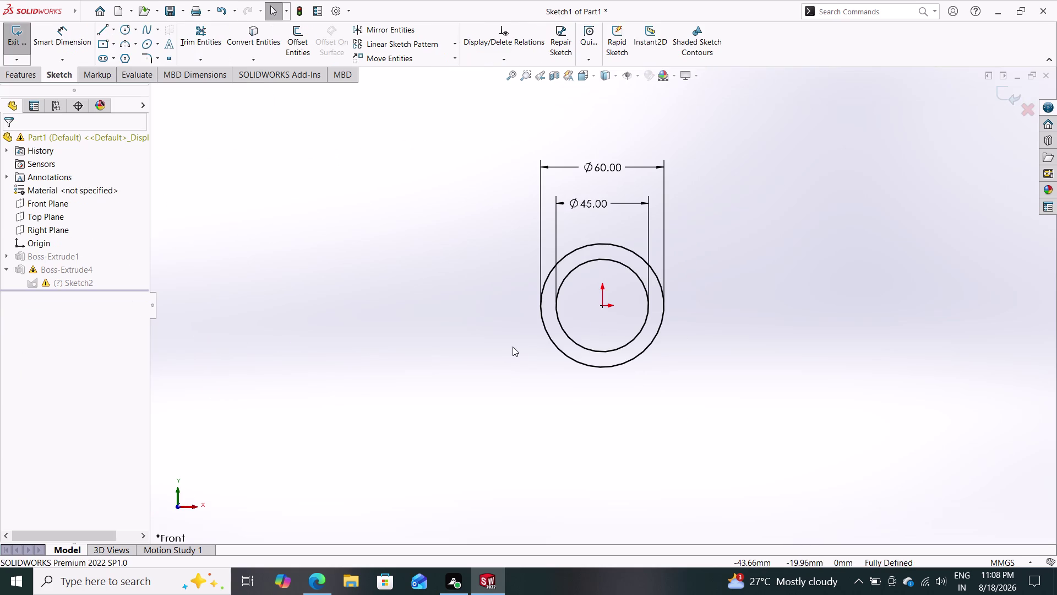
key(ctrl+z)
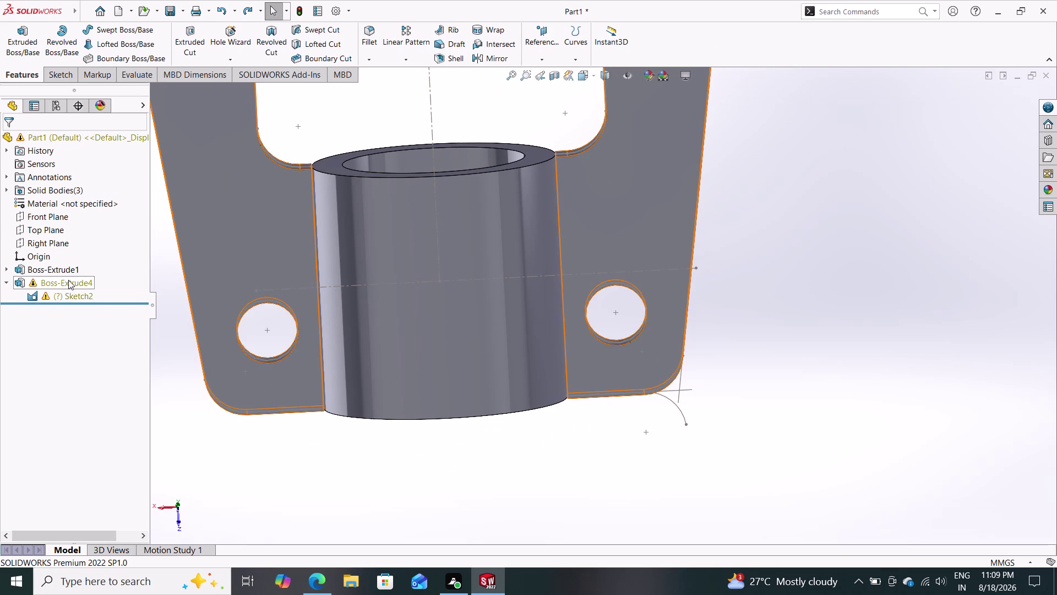
click(69, 265)
click(98, 233)
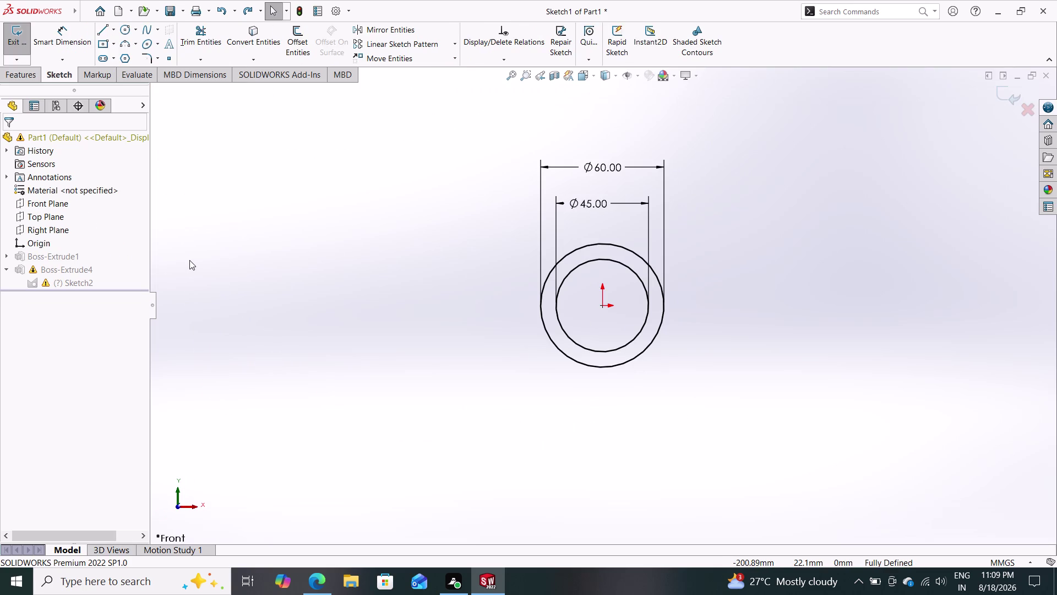
key(ctrl+z)
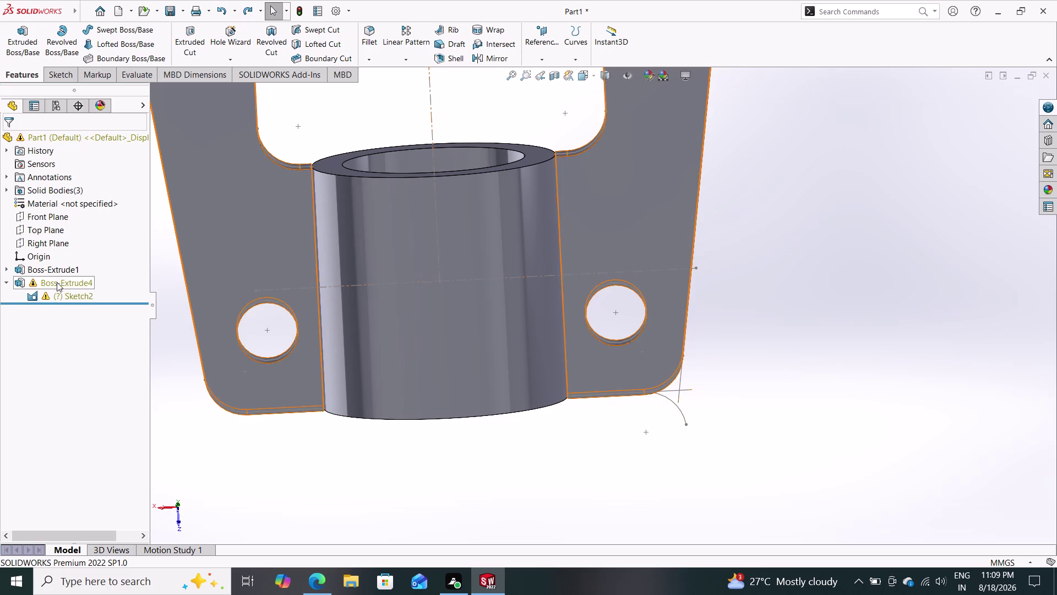
click(58, 281)
click(70, 298)
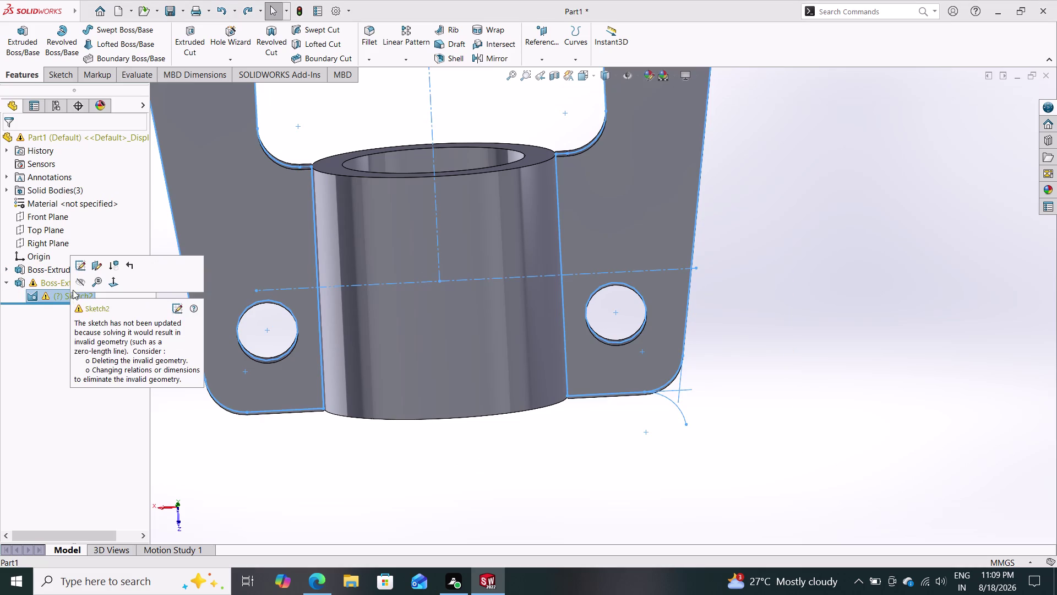
click(80, 264)
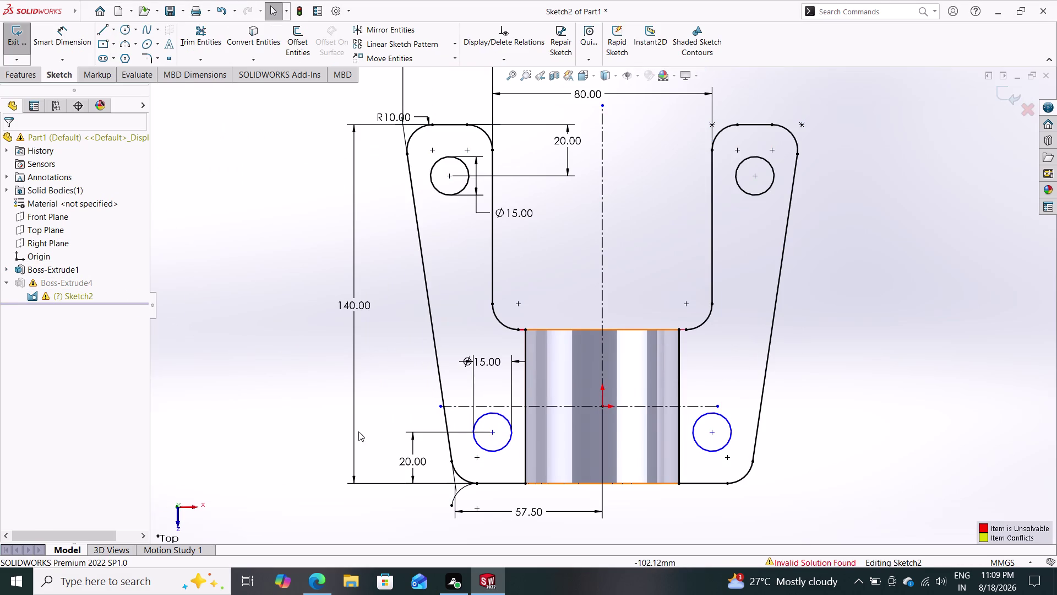
Delete the stray arc at the plate's bottom corner and exit Sketch2.
scroll(down, 3)
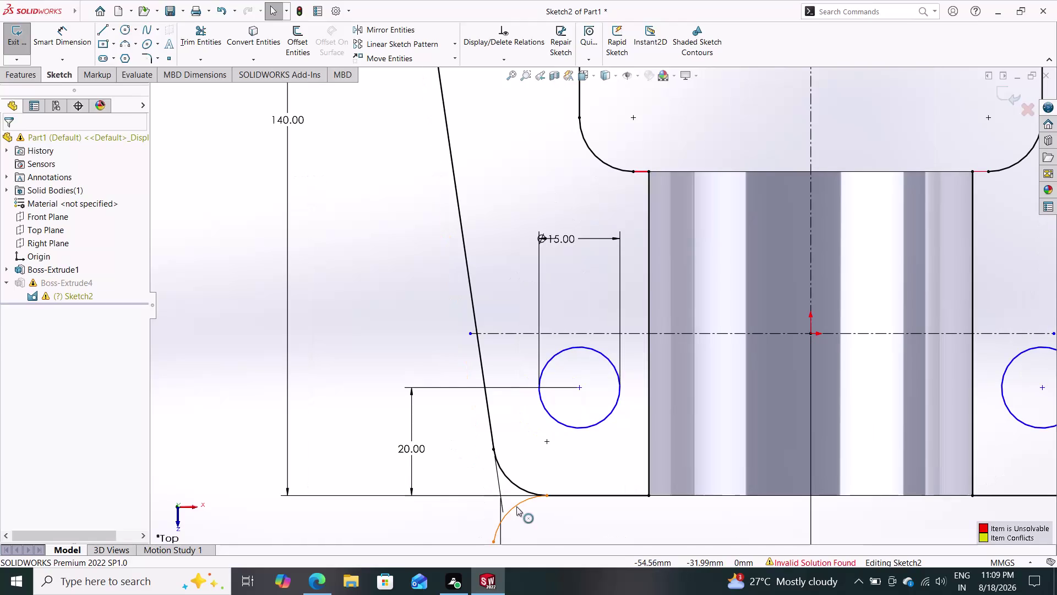
click(517, 506)
key(Delete)
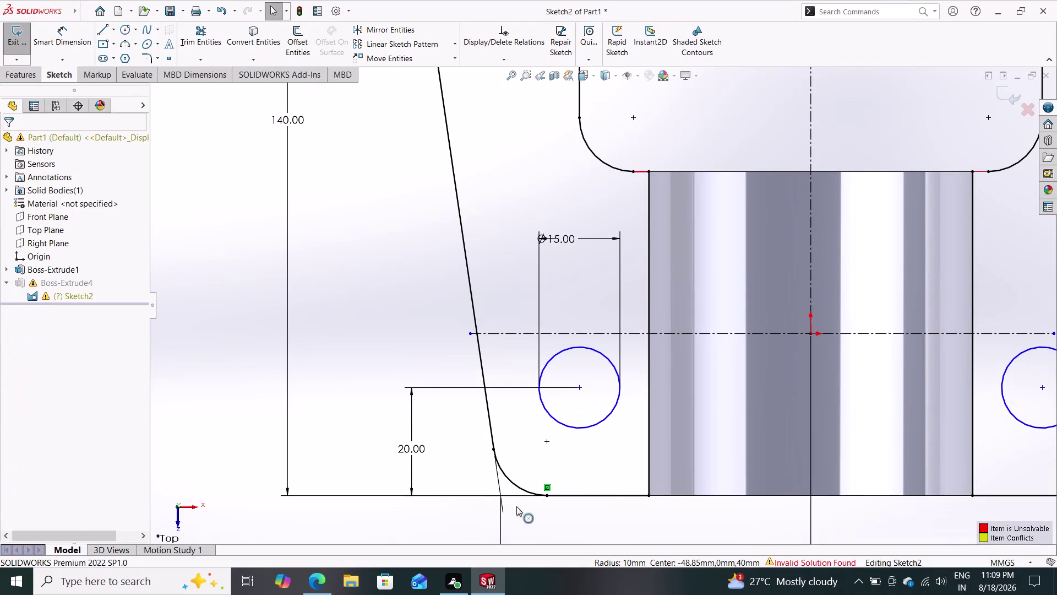
scroll(down, 3)
scroll(up, 3)
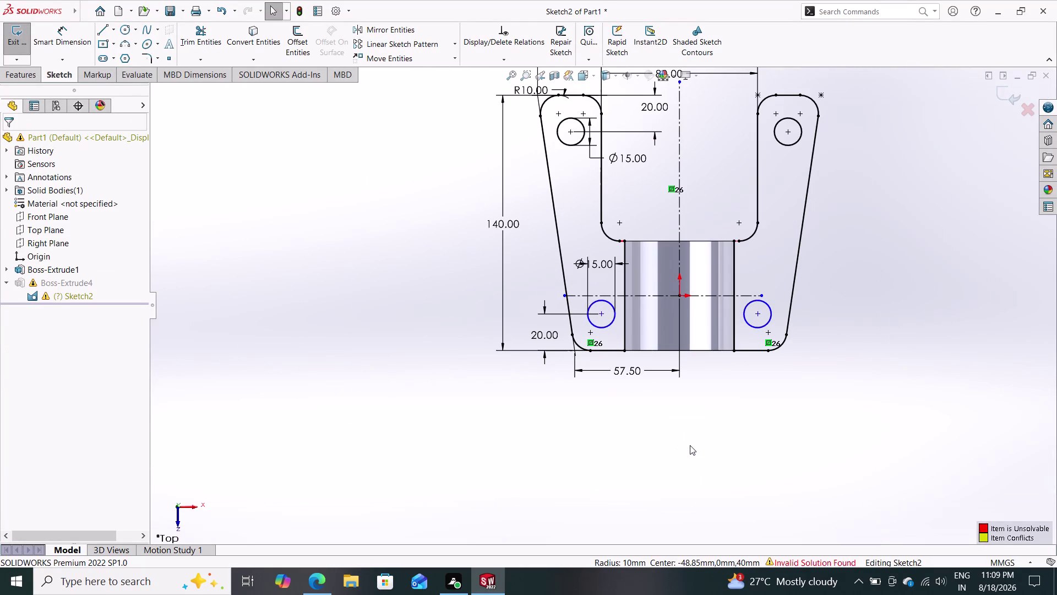
middle_drag(690, 445, 692, 453)
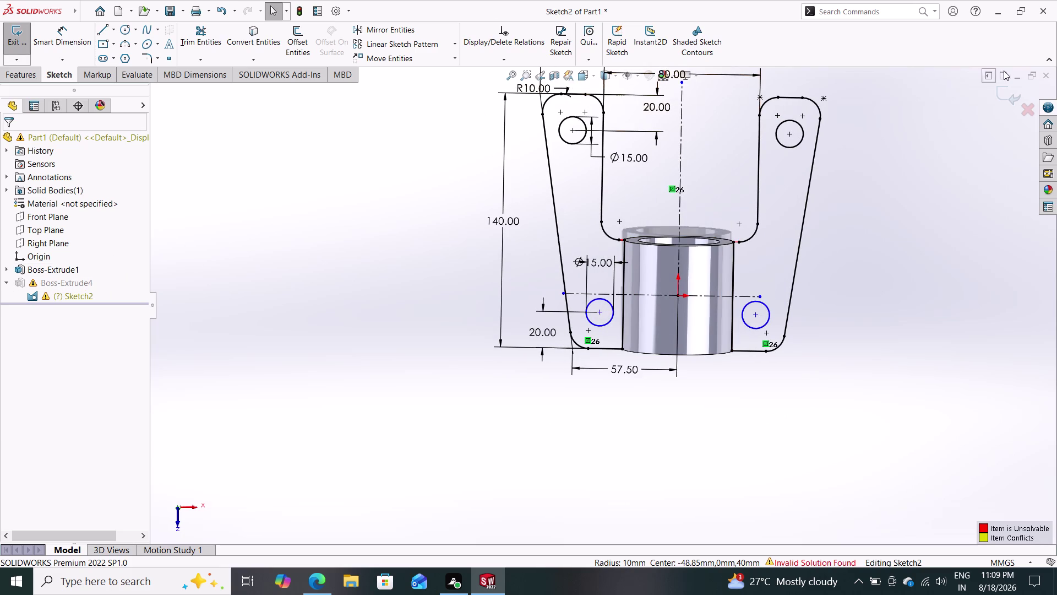
click(1013, 101)
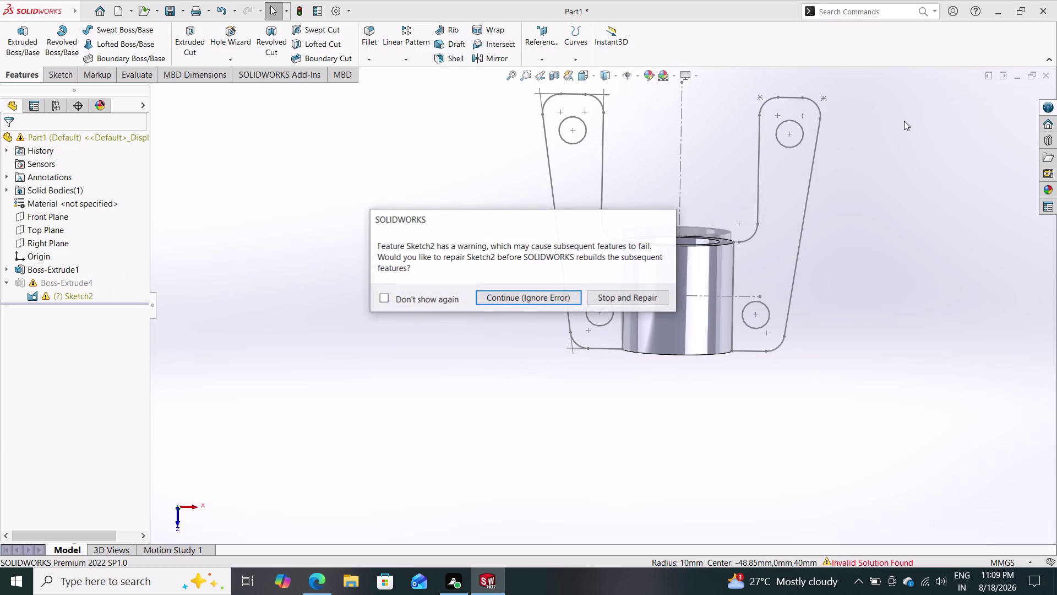
Rebuild past the sketch warning, read the What's Wrong description, then close it.
click(551, 294)
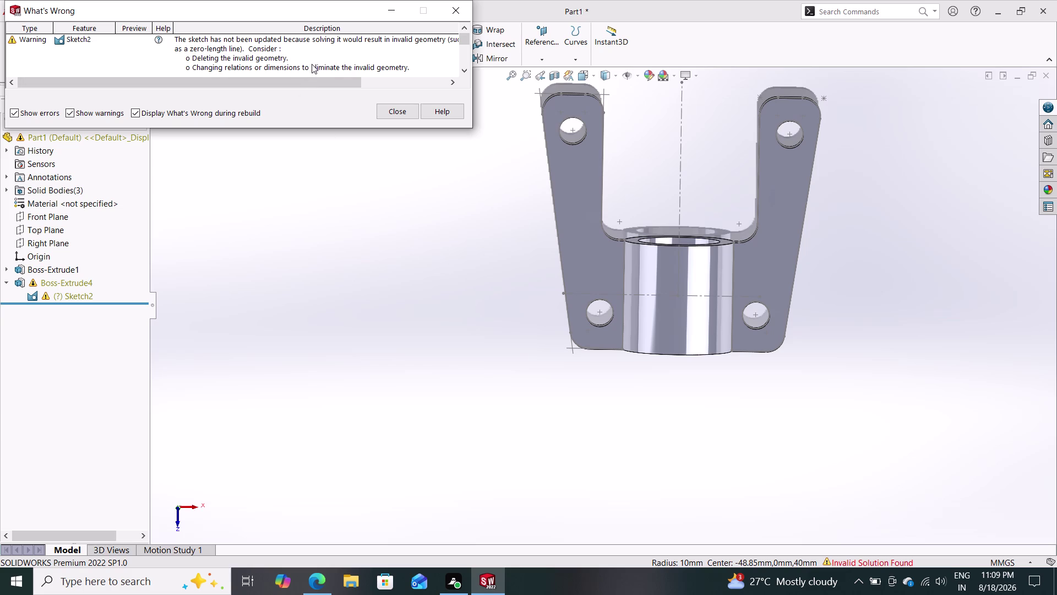
click(292, 80)
drag(291, 80, 346, 77)
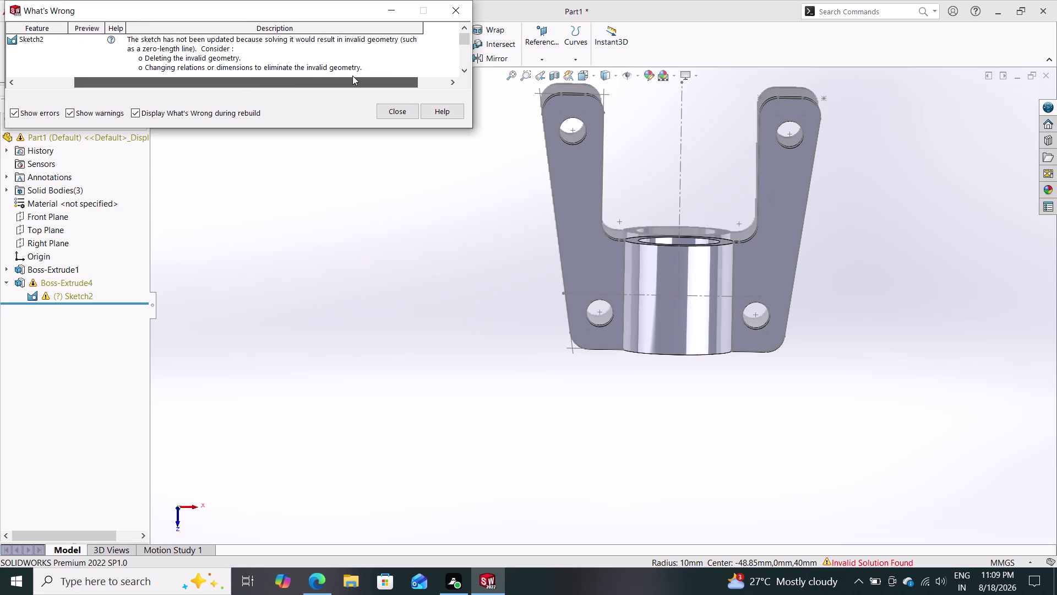
drag(346, 77, 341, 77)
drag(341, 78, 339, 79)
drag(338, 79, 340, 78)
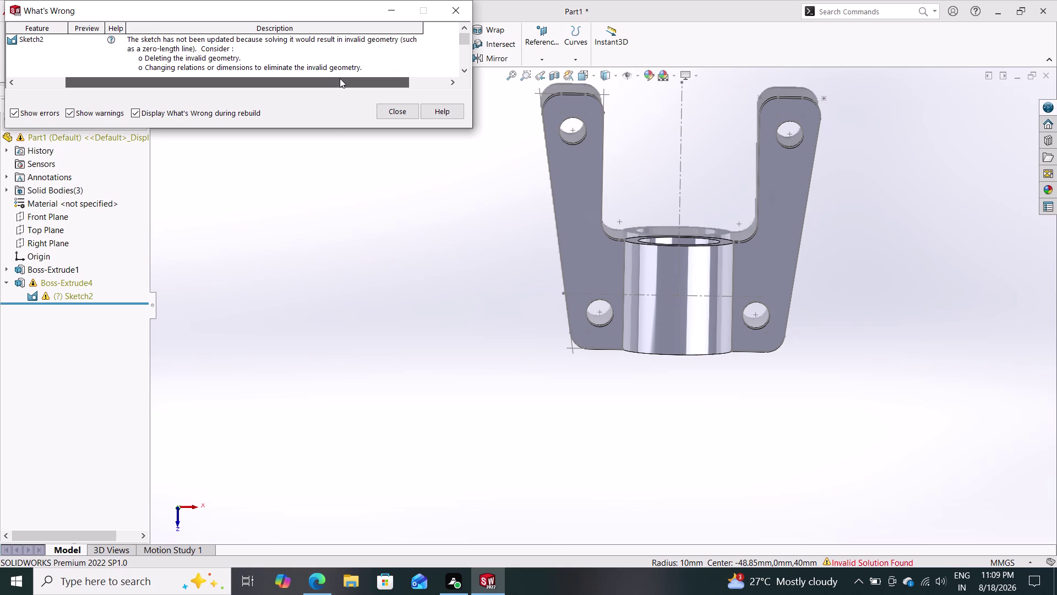
drag(340, 78, 358, 84)
click(396, 108)
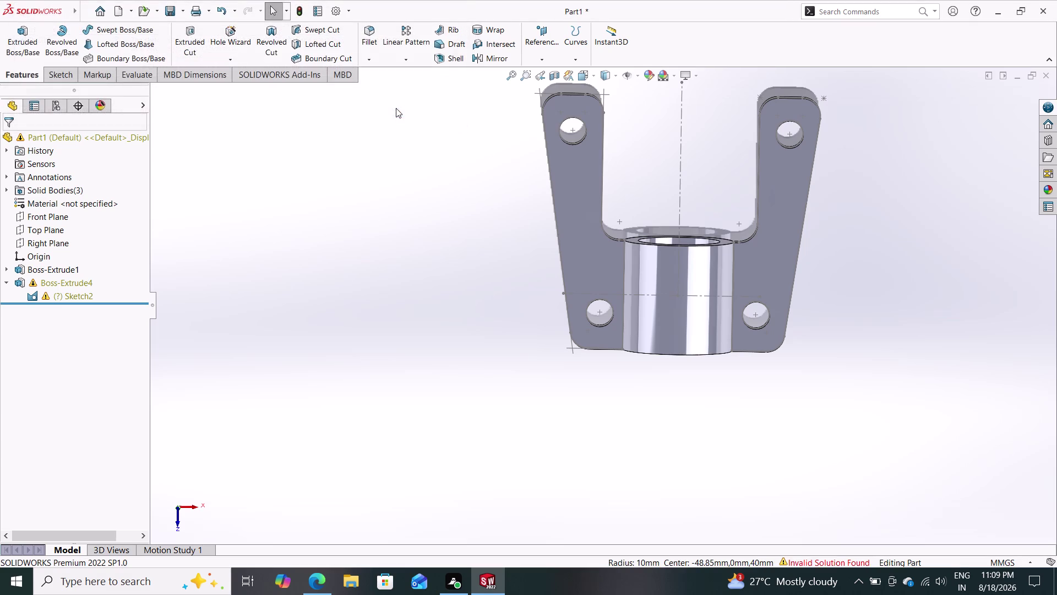
middle_drag(622, 372, 528, 337)
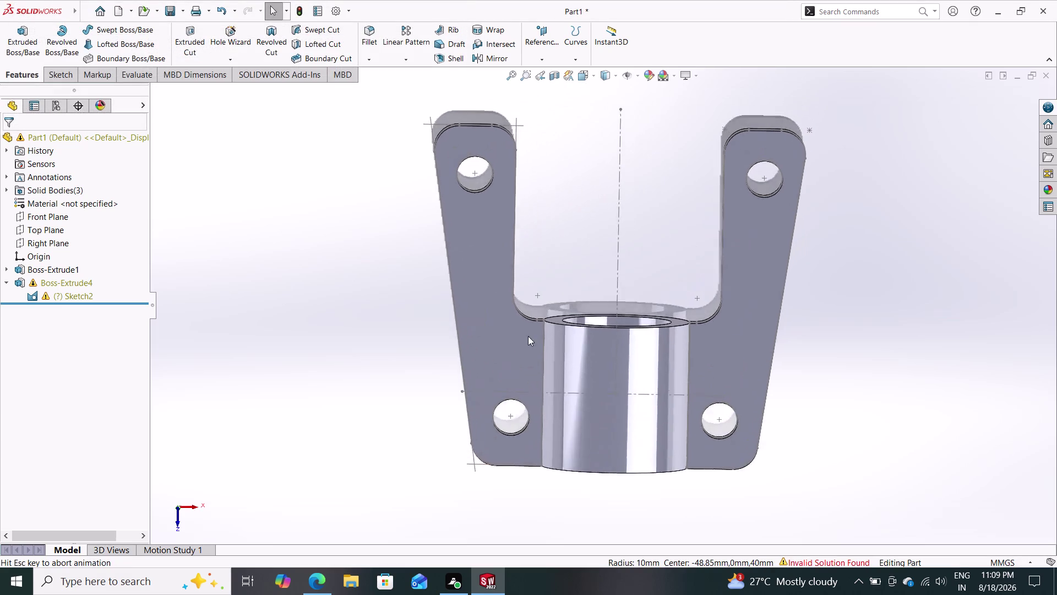
middle_drag(529, 337, 528, 334)
middle_drag(570, 337, 650, 369)
middle_drag(544, 359, 598, 361)
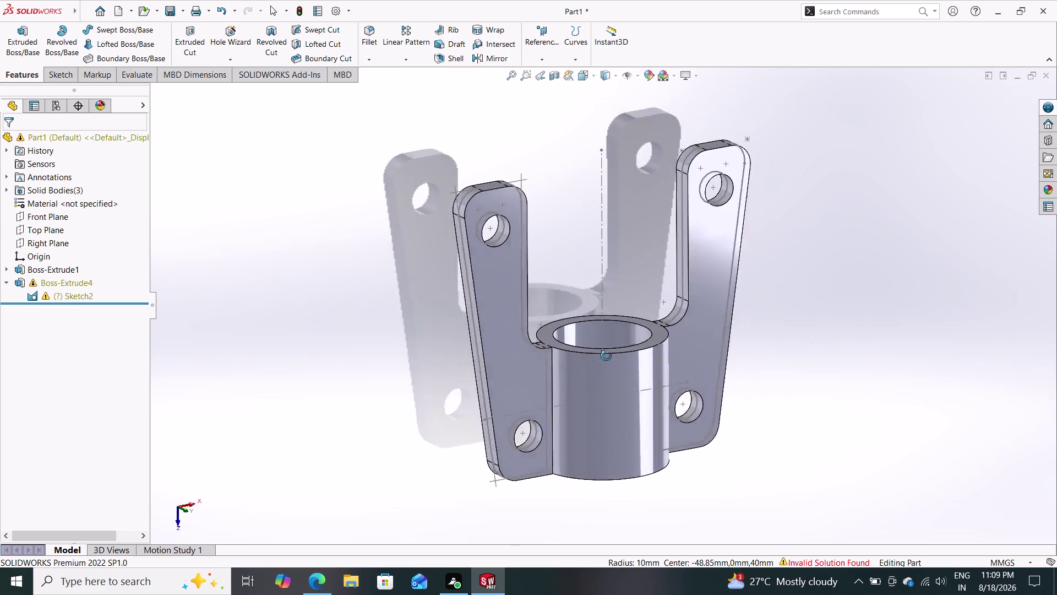
middle_drag(598, 362, 618, 420)
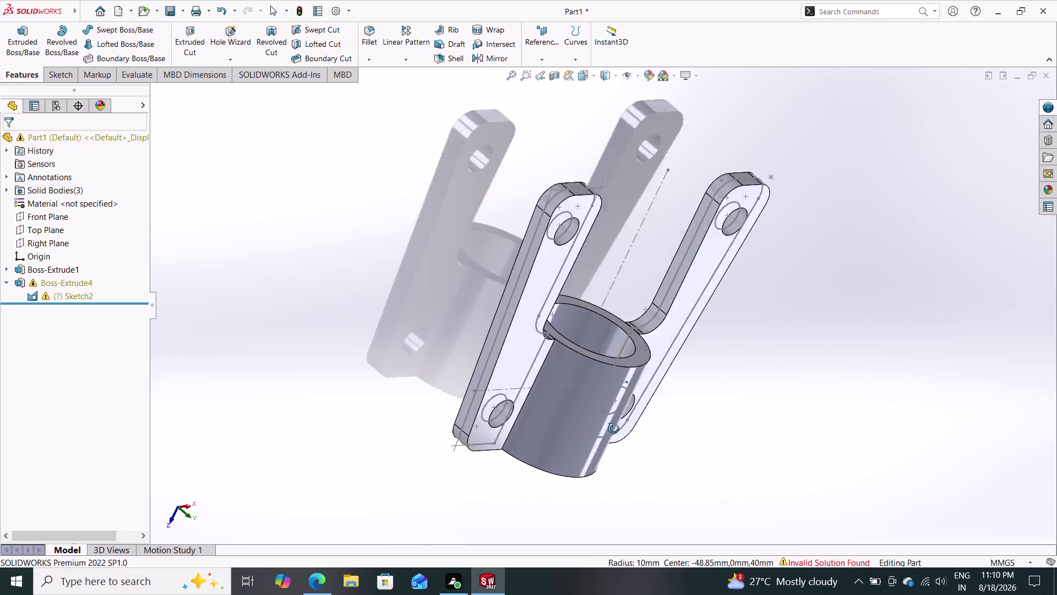
middle_drag(618, 420, 536, 347)
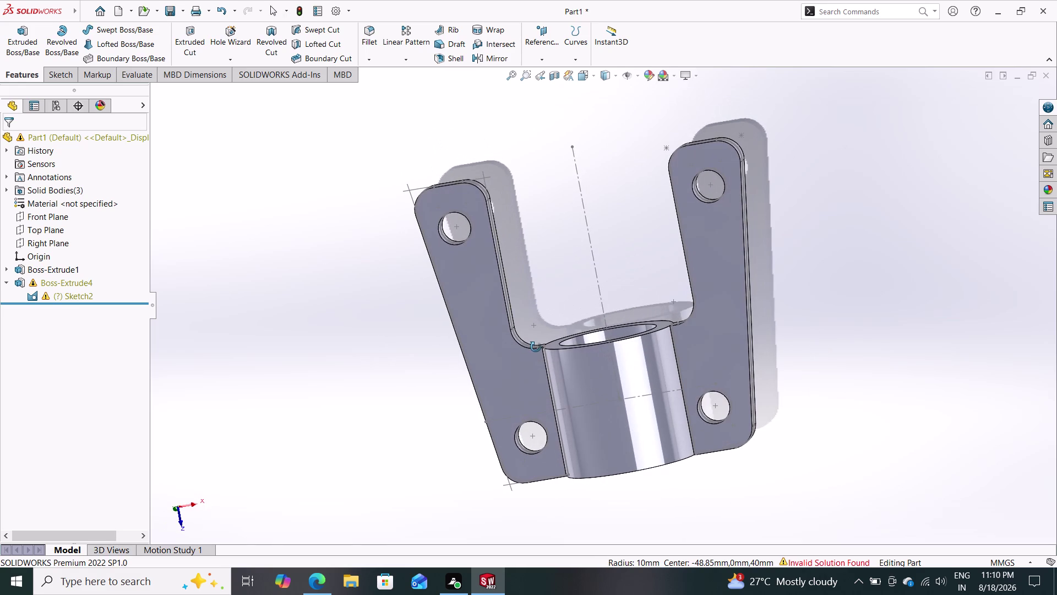
middle_drag(535, 347, 681, 321)
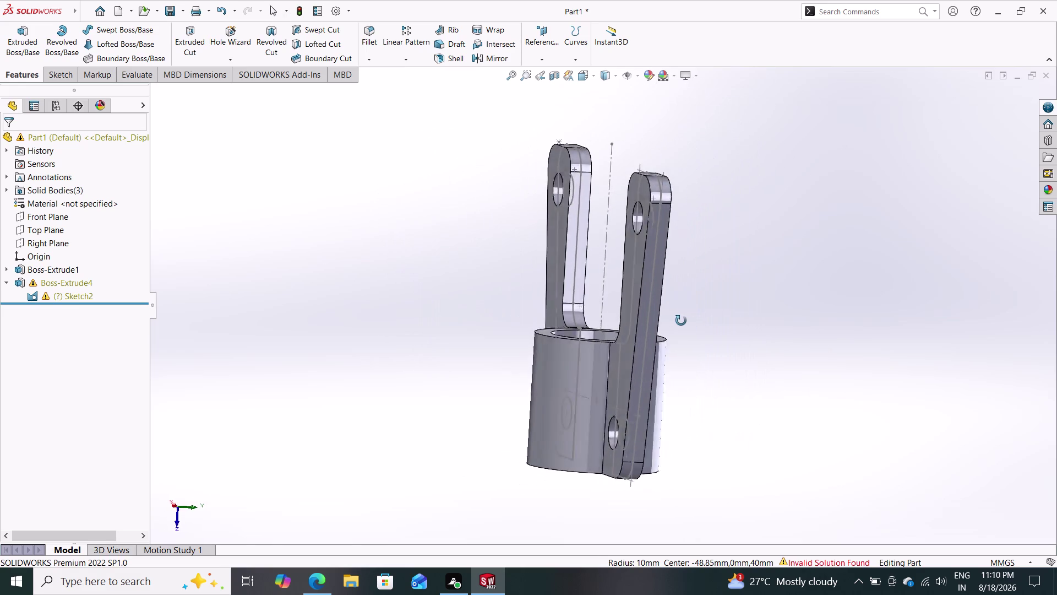
Turn the part edge-on and reopen the warning-flagged Sketch2 under Boss-Extrude4 for editing.
middle_drag(681, 321, 656, 314)
click(59, 297)
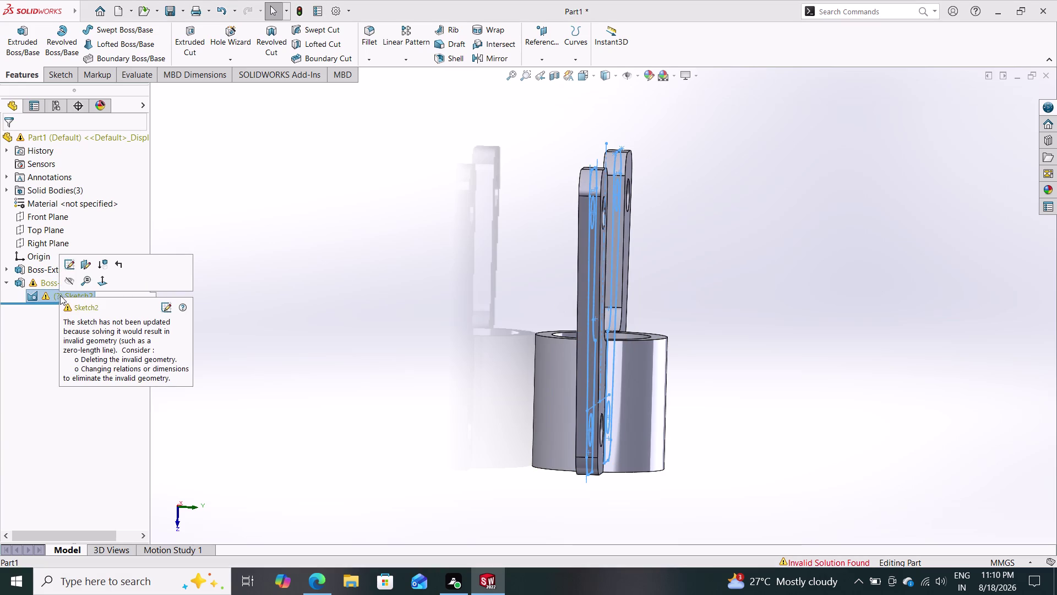
click(167, 306)
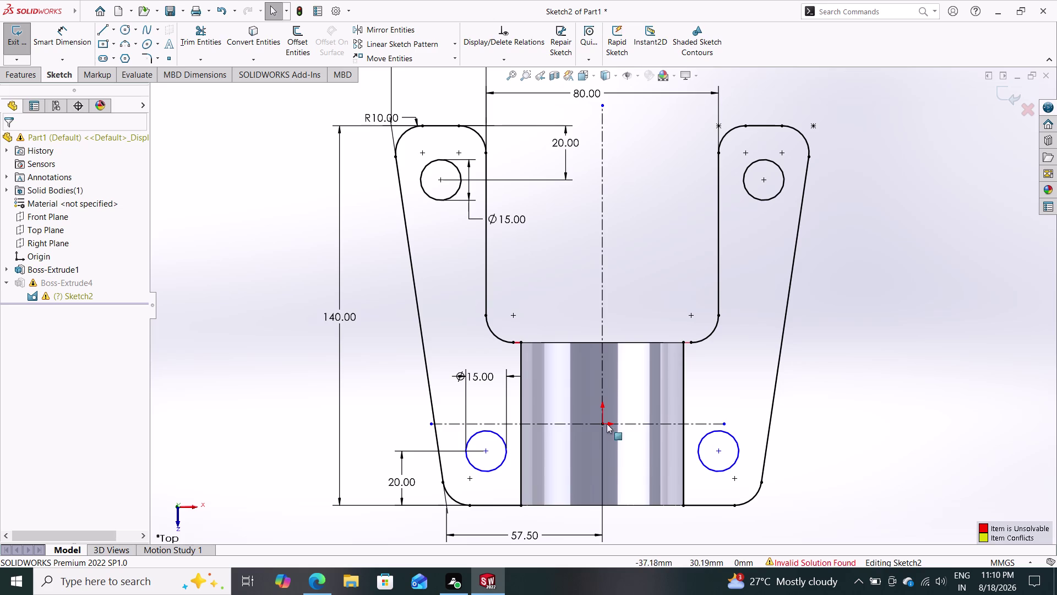
Check the Invalid Solution Found status to see why the plate sketch won't solve.
click(774, 563)
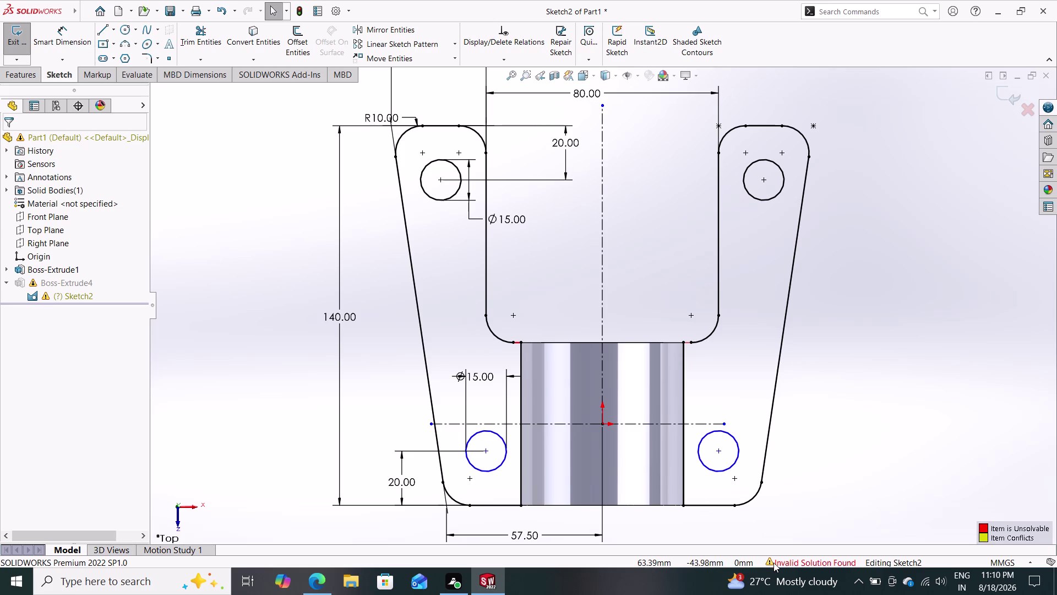
click(784, 562)
click(785, 562)
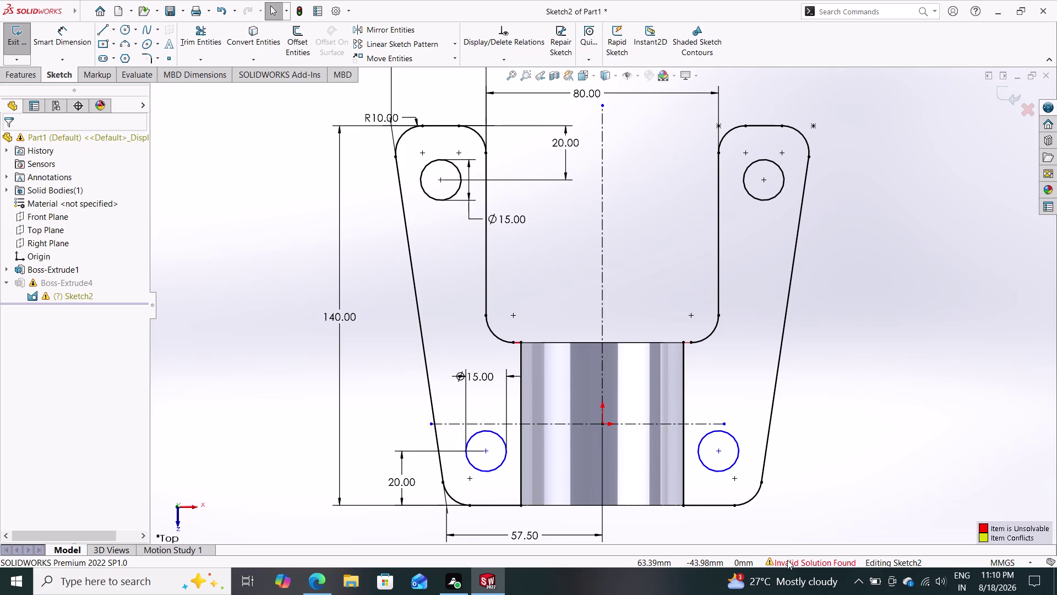
click(797, 558)
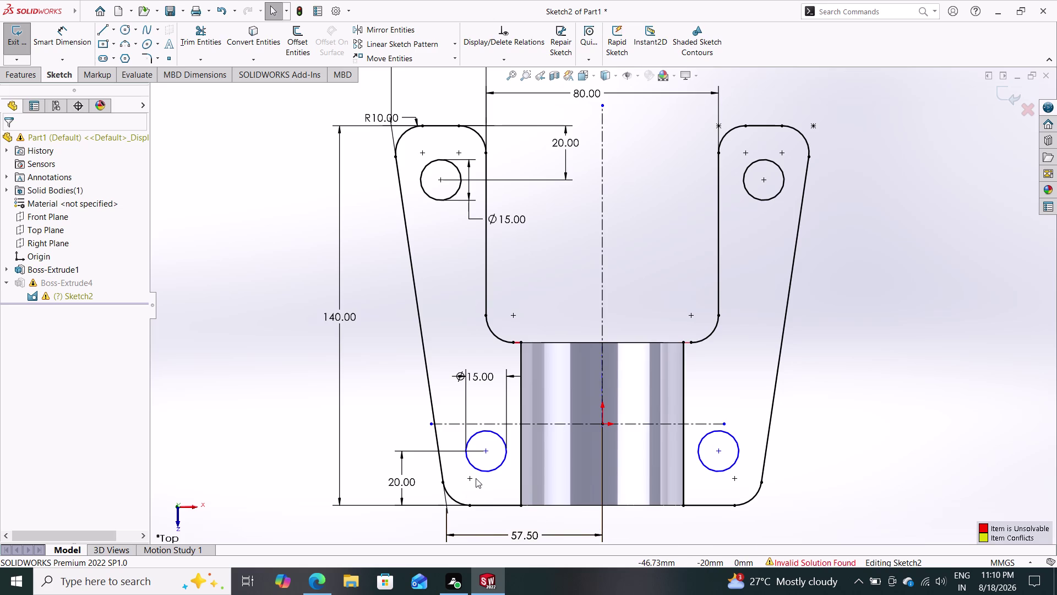
Exit the plate sketch to rebuild, bringing up the Sketch2 rebuild warning.
key(ctrl+z)
key(z)
key(ctrl+z)
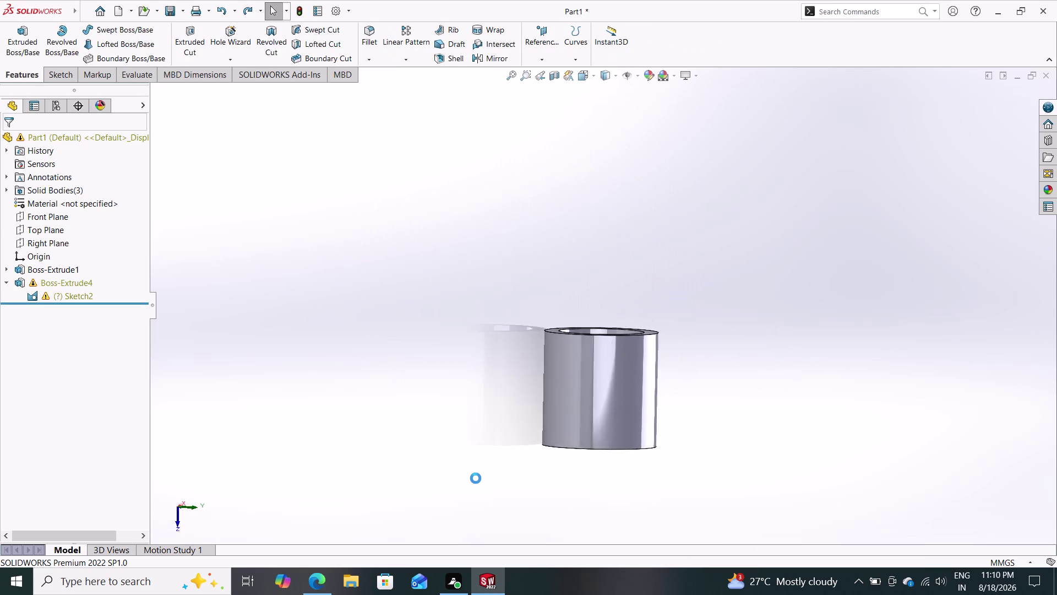
key(ctrl+z)
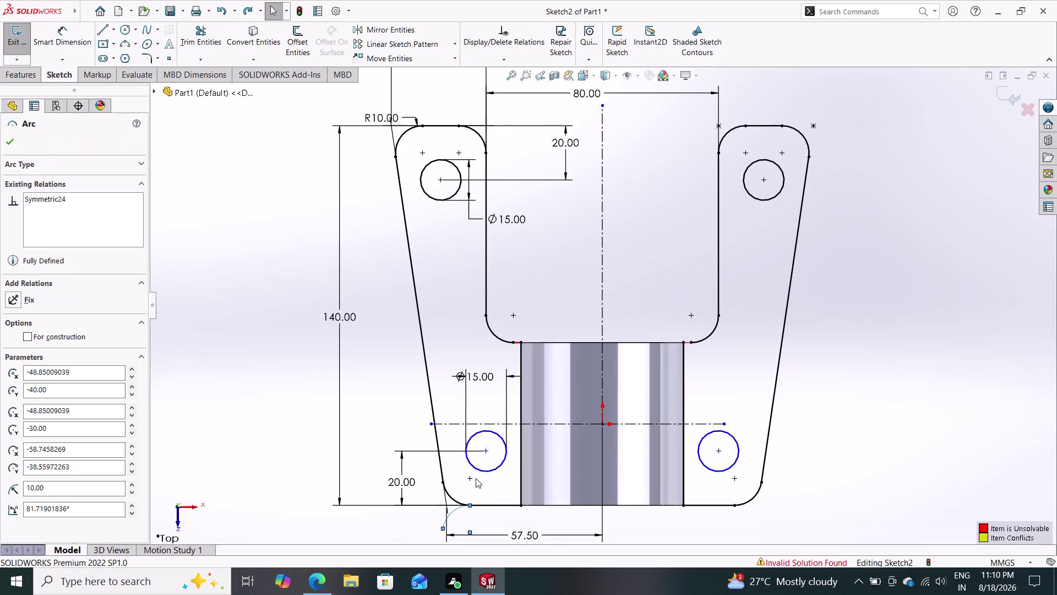
key(ctrl+z)
key(ctrl+z)
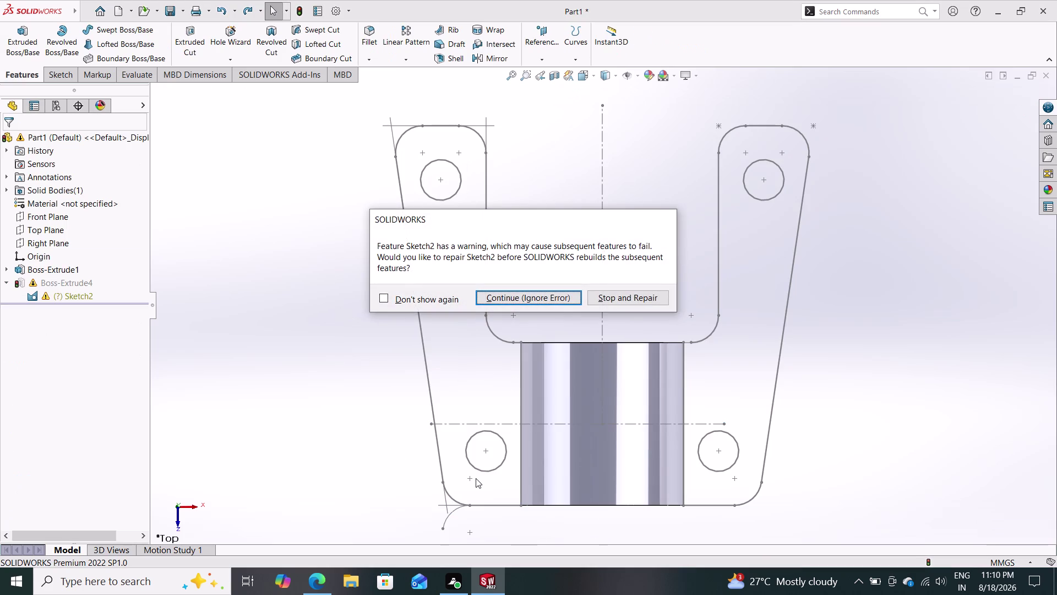
Stop and repair, then try deleting the stray lower-corner arc and check its options.
key(ctrl+z)
click(612, 297)
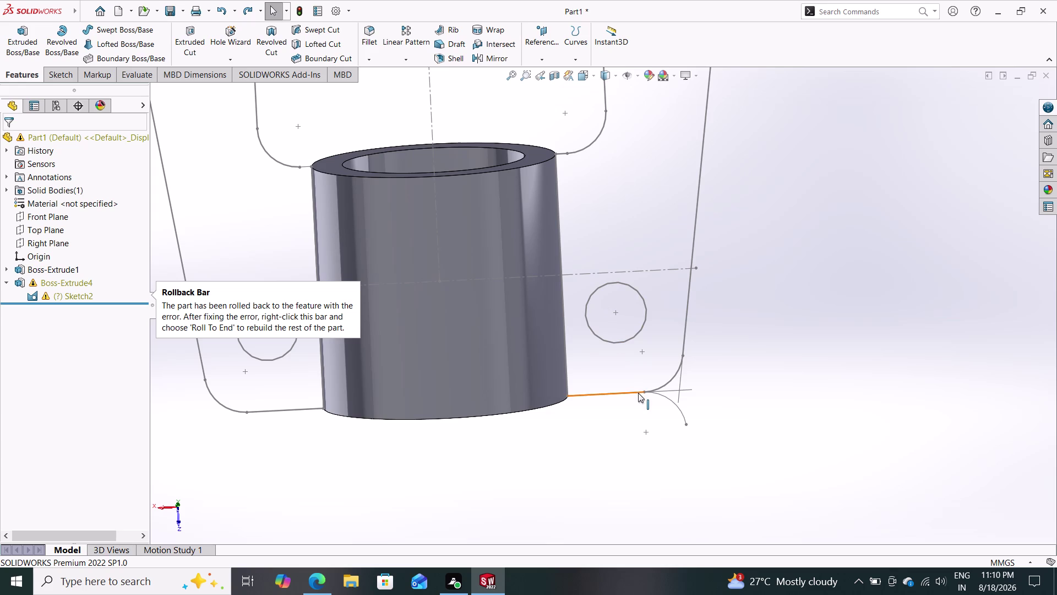
click(673, 403)
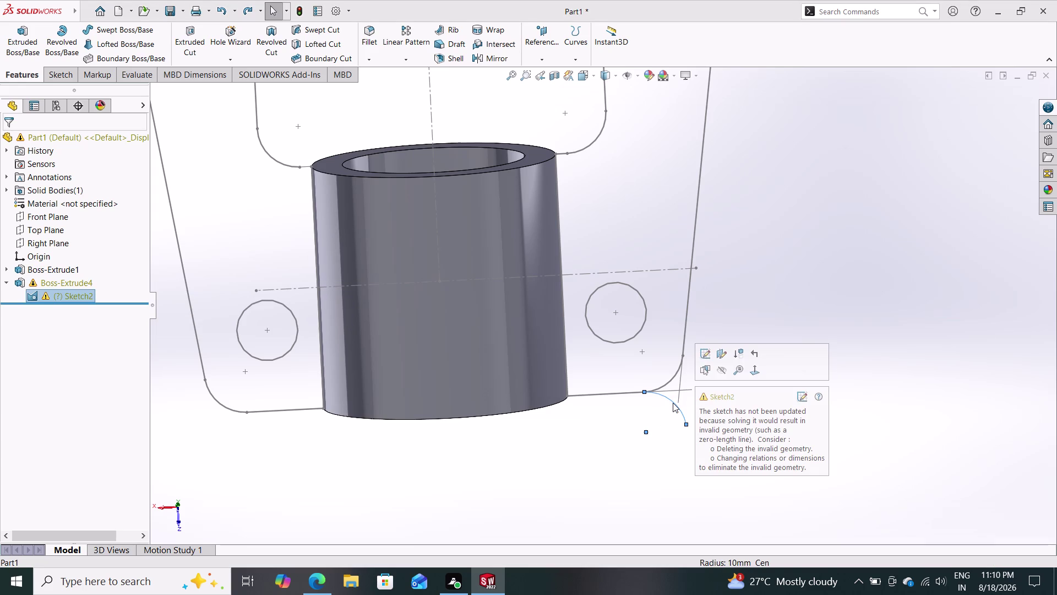
key(Delete)
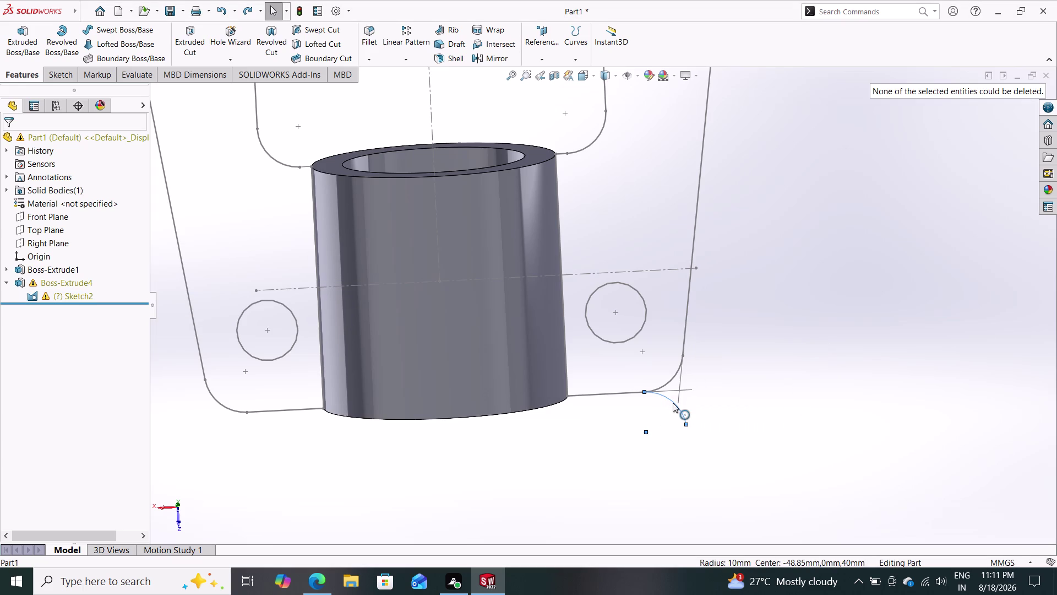
right_click(673, 403)
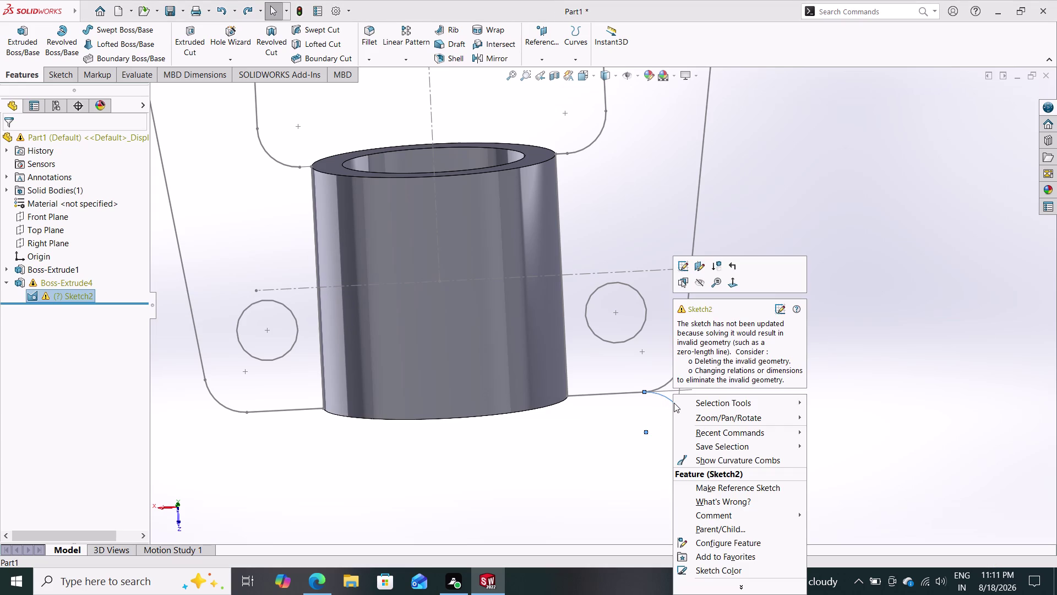
key(Escape)
key(Escape)
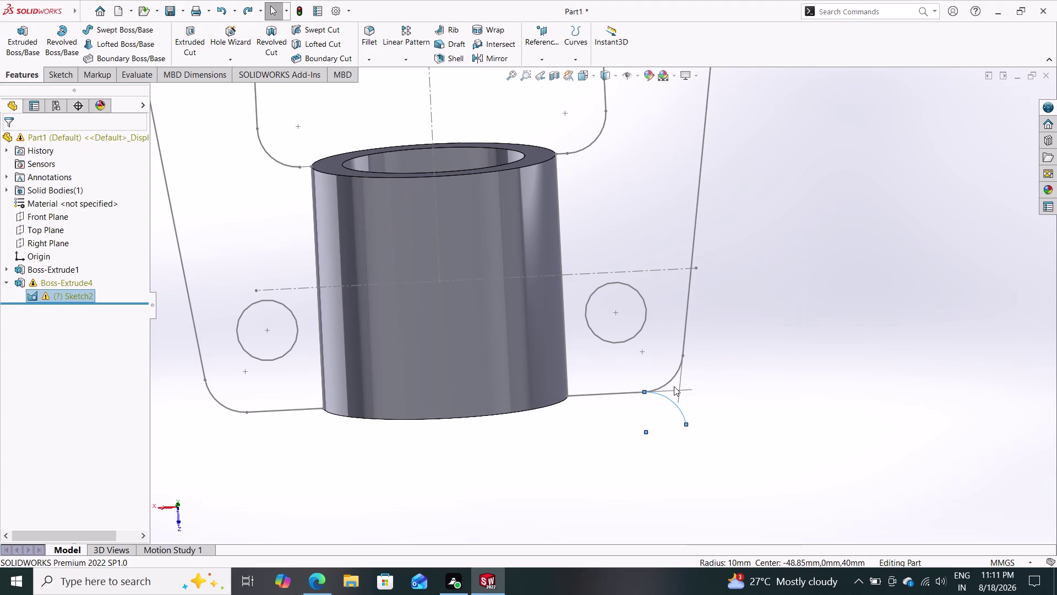
Repeatedly try selecting the stray corner arc, which cannot be removed.
click(669, 397)
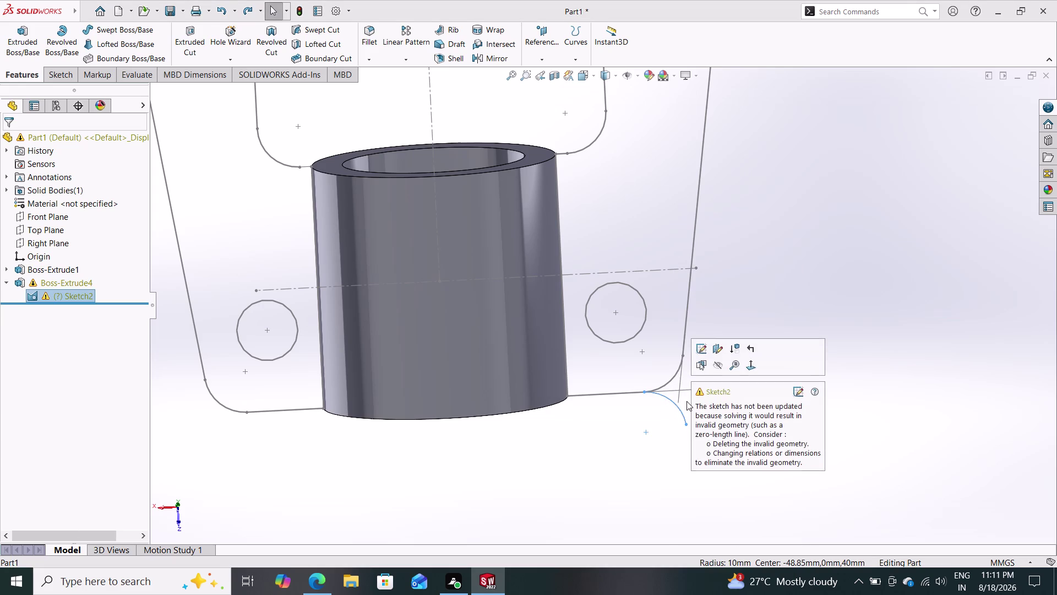
click(719, 368)
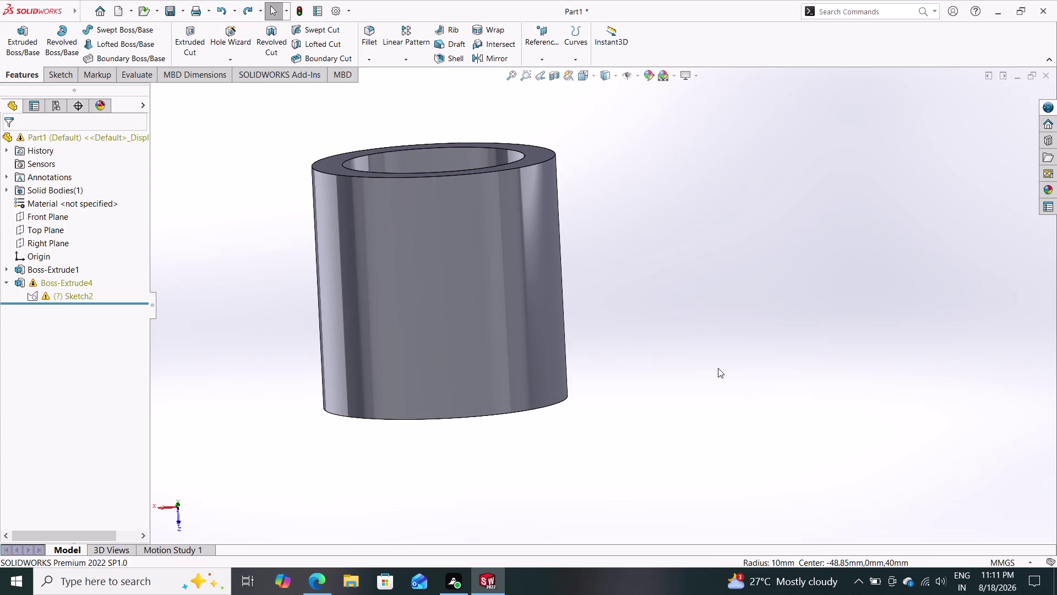
key(ctrl+z)
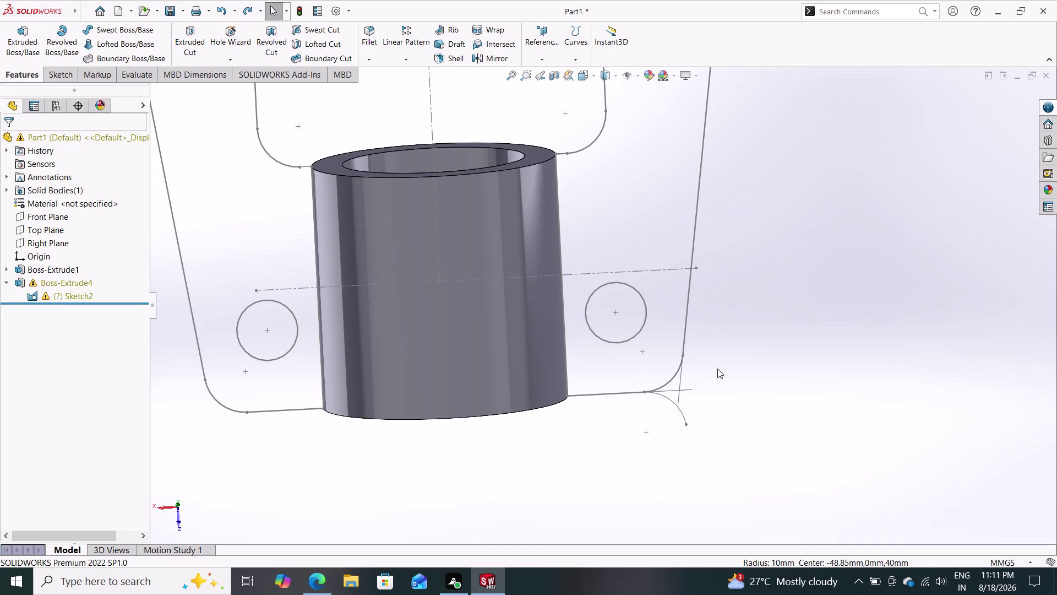
drag(704, 384, 646, 444)
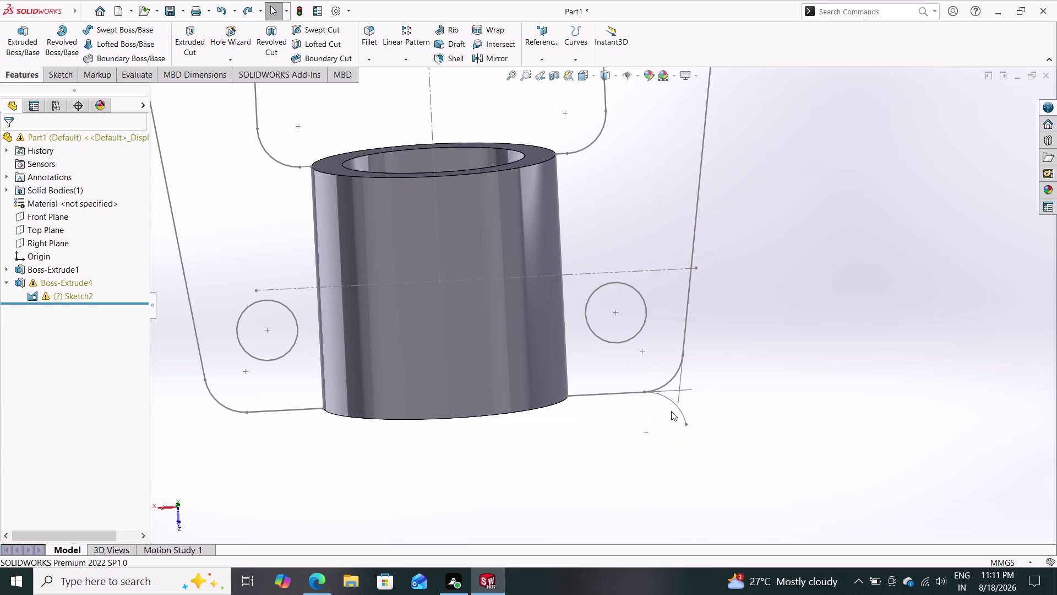
double_click(679, 408)
click(679, 407)
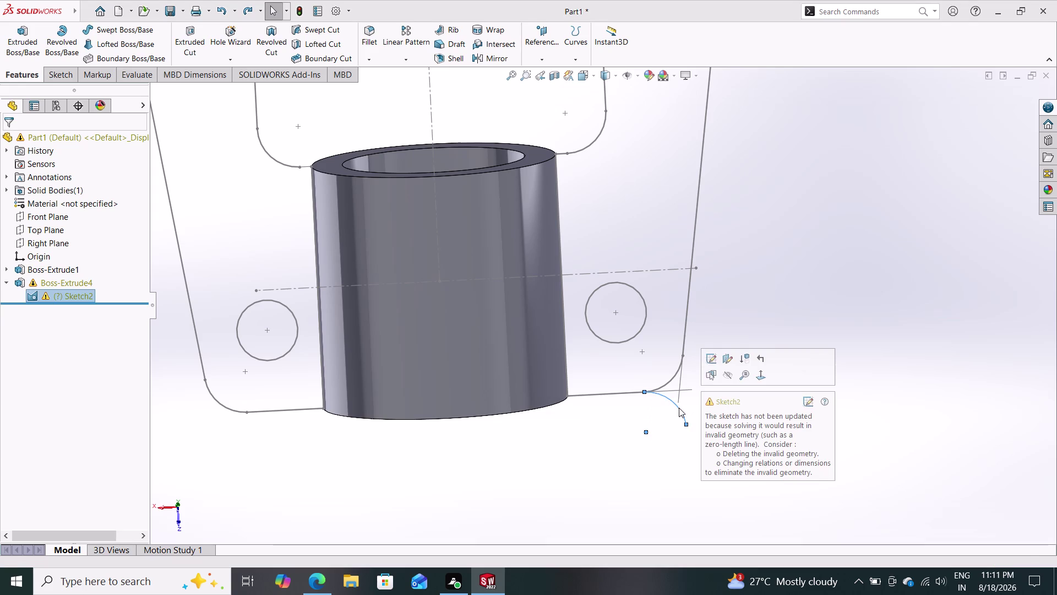
double_click(679, 408)
double_click(678, 408)
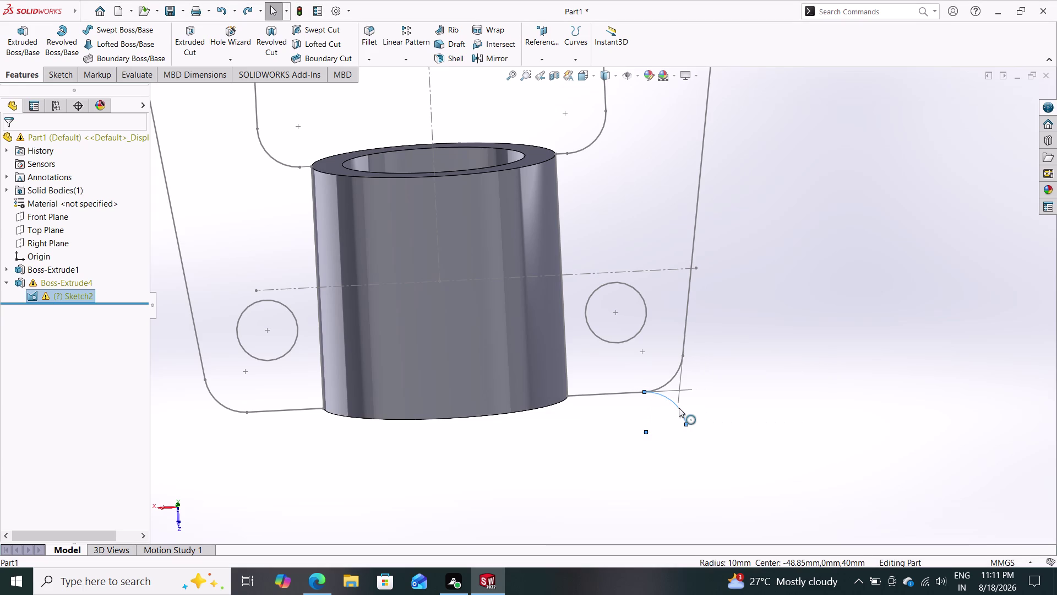
key(Escape)
key(Escape)
Rebuild the part, showing only the tube, and reopen the plate sketch.
key(ctrl+z)
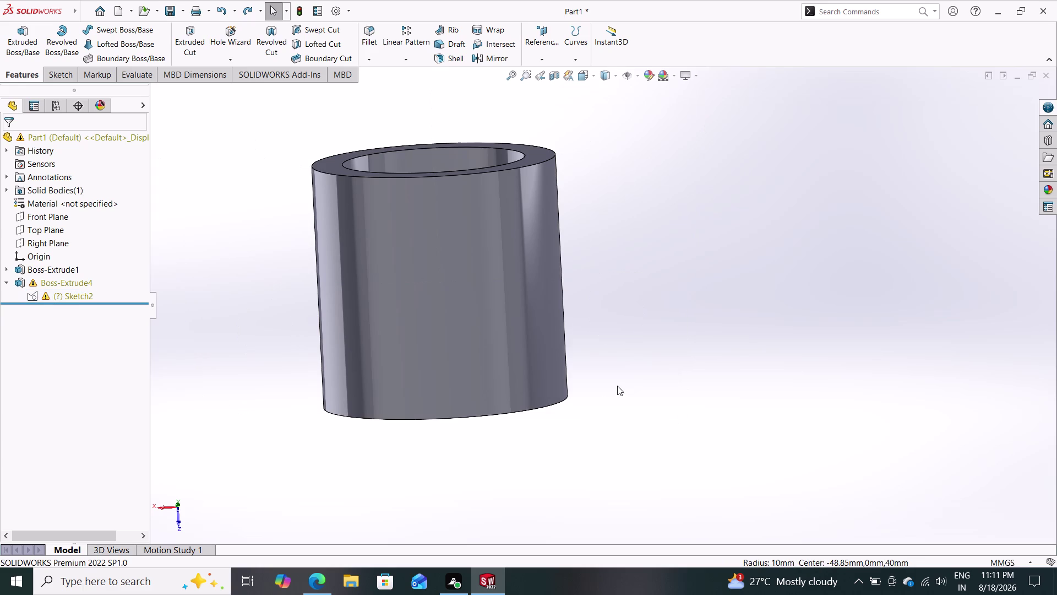
key(ctrl+z)
key(ctrl+z)
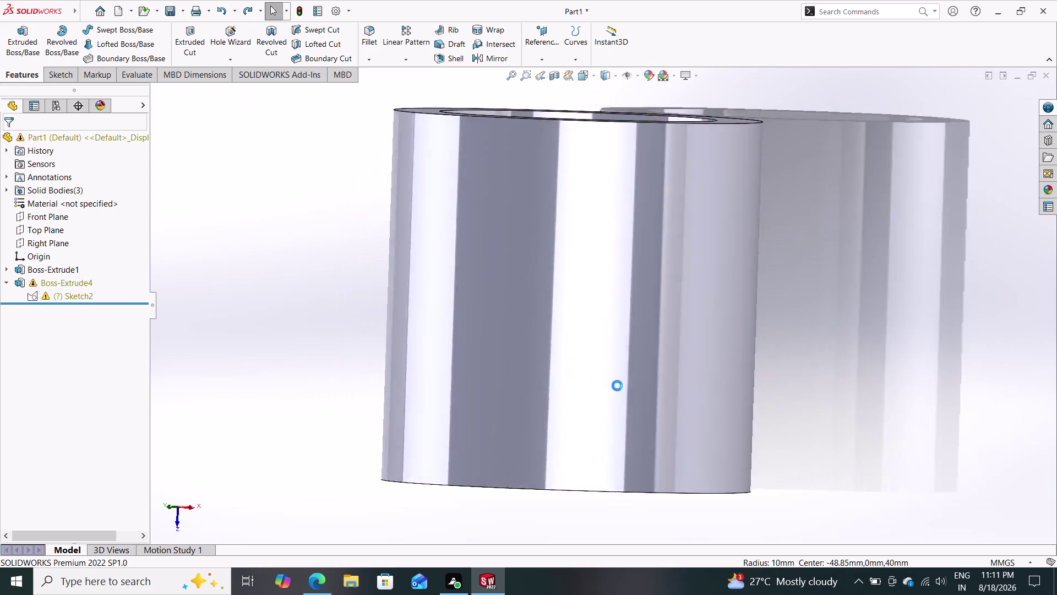
key(ctrl+z)
key(ctrl+z)
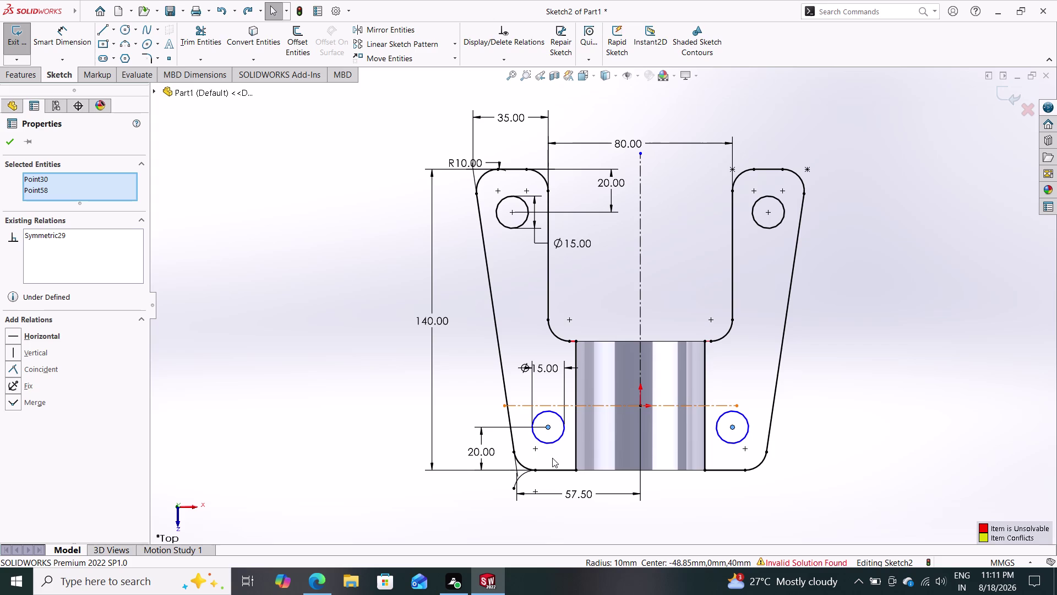
Clear the selected points and delete the extra arc at Sketch2's lower-left fillet.
key(Escape)
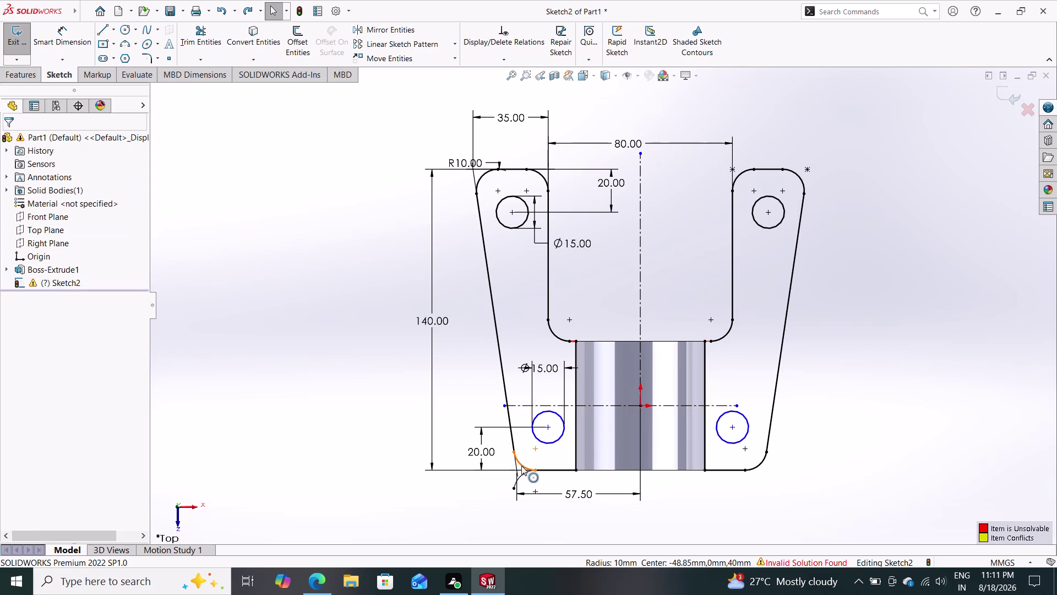
key(Escape)
key(Escape)
key(Escape)
key(Escape)
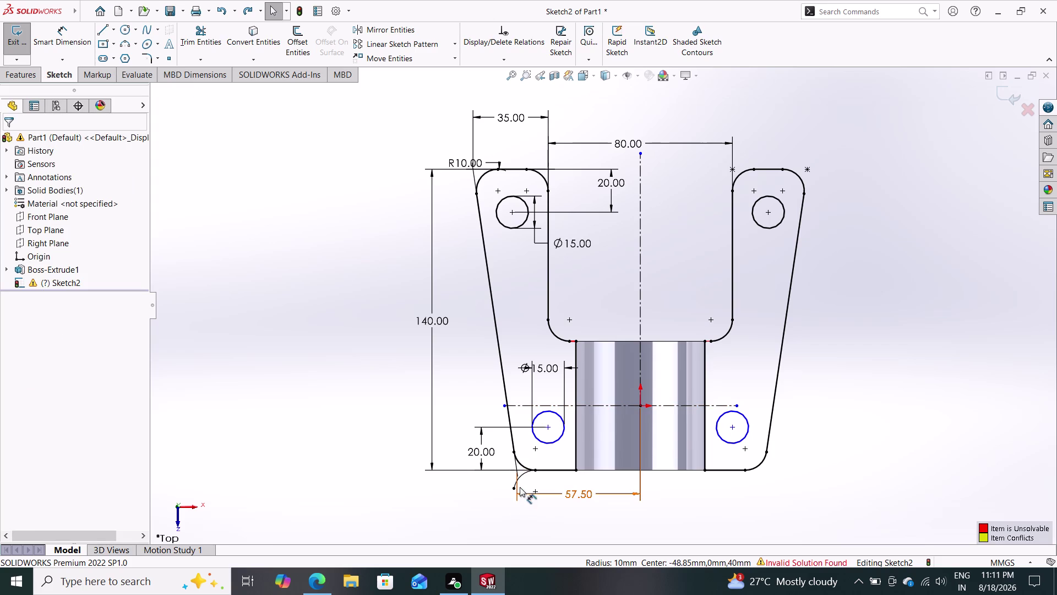
click(522, 476)
key(Delete)
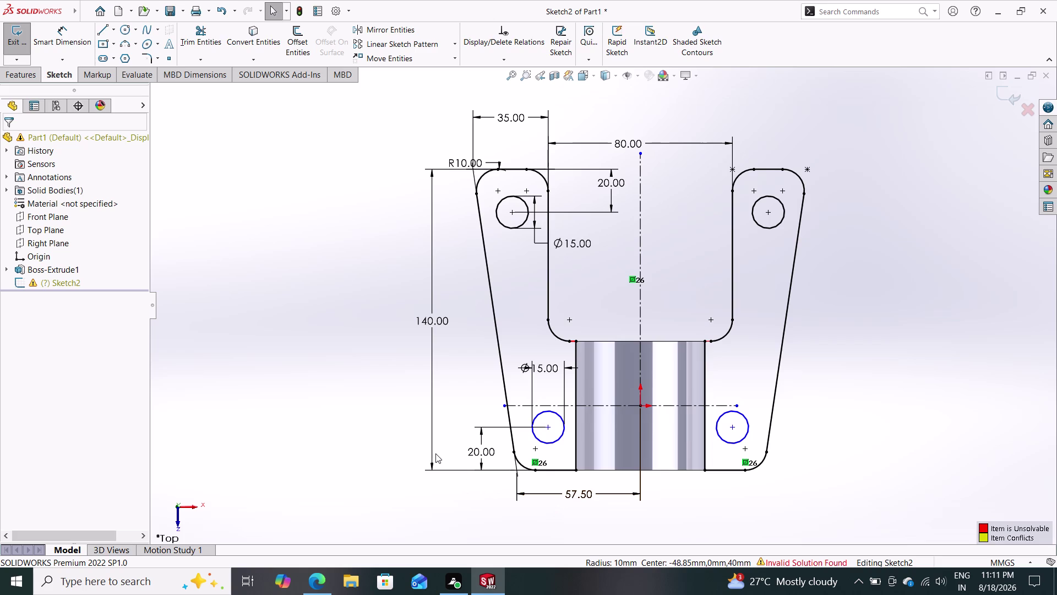
scroll(down, 3)
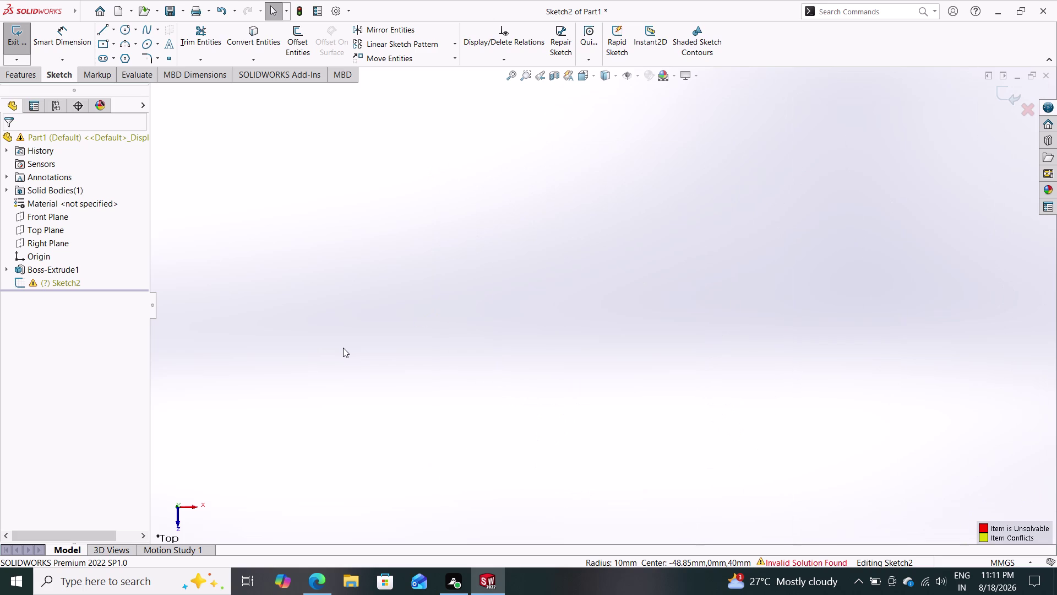
scroll(up, 3)
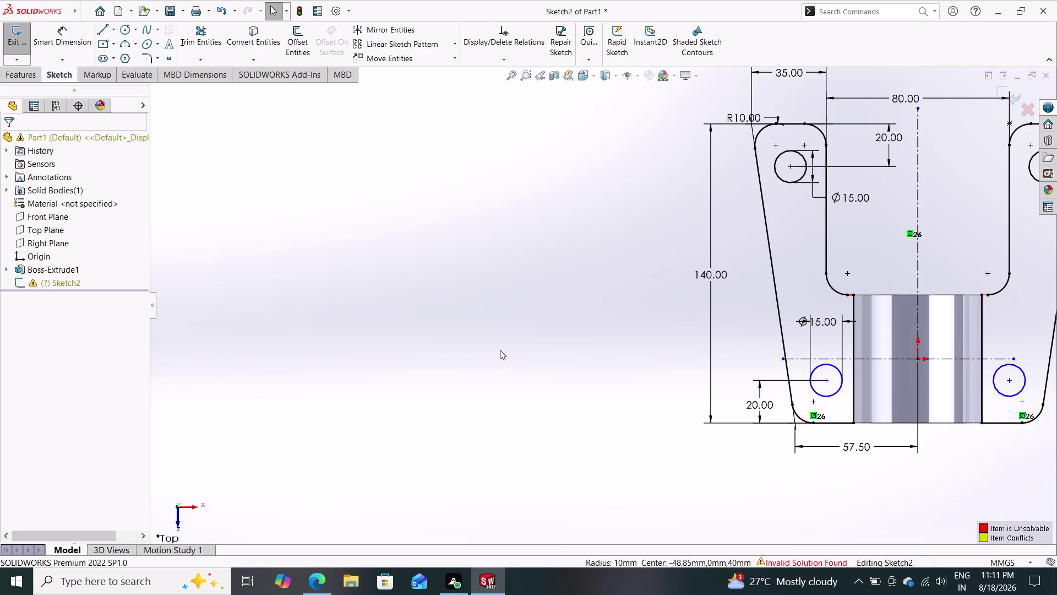
scroll(up, 3)
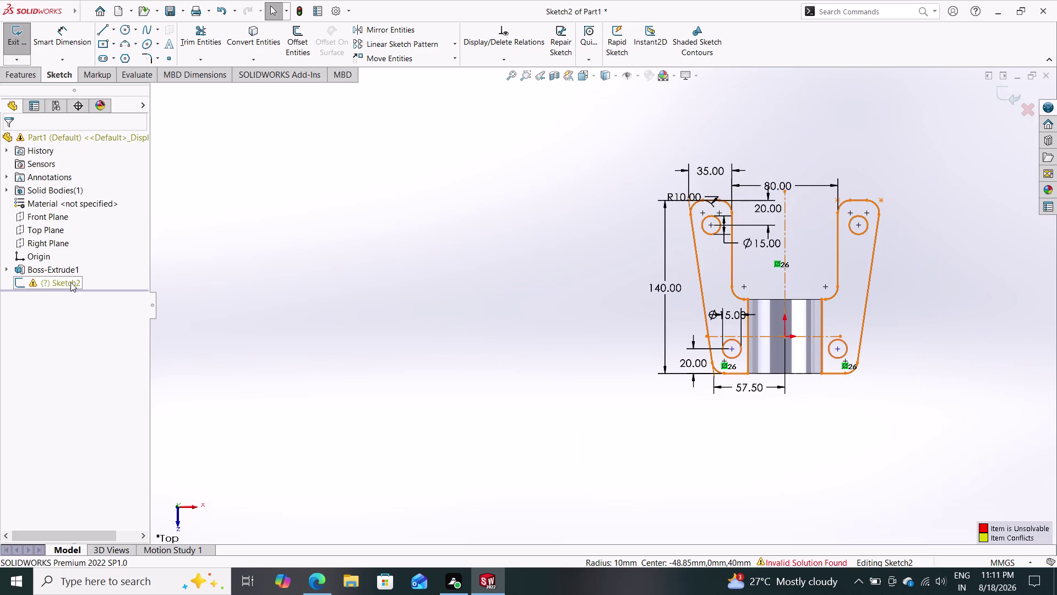
Open Sketch2's shortcut options and close the Document Properties dialog.
right_click(70, 282)
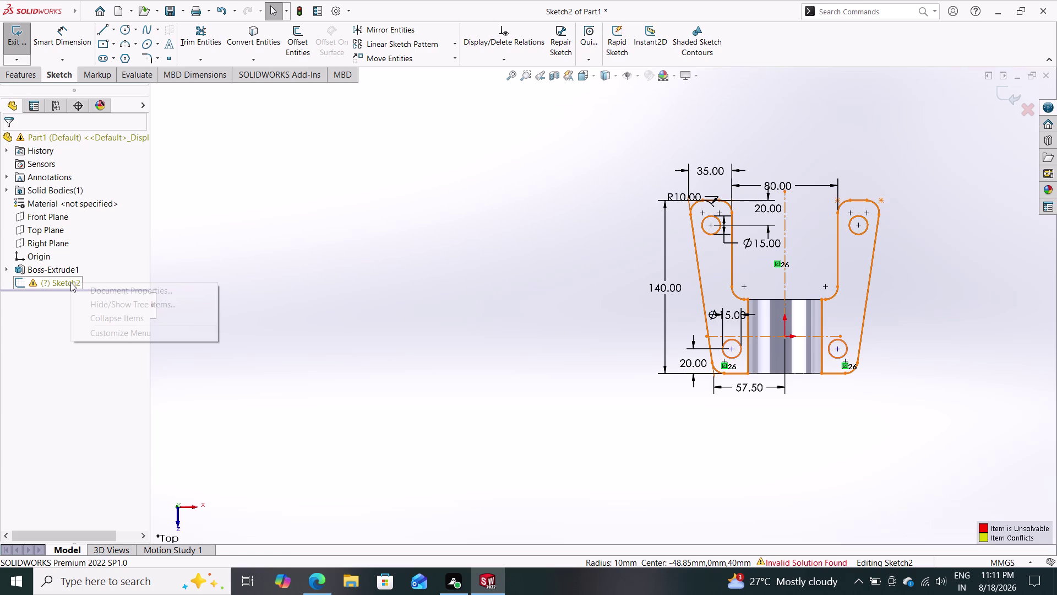
click(89, 291)
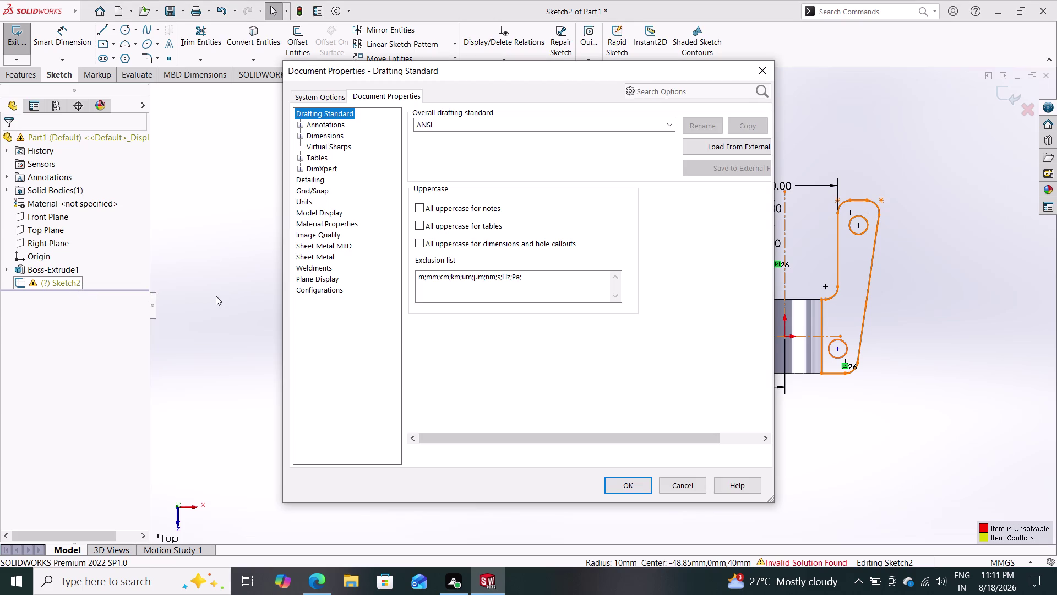
click(634, 491)
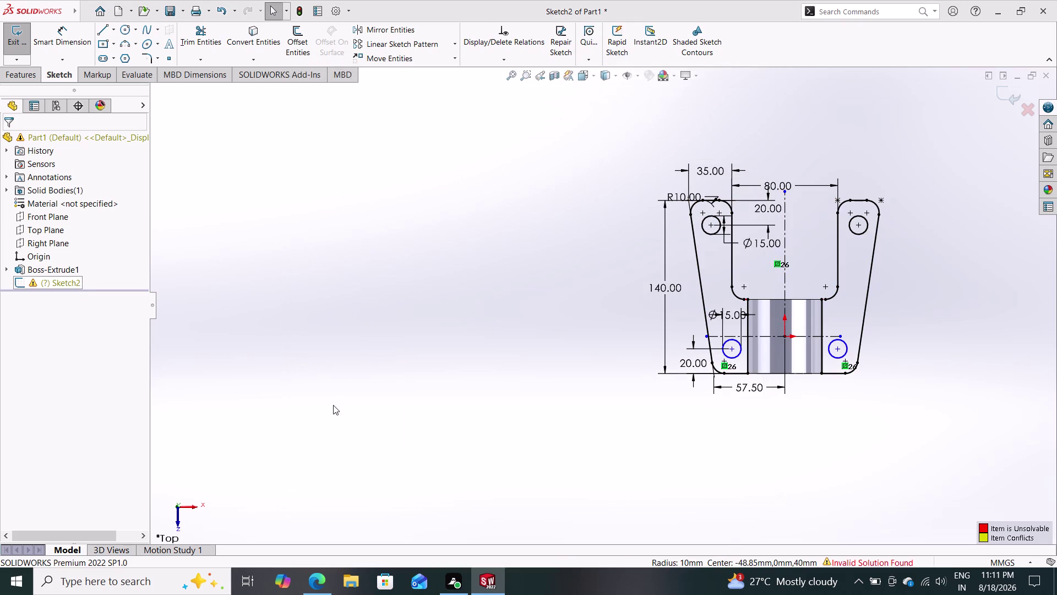
Check What's Wrong for Sketch2 and inspect the 10 mm lower corner arc.
right_click(47, 280)
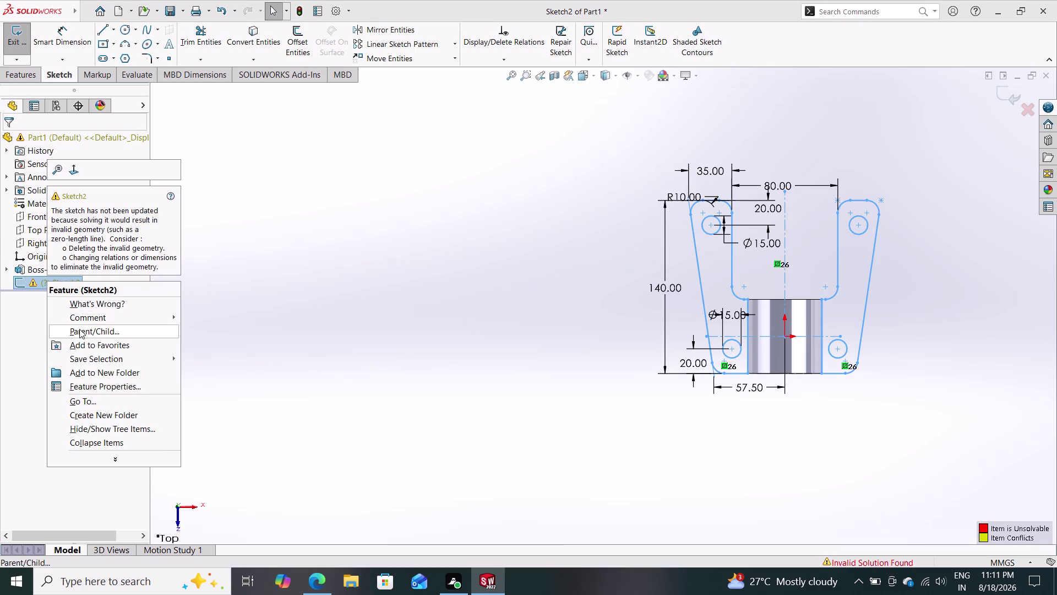
key(Escape)
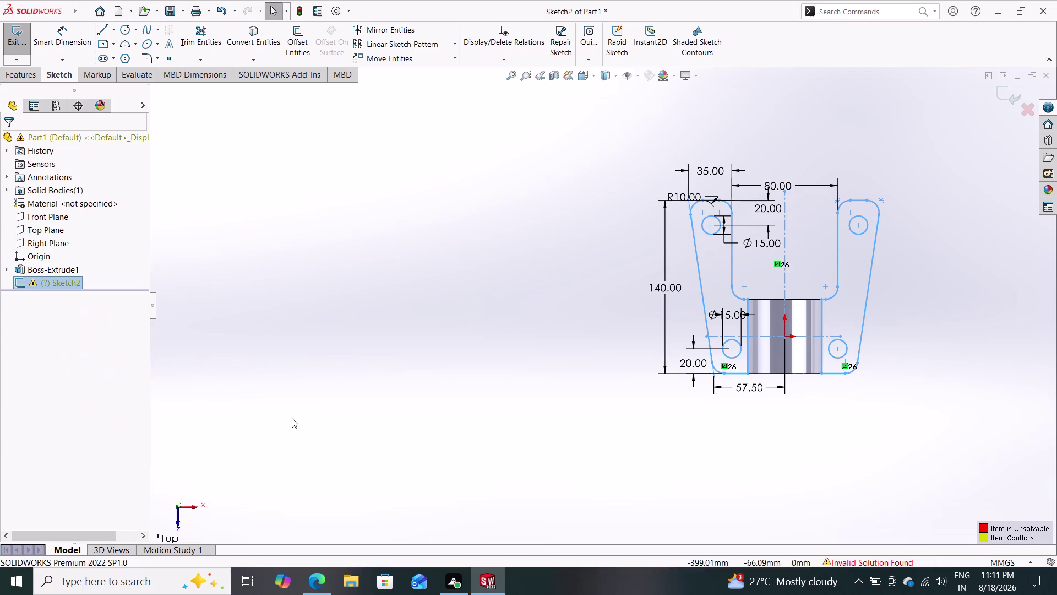
key(ctrl+z)
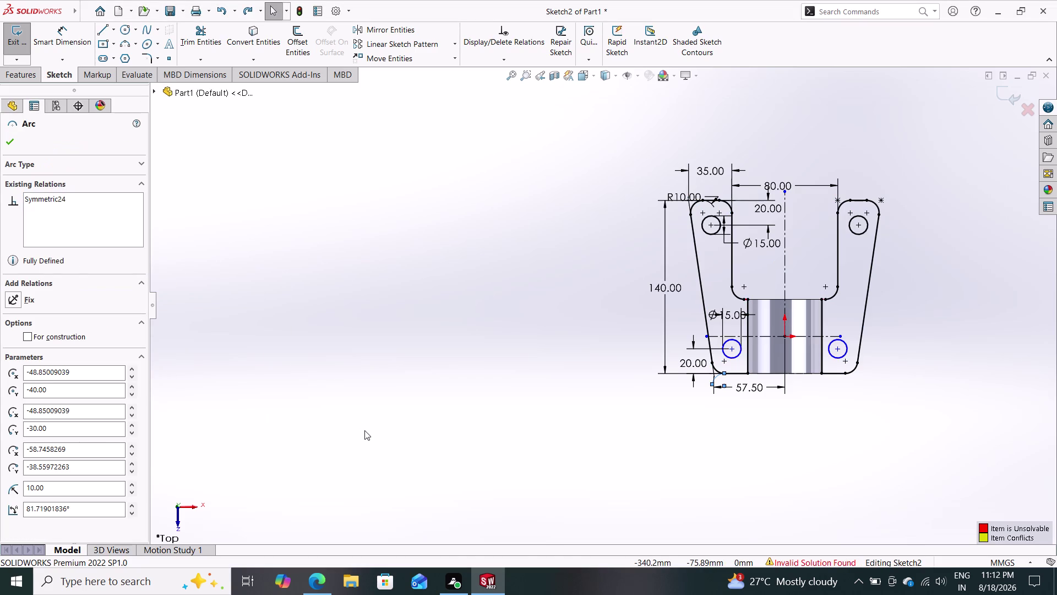
Zoom in and delete the faulty lower-left corner arc.
key(ctrl+z)
key(ctrl+z)
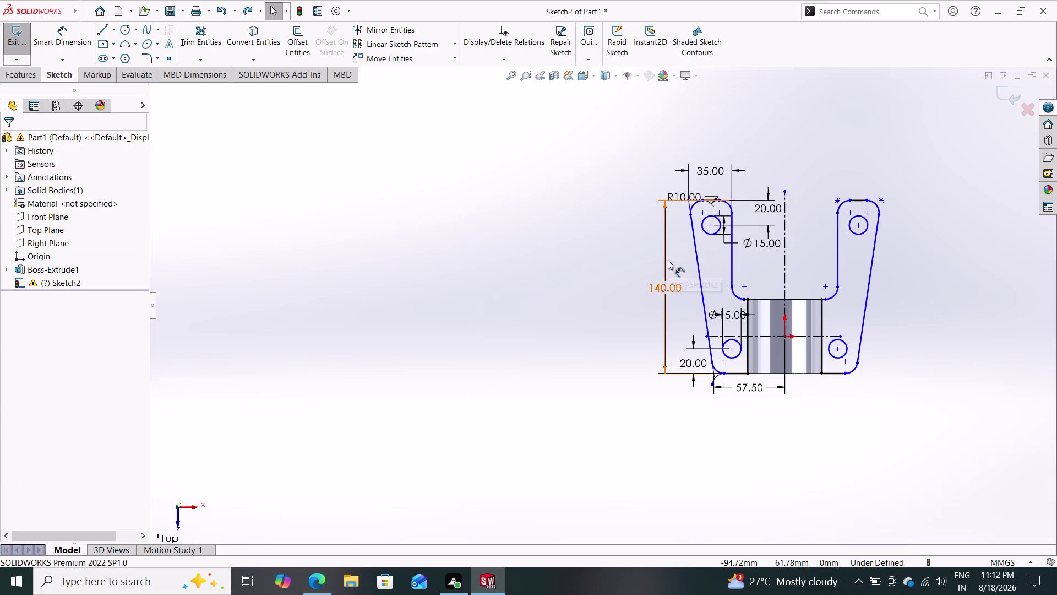
scroll(down, 3)
scroll(down, 3)
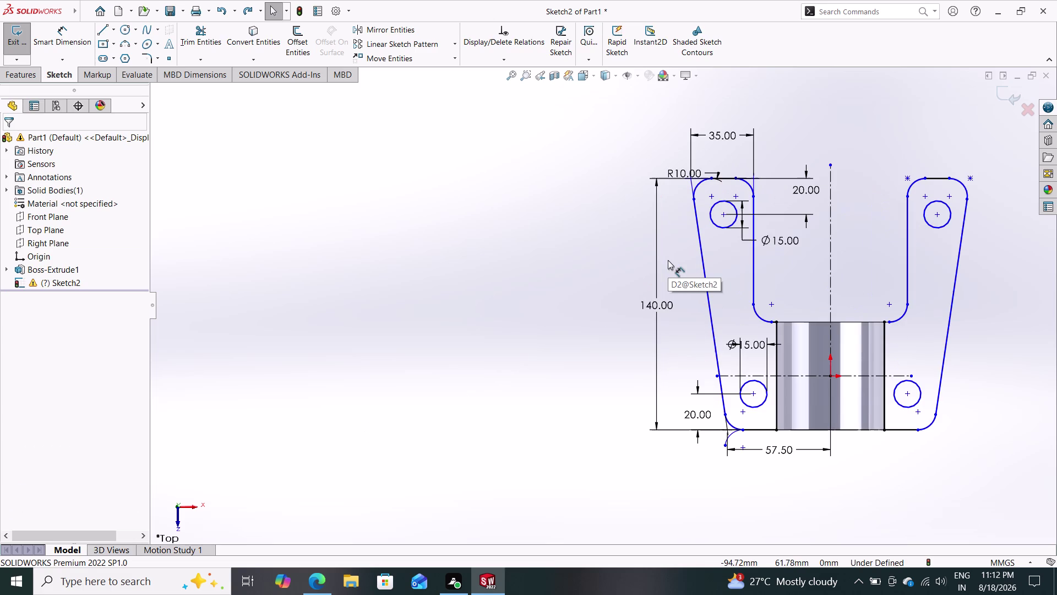
scroll(down, 3)
scroll(up, 3)
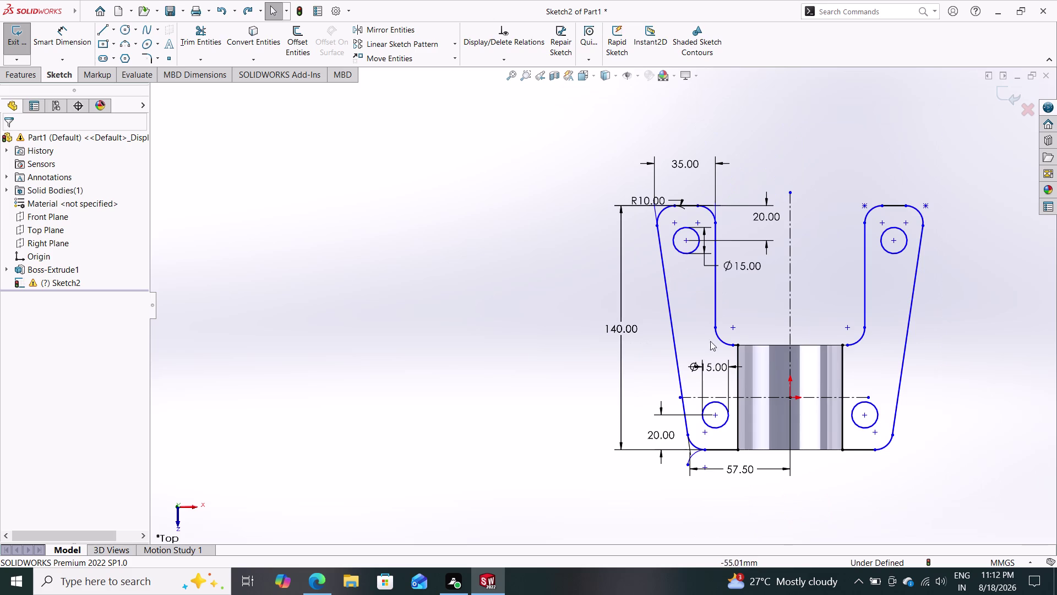
scroll(down, 3)
scroll(up, 3)
scroll(down, 3)
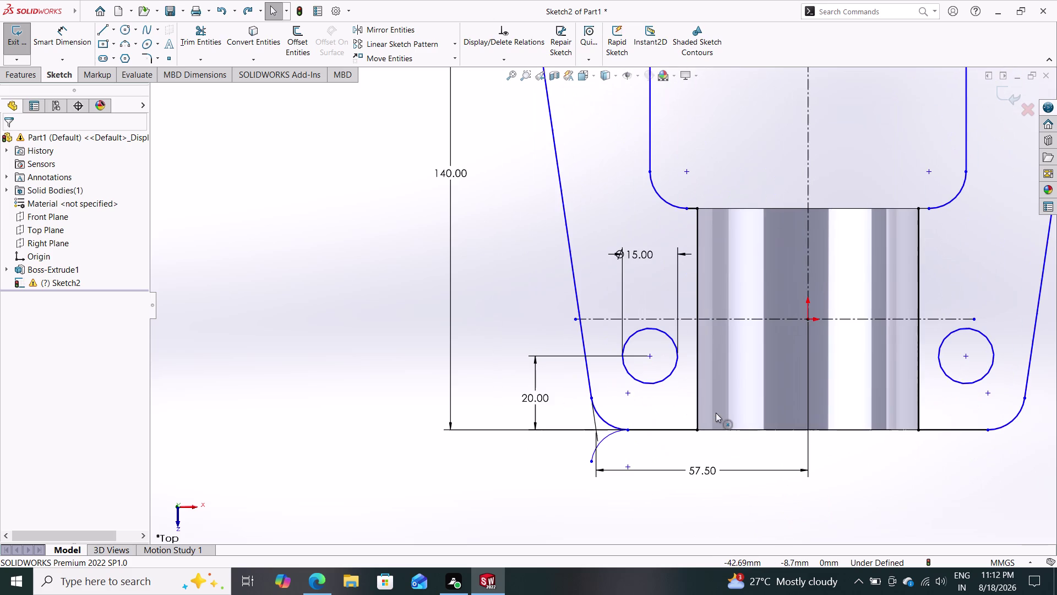
click(603, 436)
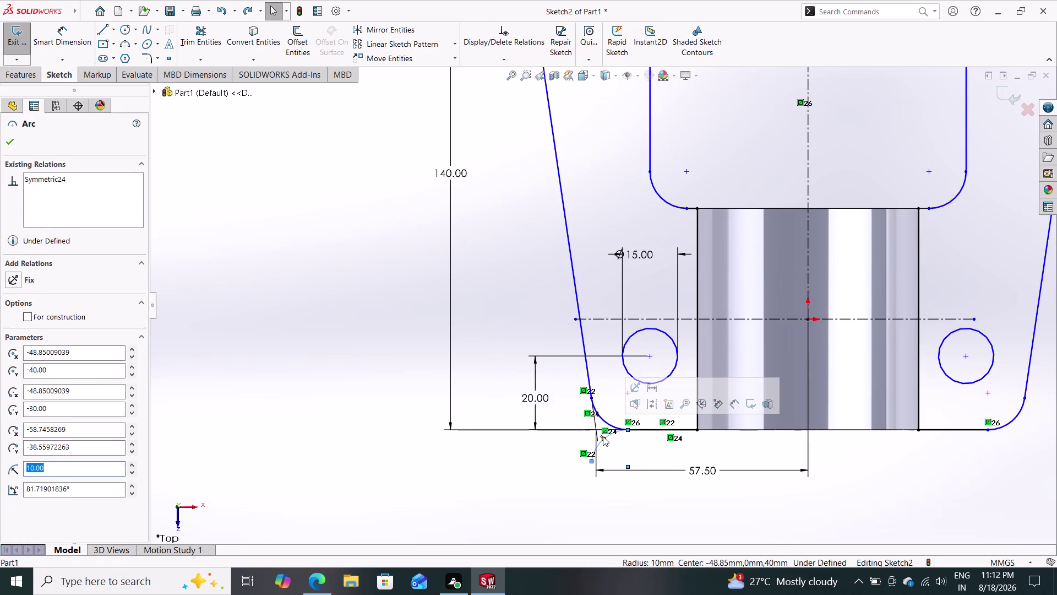
key(Delete)
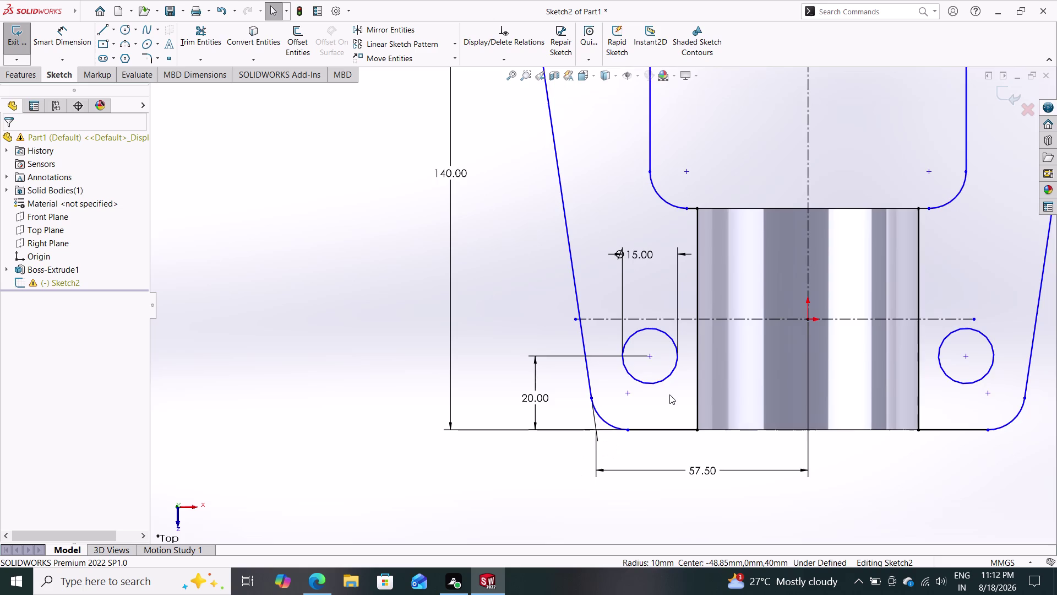
Fit the sketch and delete the right arm's hole, edges and centreline.
scroll(up, 3)
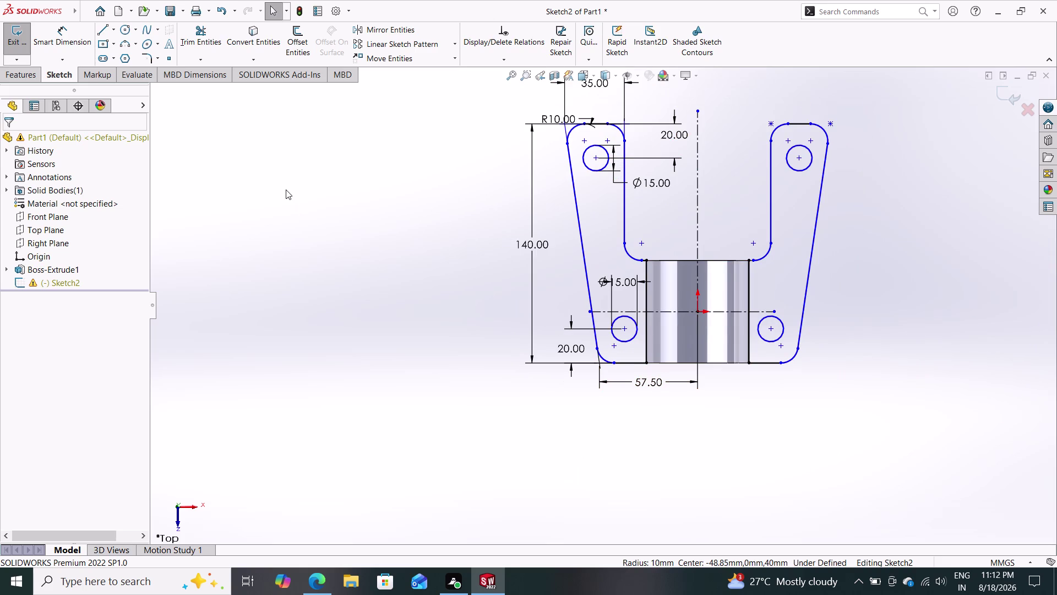
key(ctrl+x)
key(ctrl+z)
key(ctrl+z)
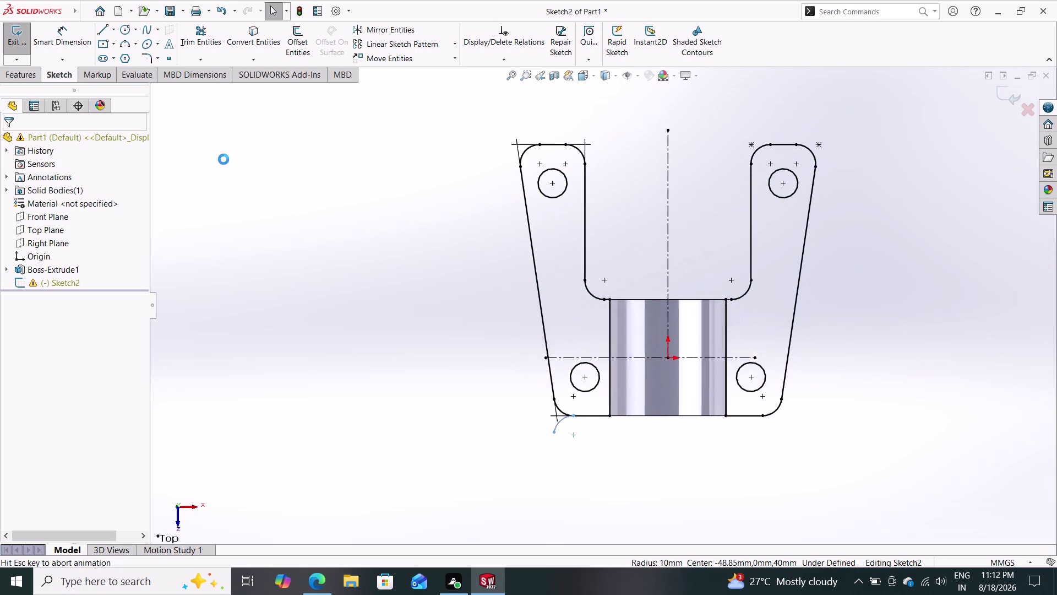
key(ctrl+z)
key(ctrl+z)
key(ctrl+z)
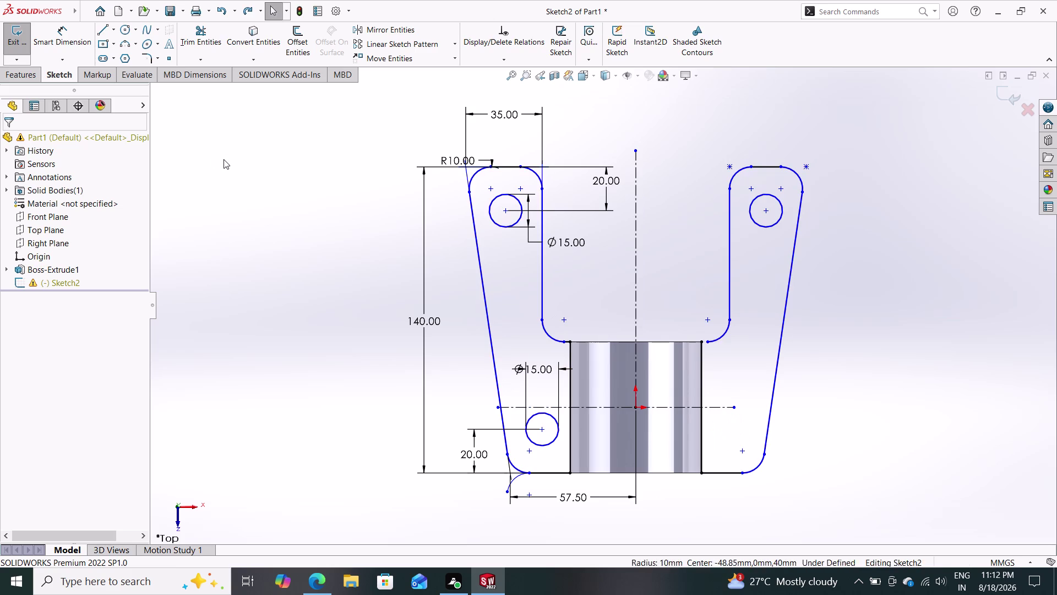
key(ctrl+z)
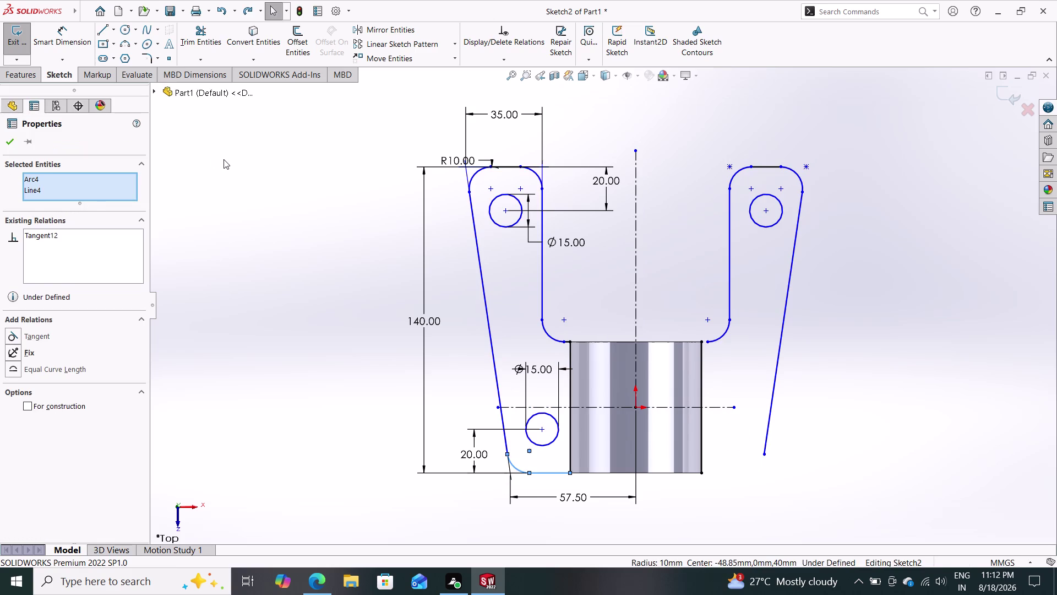
key(ctrl+z)
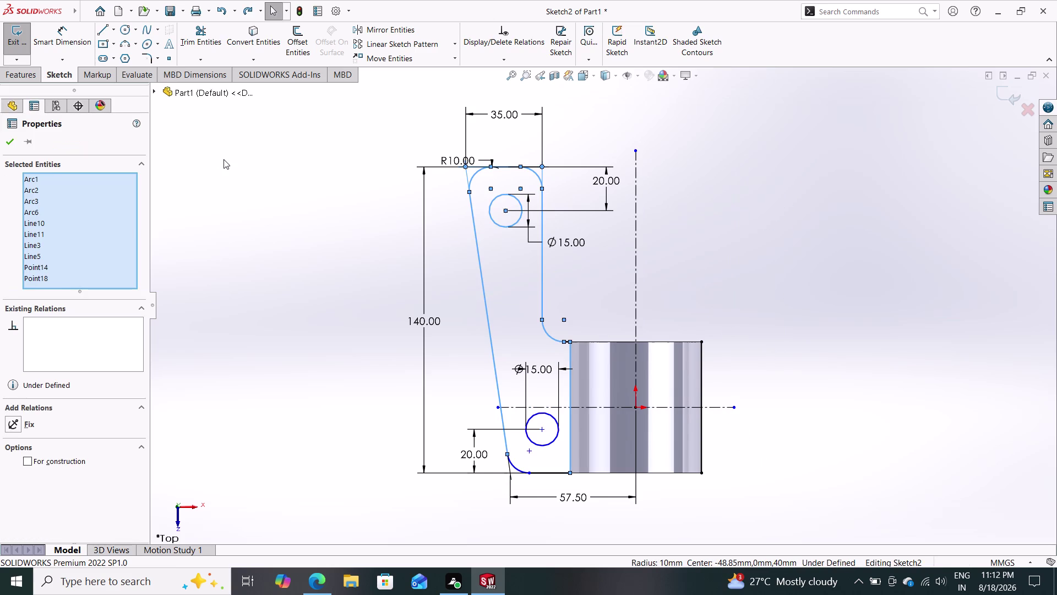
key(ctrl+z)
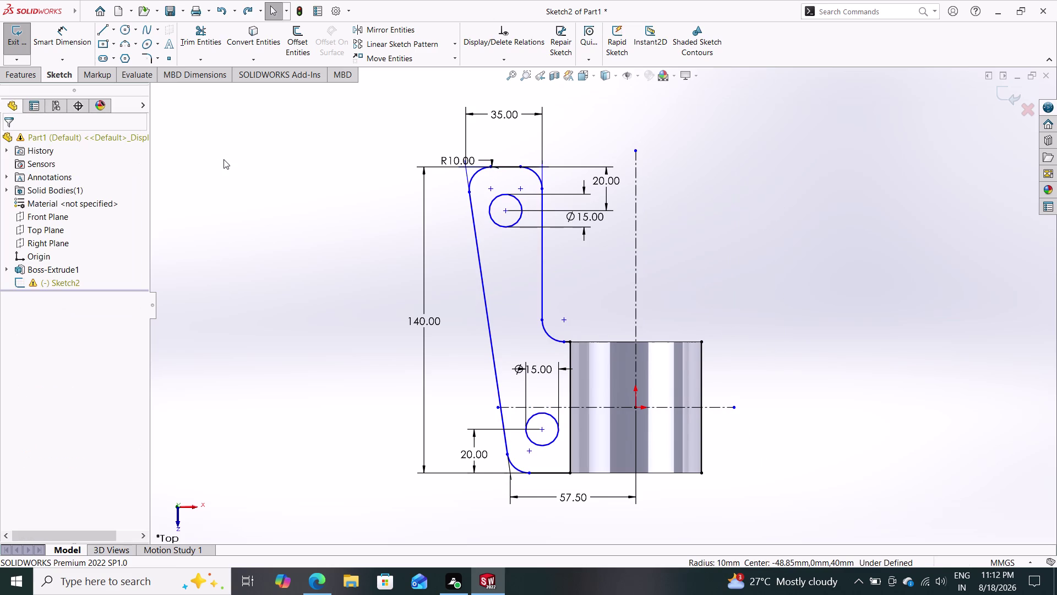
key(ctrl+z)
key(ctrl+z)
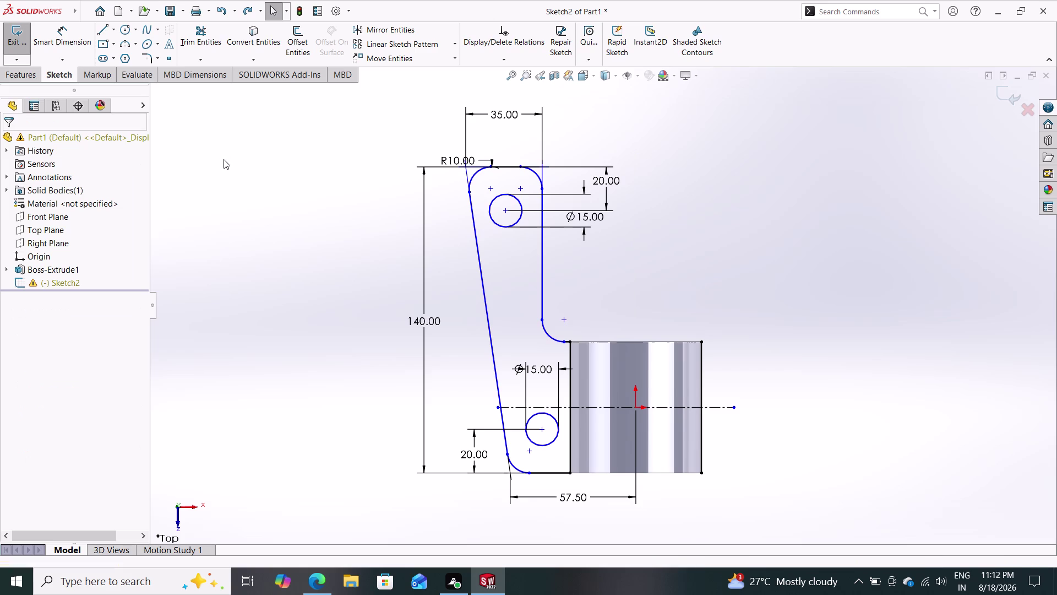
key(ctrl+z)
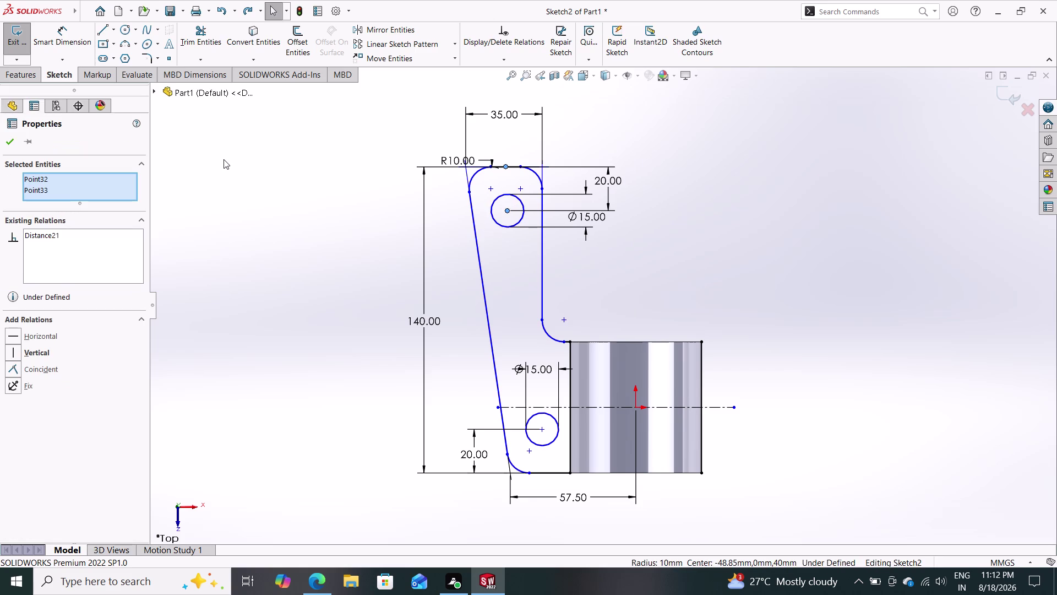
Exit Sketch2, leaving only the tube visible.
click(12, 141)
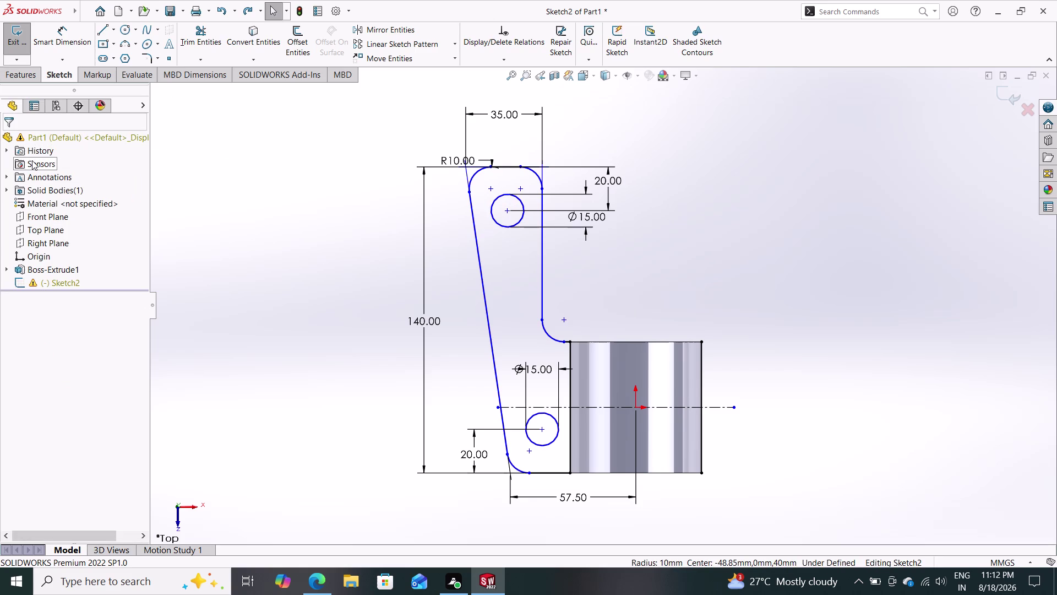
key(ctrl+y)
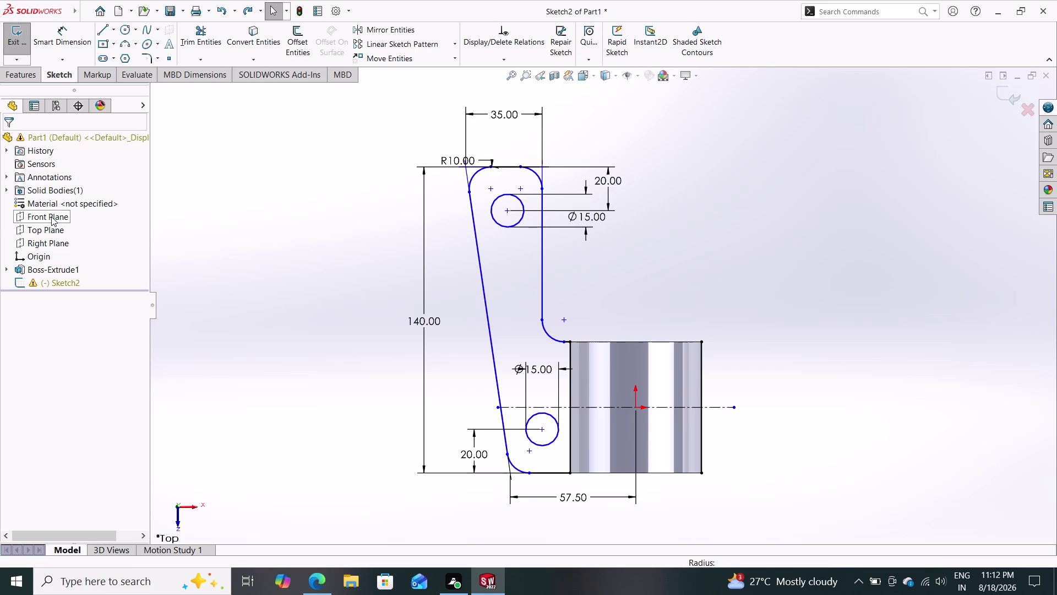
key(y)
key(ctrl+y)
key(ctrl+y)
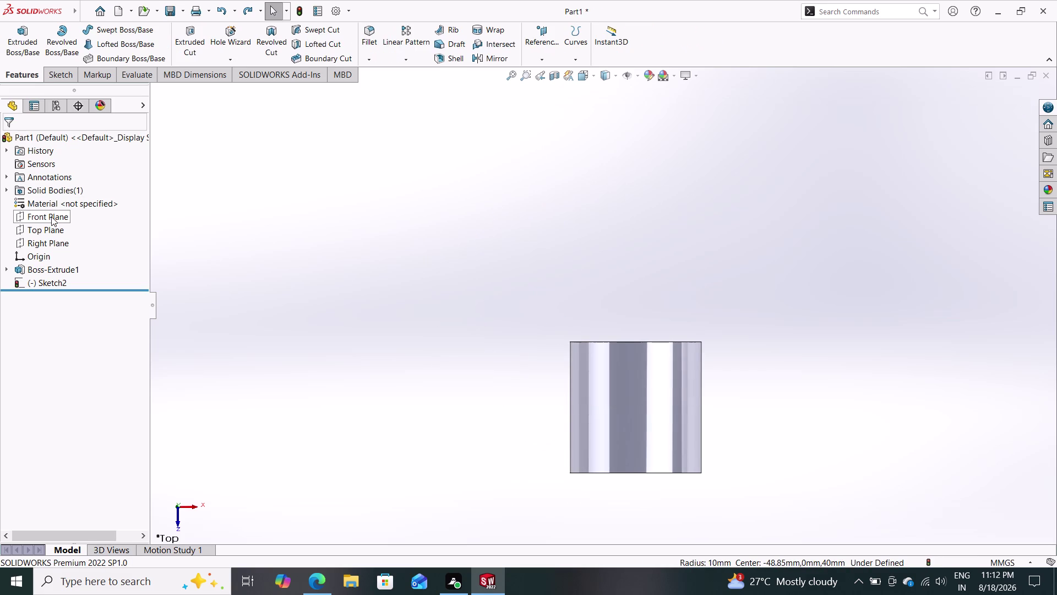
Undo the deletions to restore Sketch2's right arm and centreline.
key(ctrl+y)
key(ctrl+y)
key(ctrl+y)
click(245, 10)
click(245, 9)
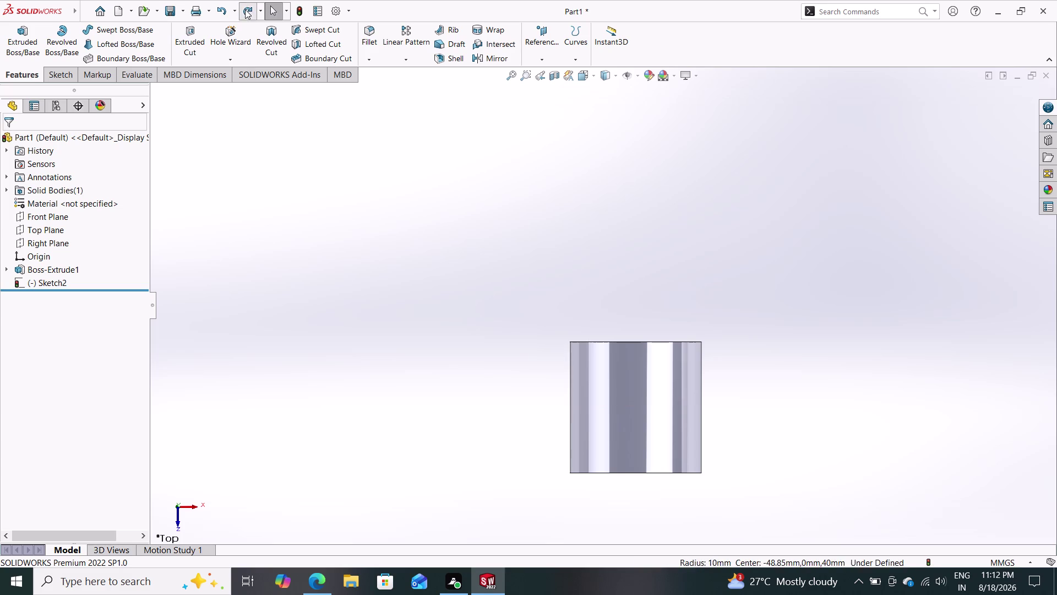
click(245, 9)
scroll(up, 3)
scroll(down, 3)
scroll(up, 3)
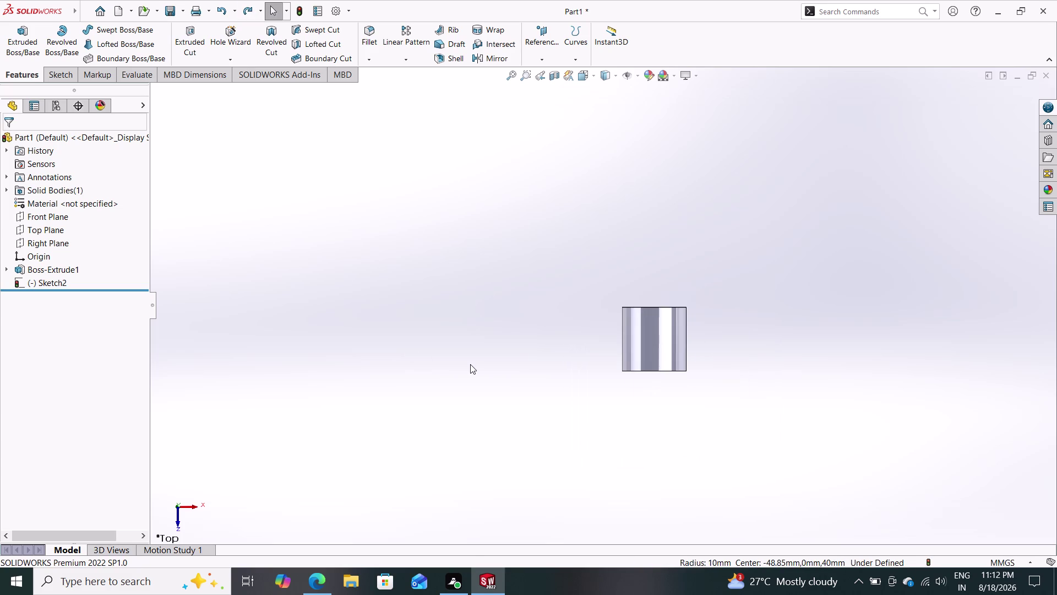
key(ctrl+z)
key(ctrl+z)
Select Sketch2 in the FeatureManager and reopen it for editing.
click(75, 270)
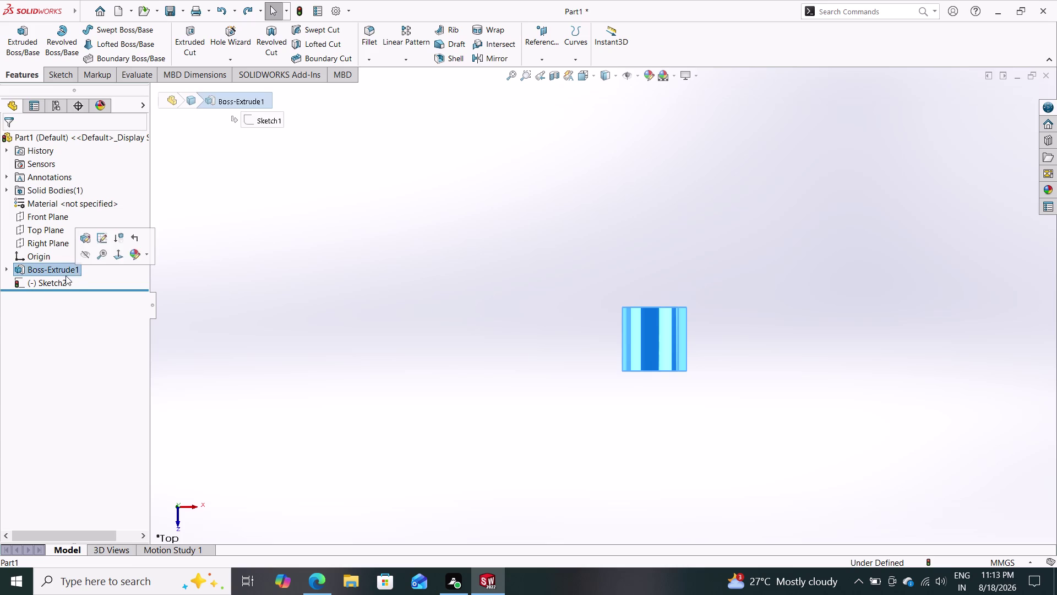
click(52, 282)
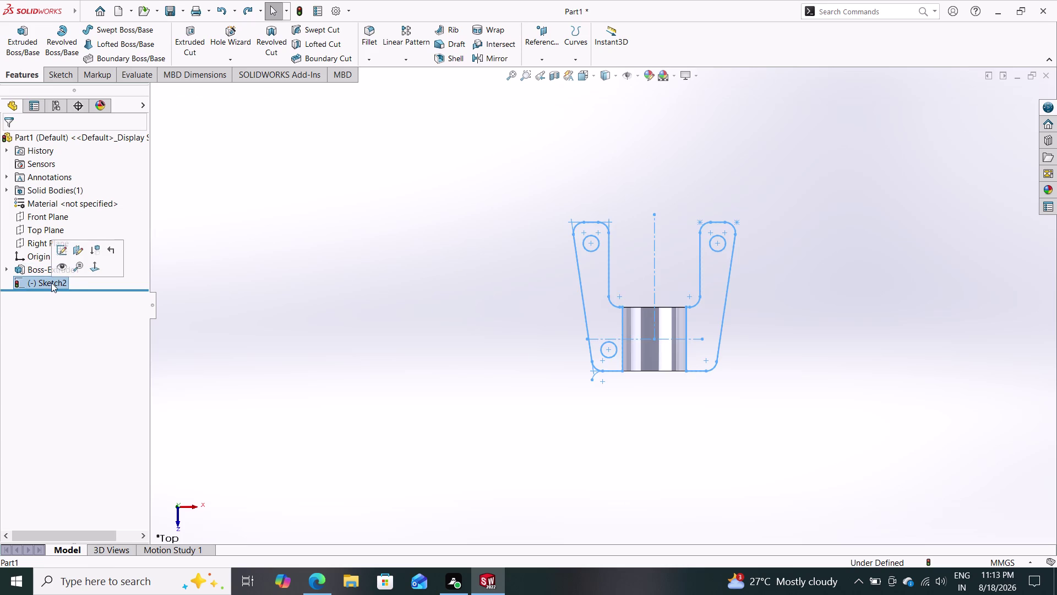
click(62, 249)
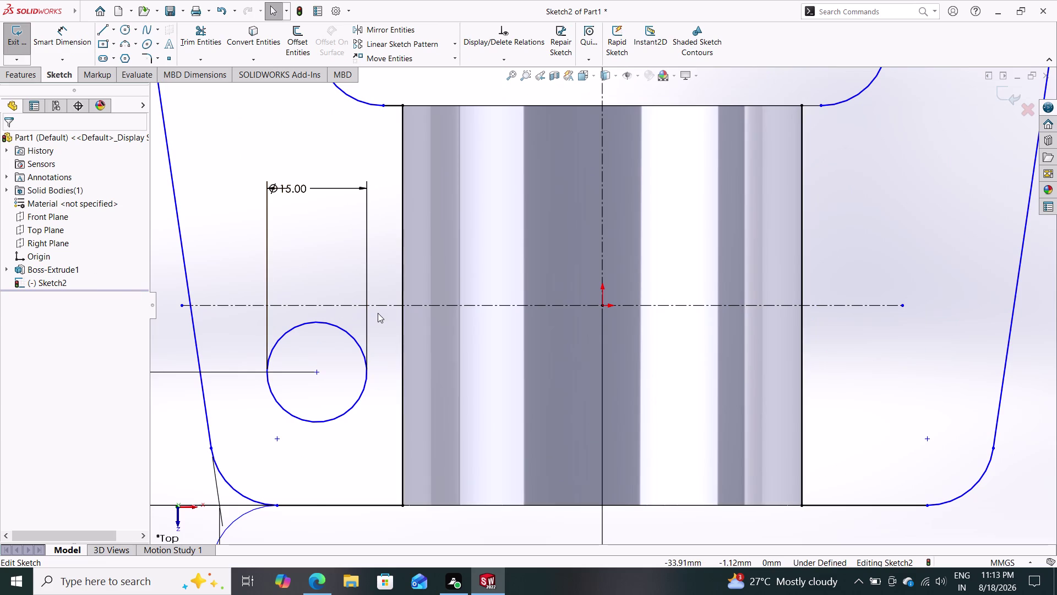
Delete the leftover lower-left corner arc and start a 10 mm mid-plane Extruded Boss.
scroll(down, 3)
scroll(up, 3)
scroll(up, 3)
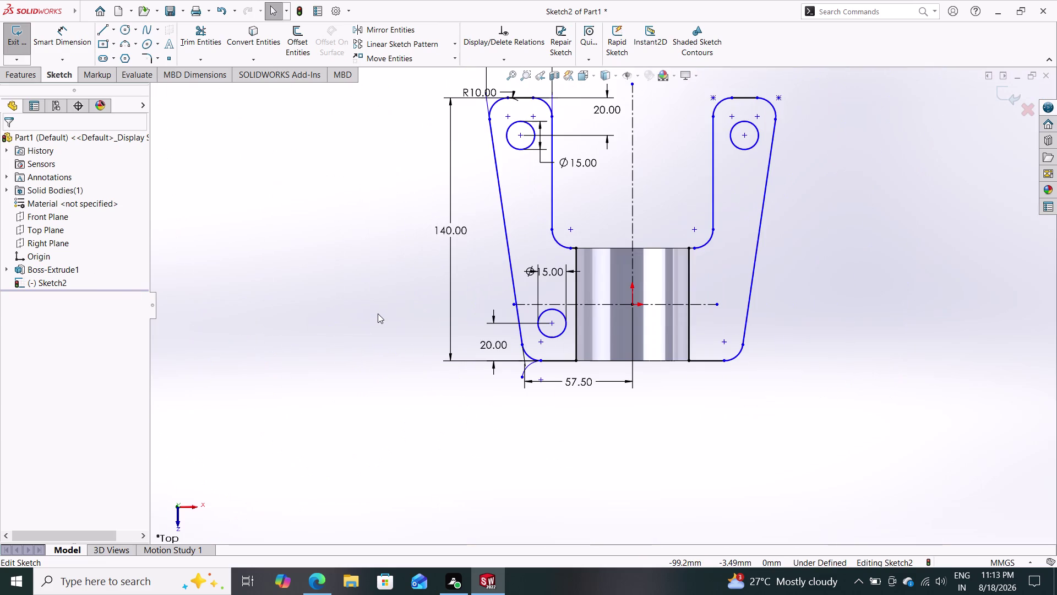
click(527, 363)
key(Escape)
key(Escape)
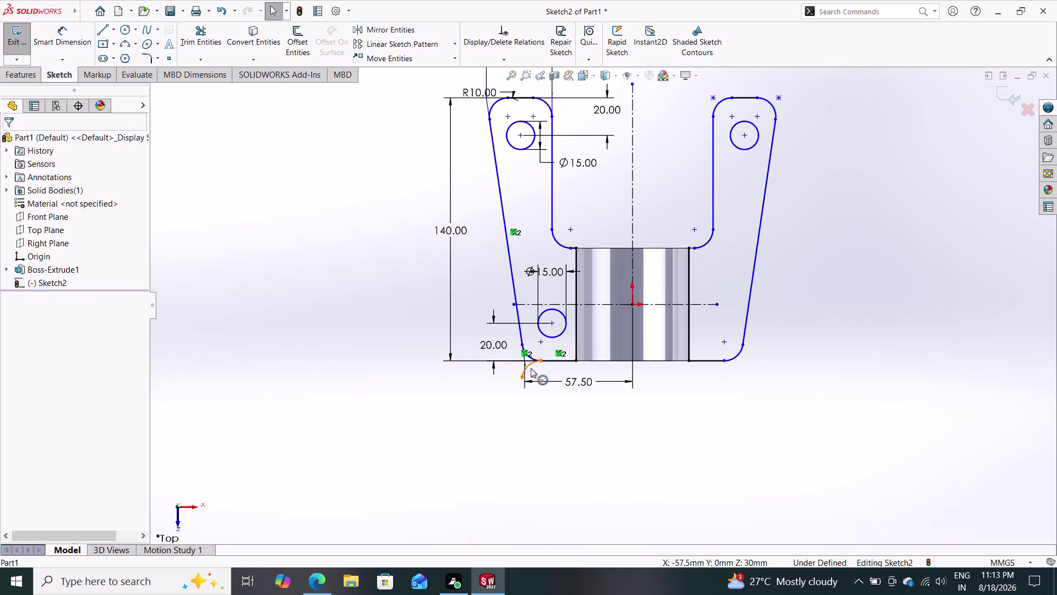
click(529, 365)
key(Delete)
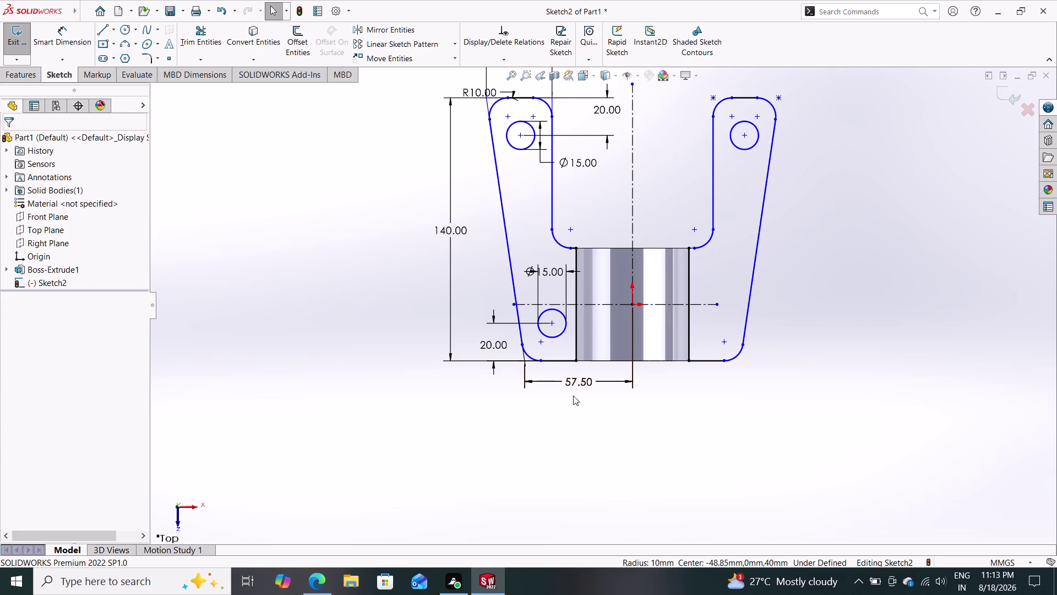
click(14, 77)
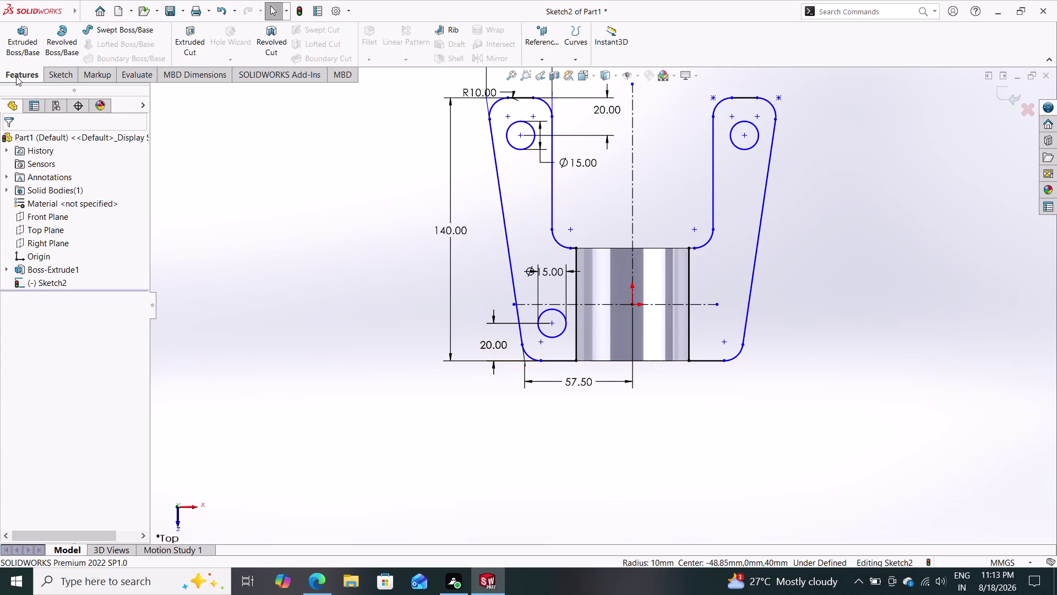
click(26, 43)
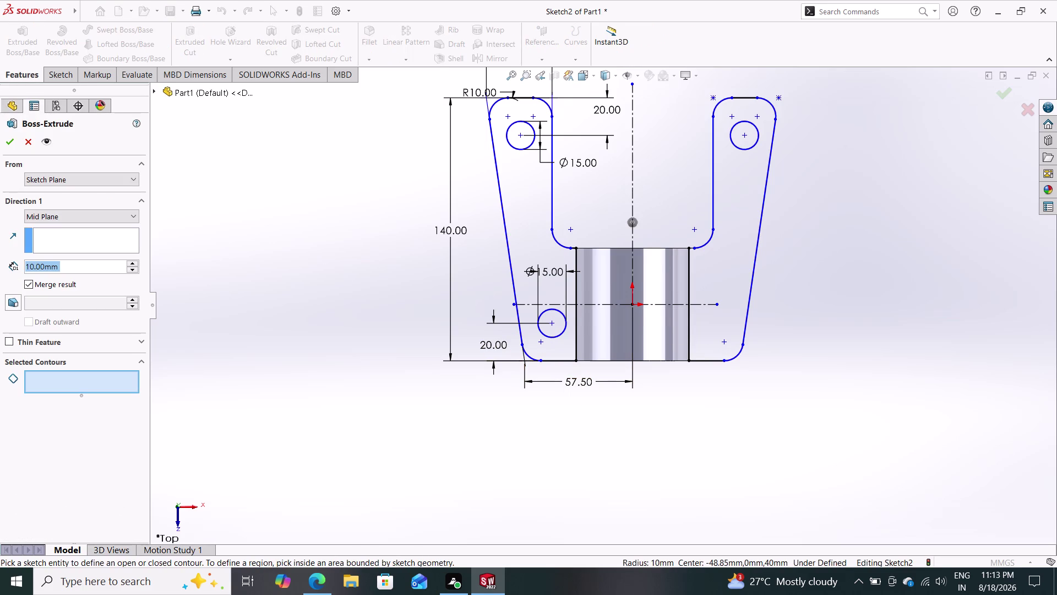
Extrude both arm regions into the mid-plane plate.
click(534, 202)
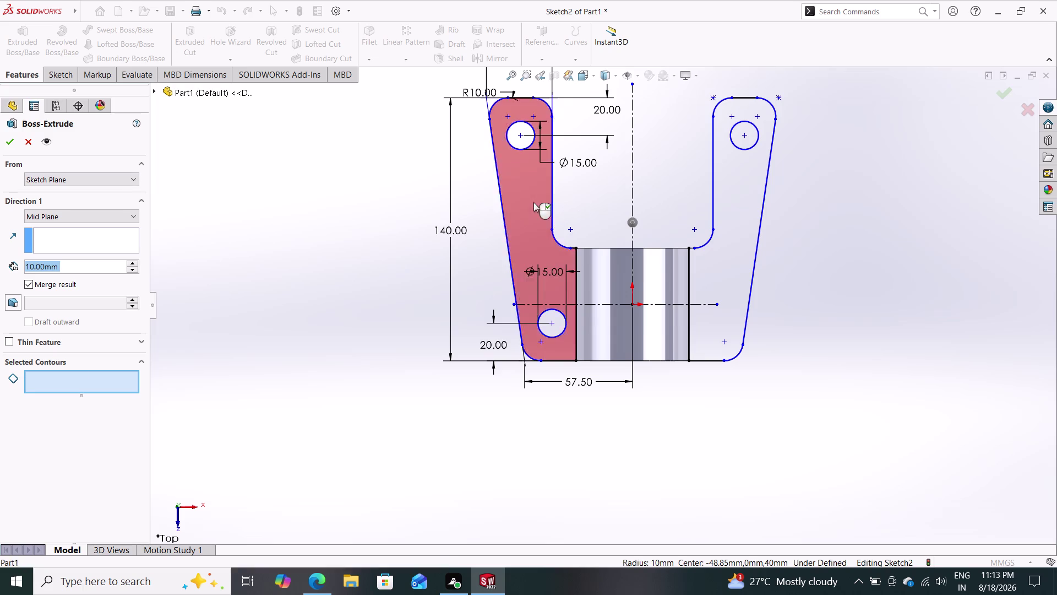
click(745, 196)
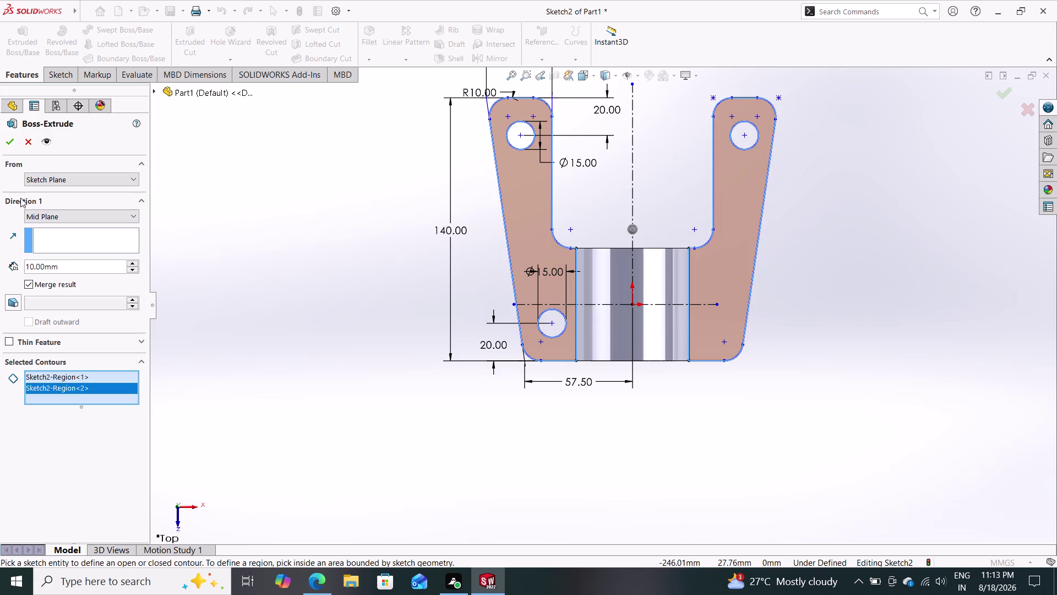
click(5, 143)
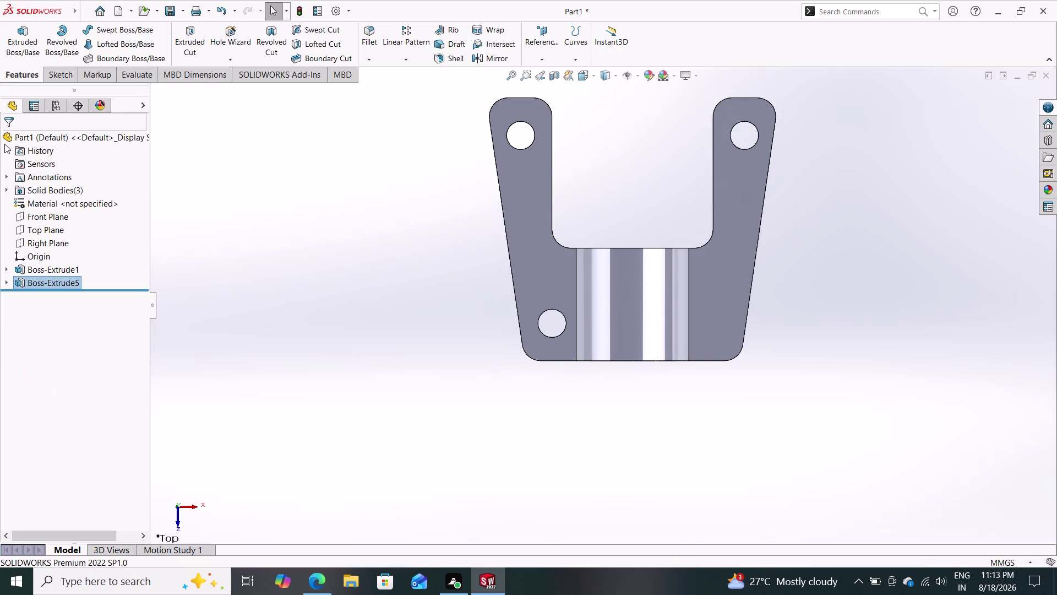
Orbit to inspect the new plate, then undo it back to Sketch2.
middle_click(389, 342)
middle_drag(392, 343, 462, 401)
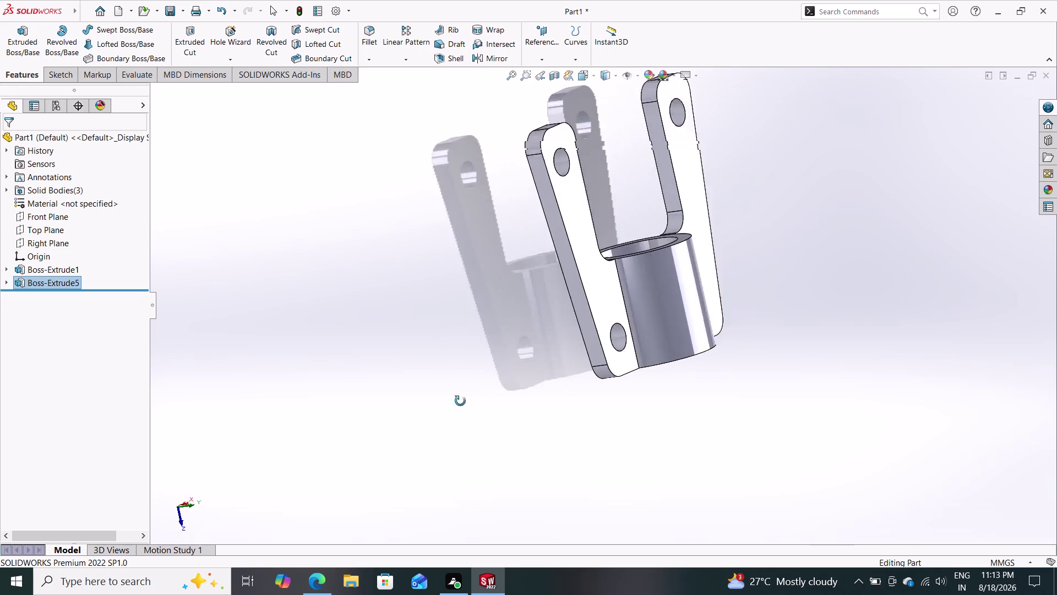
middle_drag(461, 401, 444, 486)
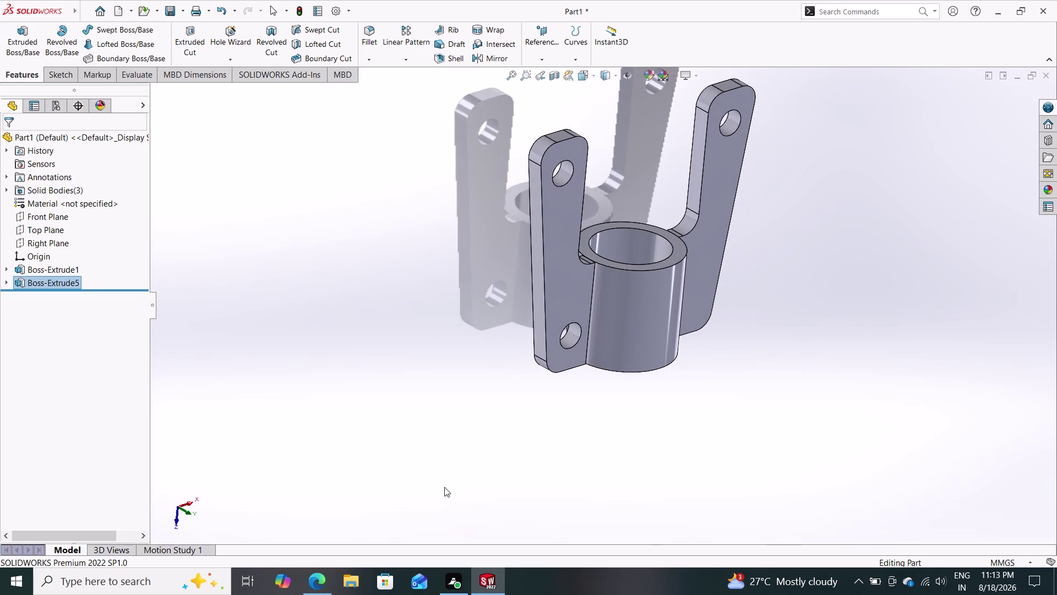
key(ctrl+z)
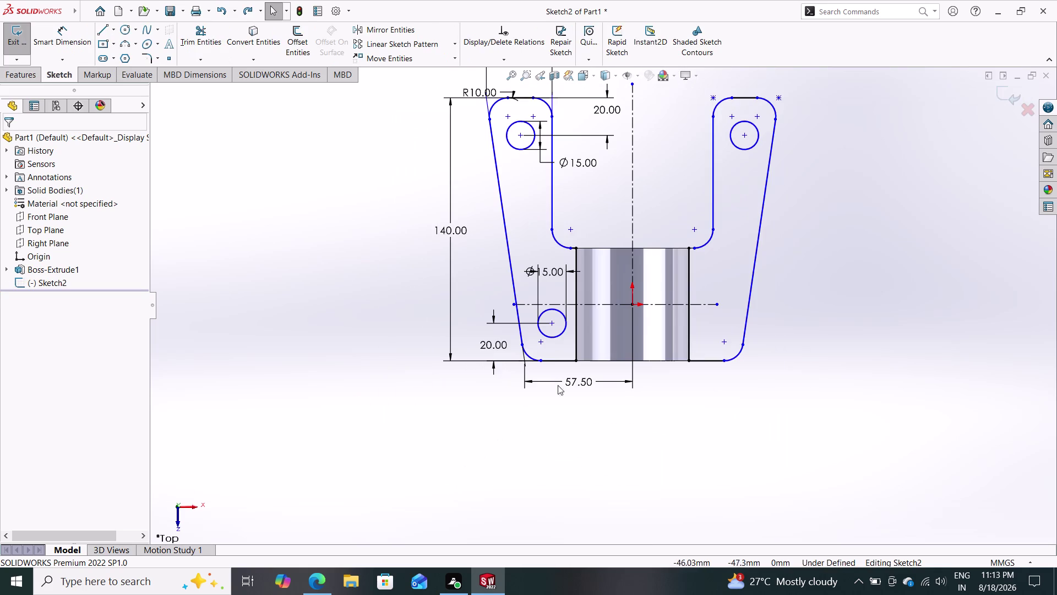
Reframe the sketch and test-select the two arms' inner top corner points.
scroll(down, 3)
scroll(up, 3)
scroll(up, 3)
drag(66, 36, 99, 52)
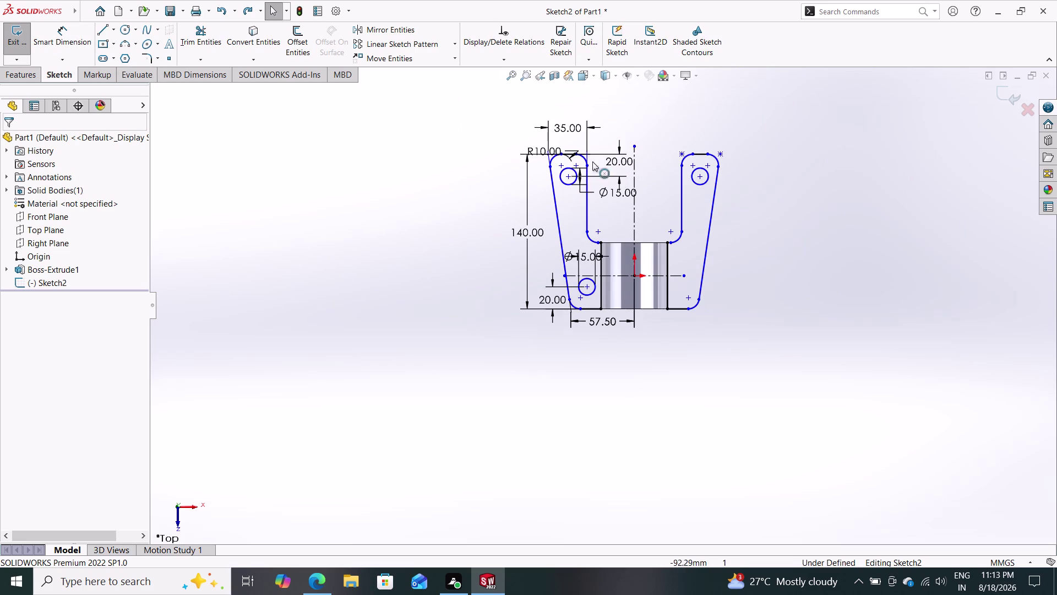
click(587, 163)
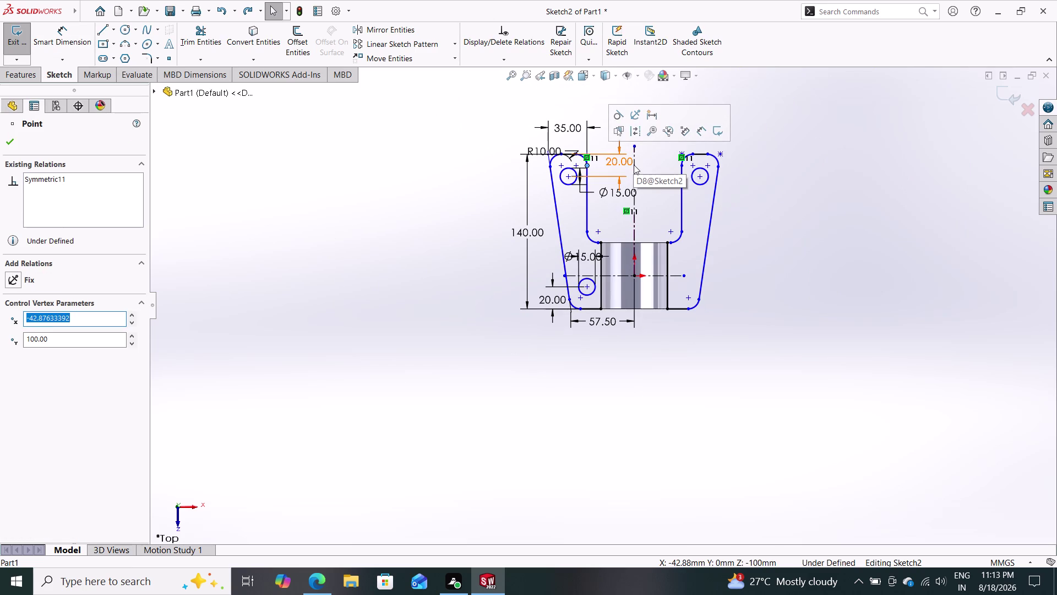
key(Escape)
key(Escape)
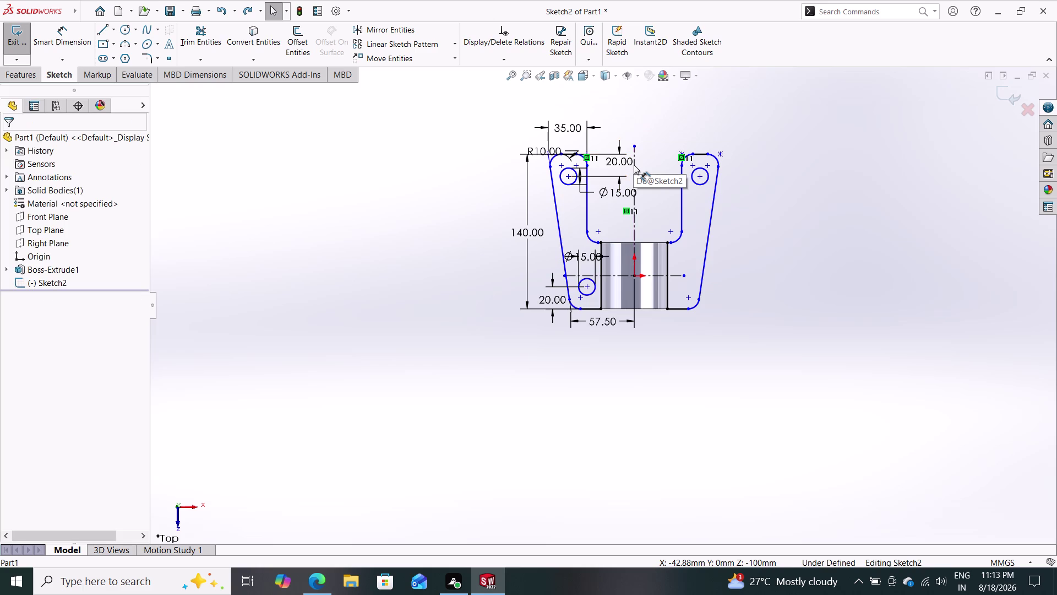
scroll(down, 3)
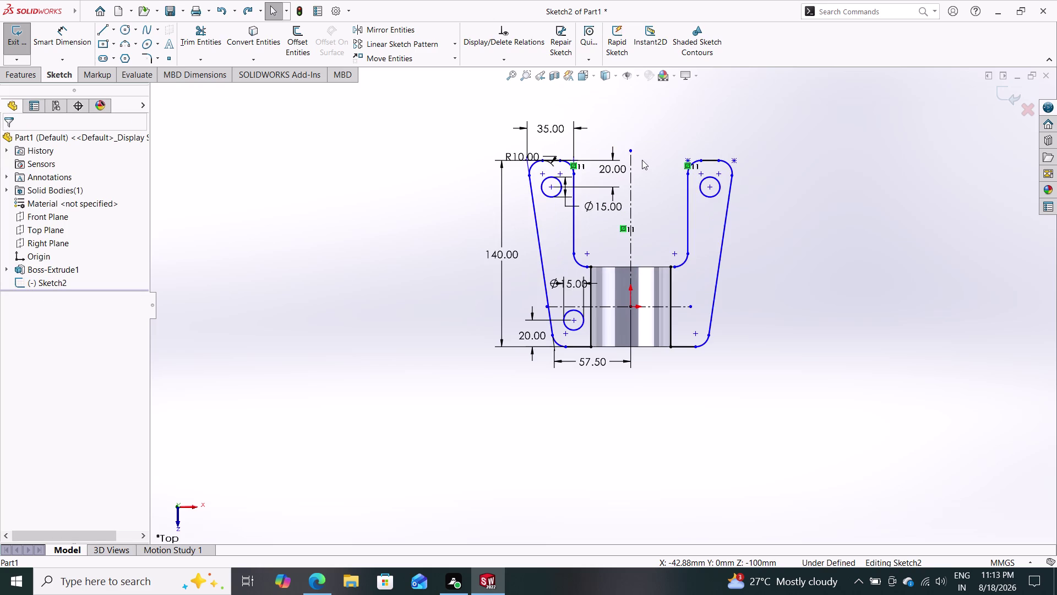
click(689, 174)
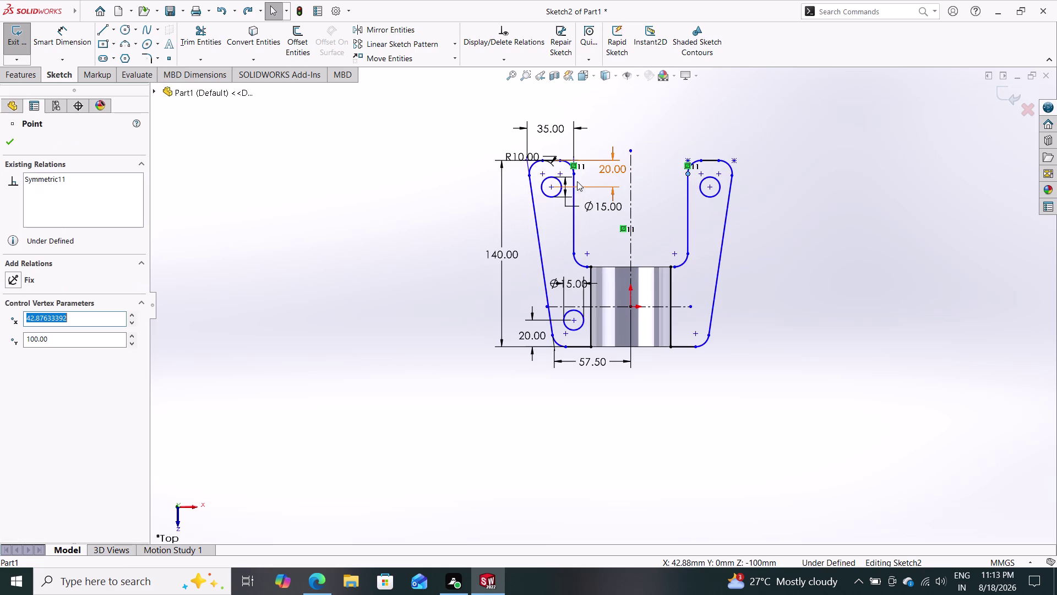
click(572, 176)
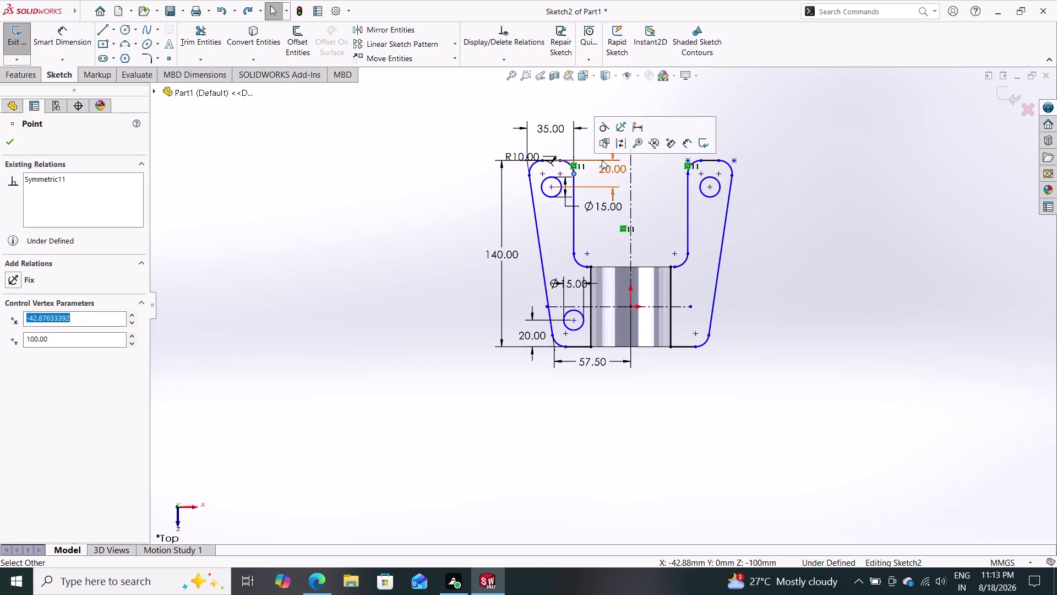
key(Escape)
key(Escape)
key(Escape)
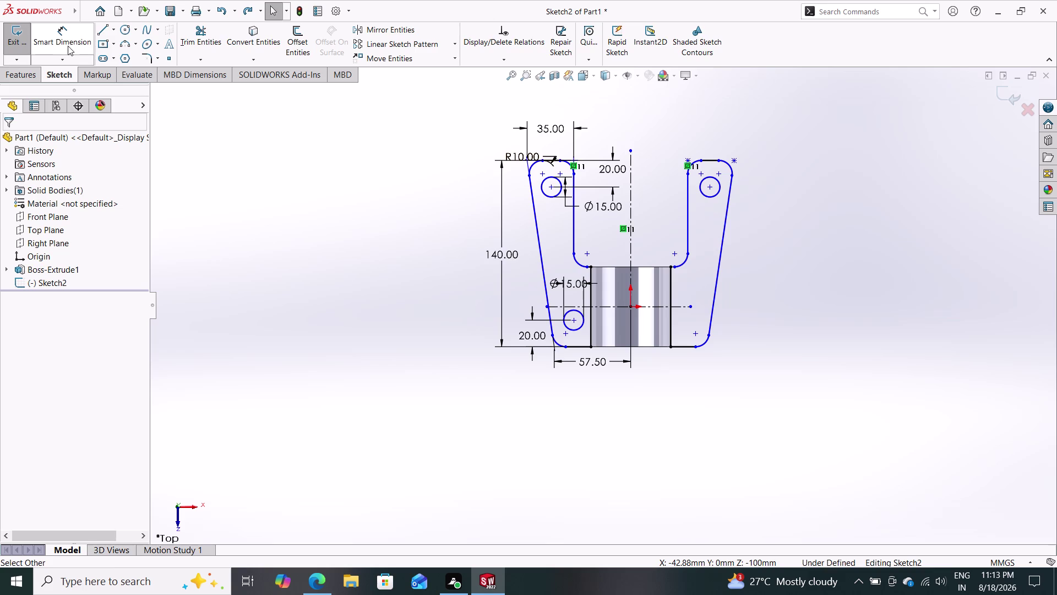
drag(67, 44, 72, 48)
Dimension the gap between the arms' inner top corners as 80 mm.
click(573, 172)
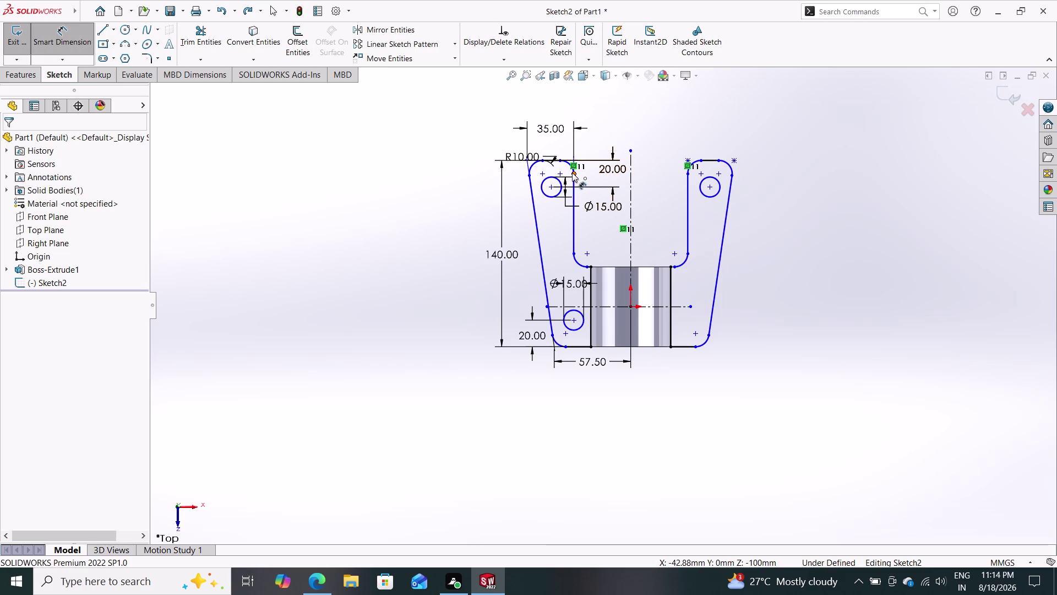
drag(689, 175, 671, 161)
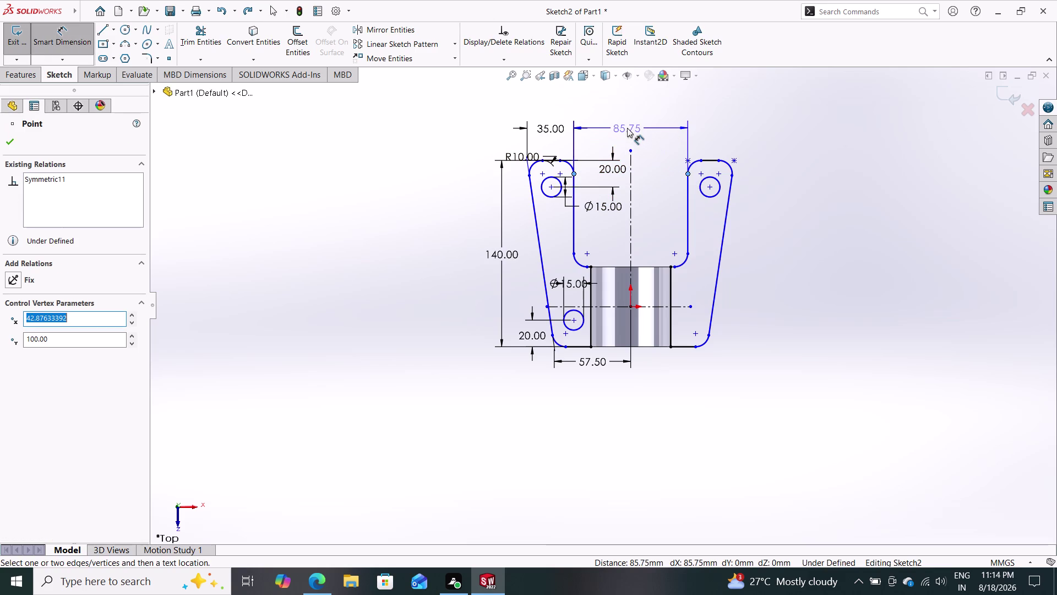
click(627, 127)
text(80)
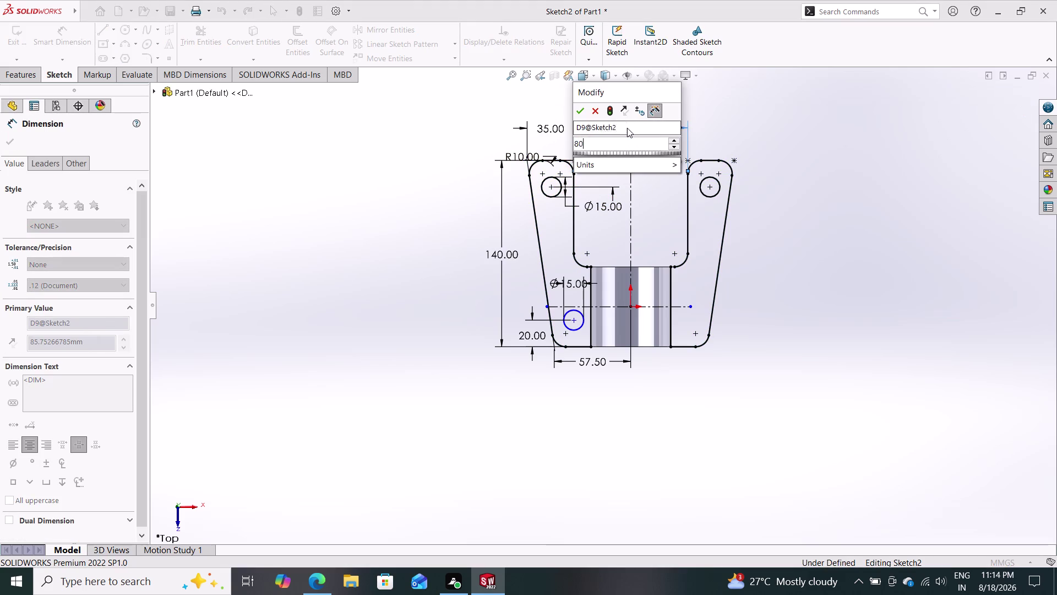
key(Return)
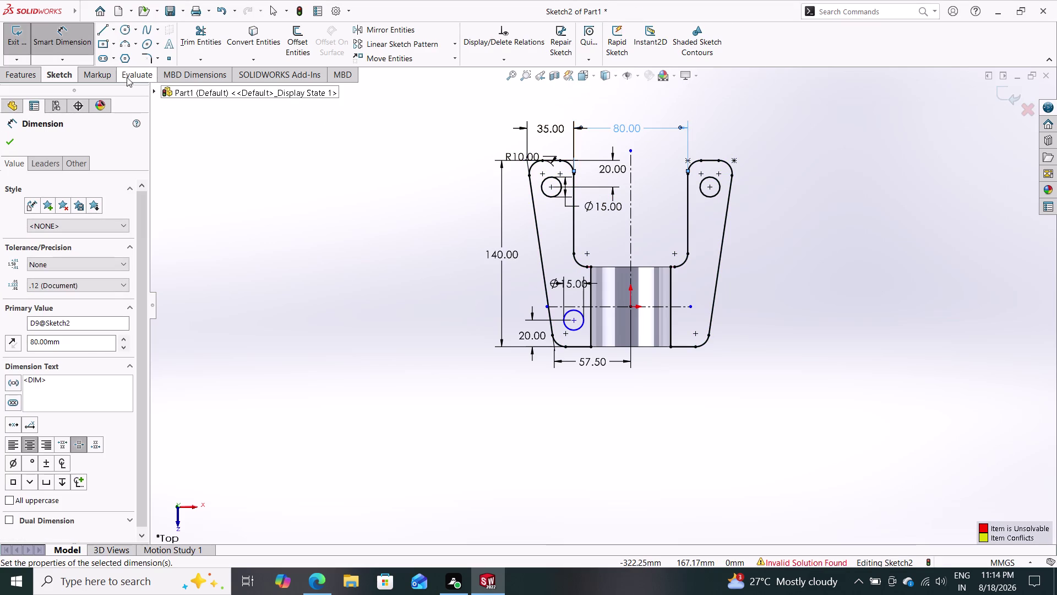
click(7, 144)
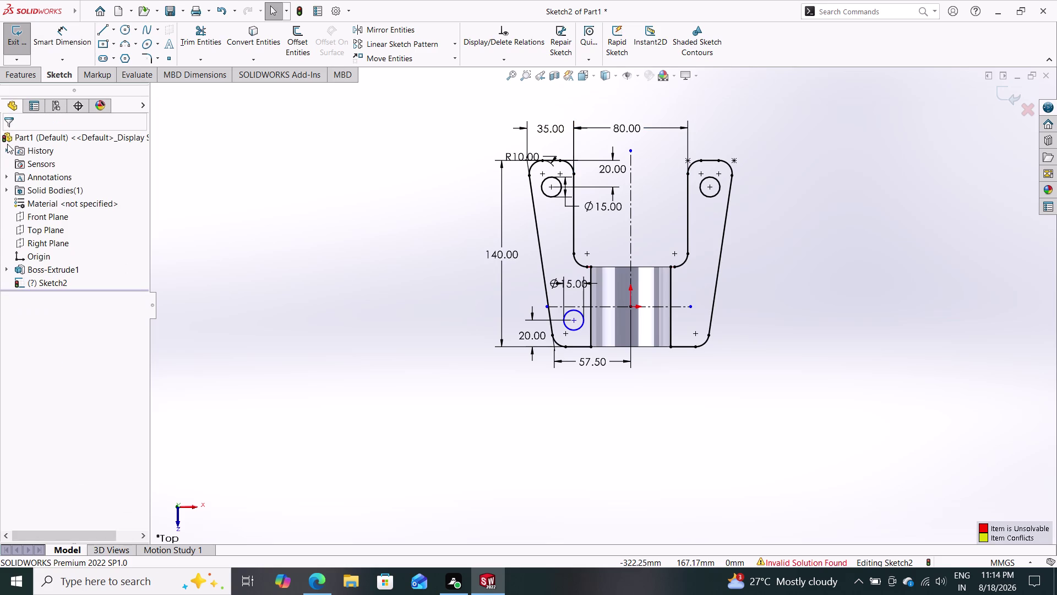
Start an Extruded Boss/Base with the left arm region selected.
click(32, 78)
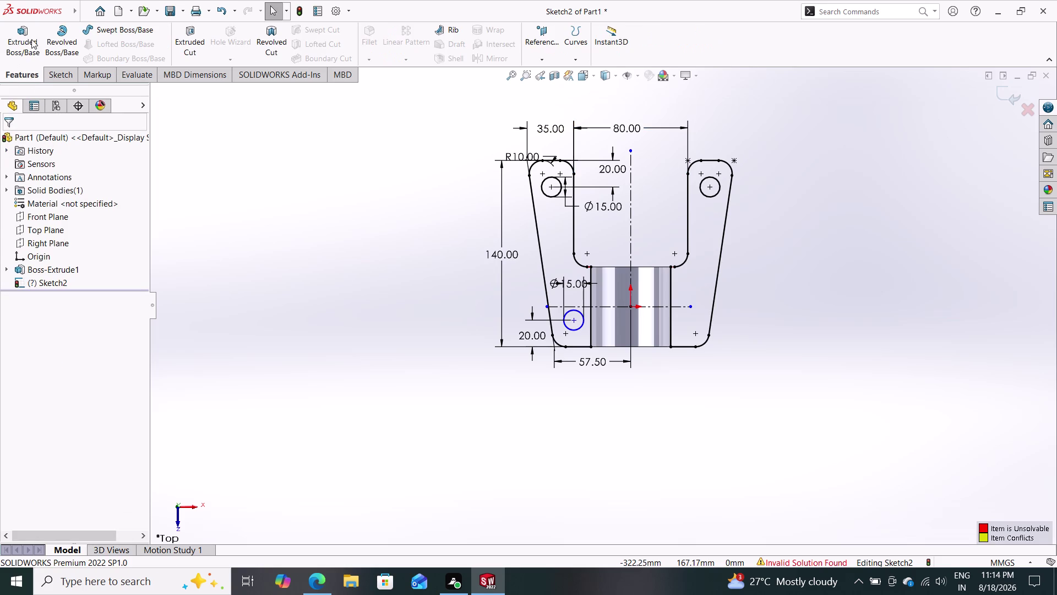
click(31, 39)
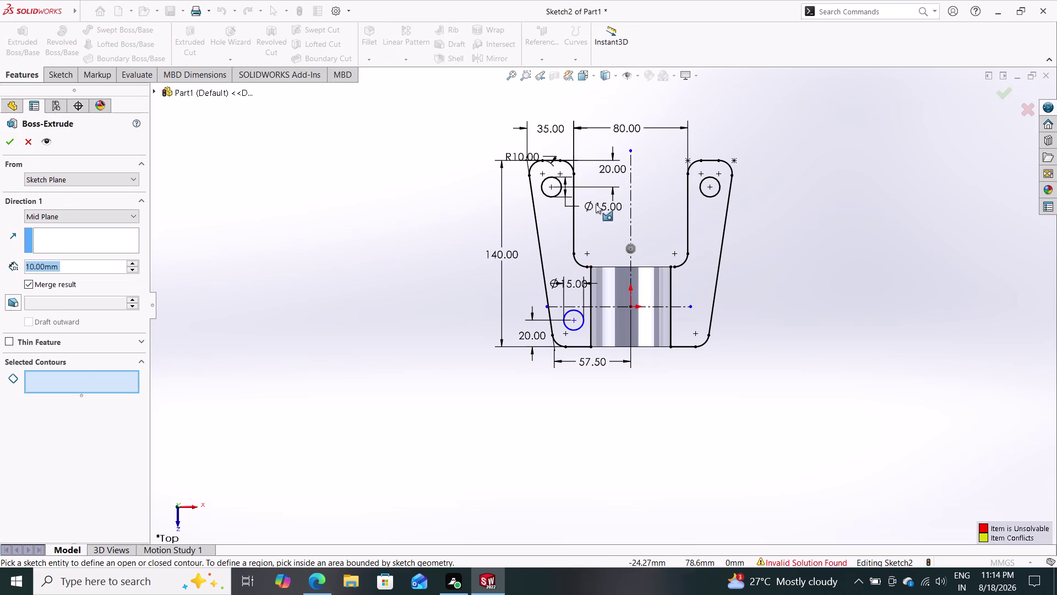
click(552, 217)
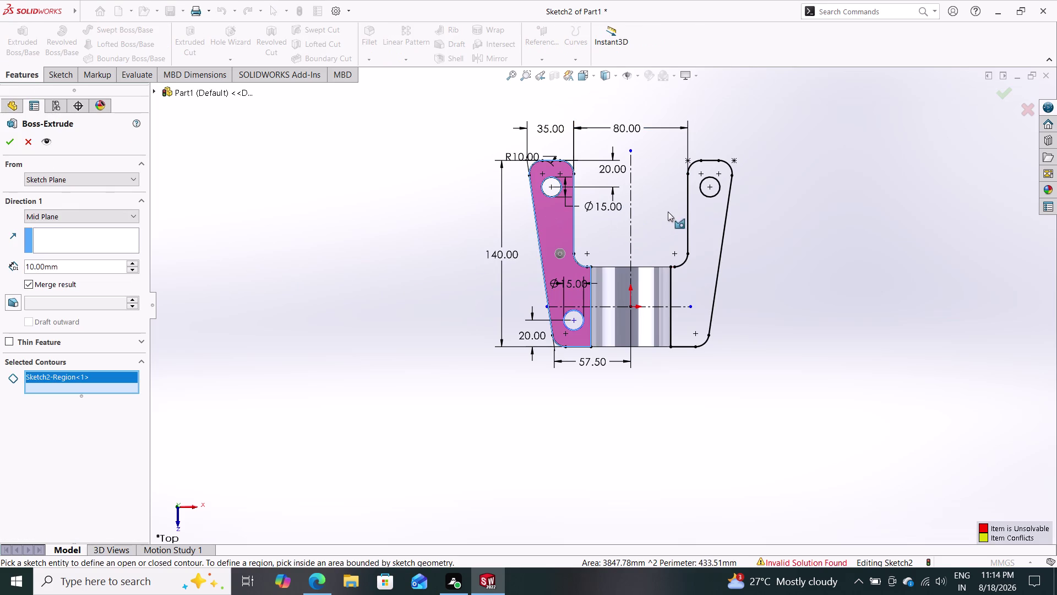